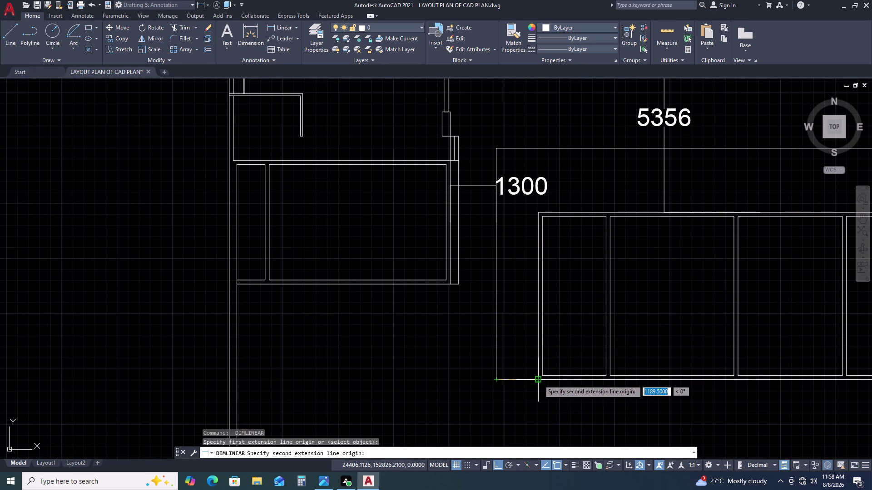
Cancel the unfinished dimension and delete the stray vertical line beside the counter.
double_click(540, 380)
scroll(up, 3)
key(Escape)
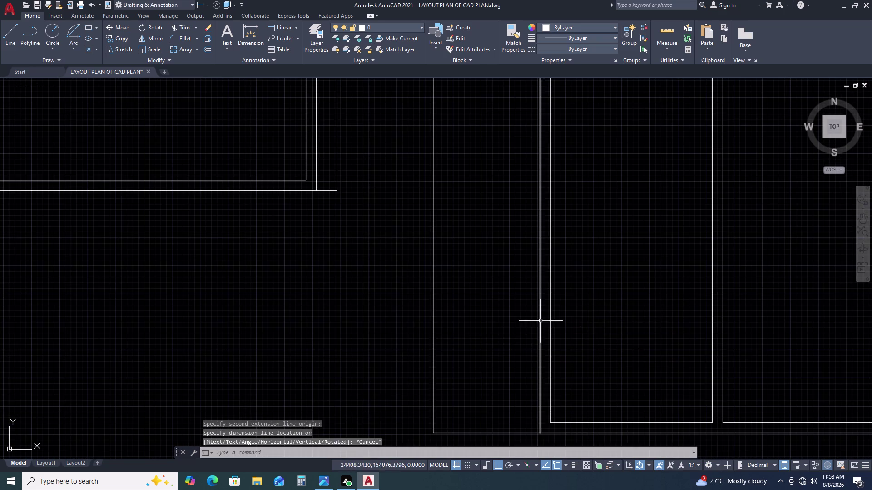
scroll(down, 3)
middle_drag(743, 293, 657, 293)
scroll(up, 3)
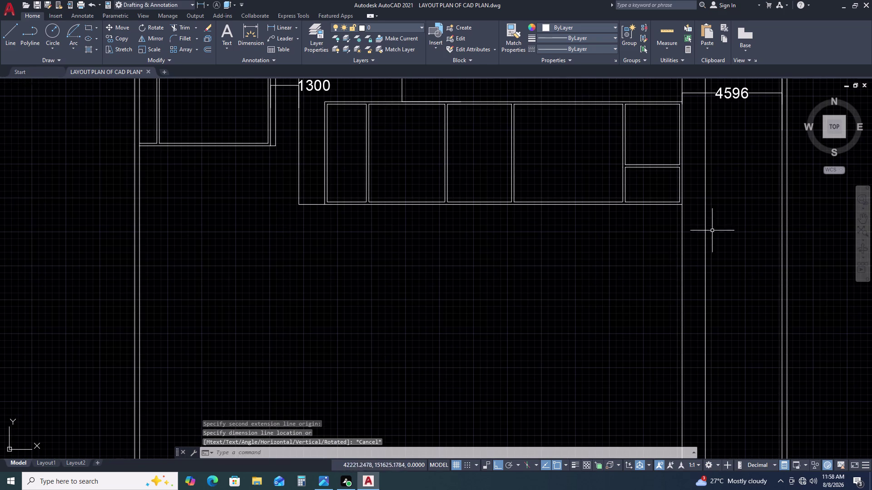
double_click(718, 231)
double_click(693, 252)
key(Delete)
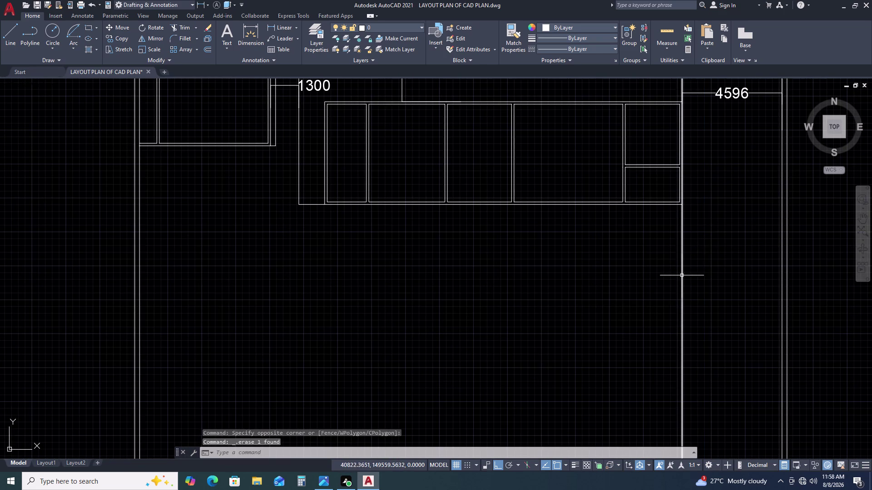
click(681, 276)
Offset the wall line by 1190.
text(O)
key(space)
key(1)
key(1)
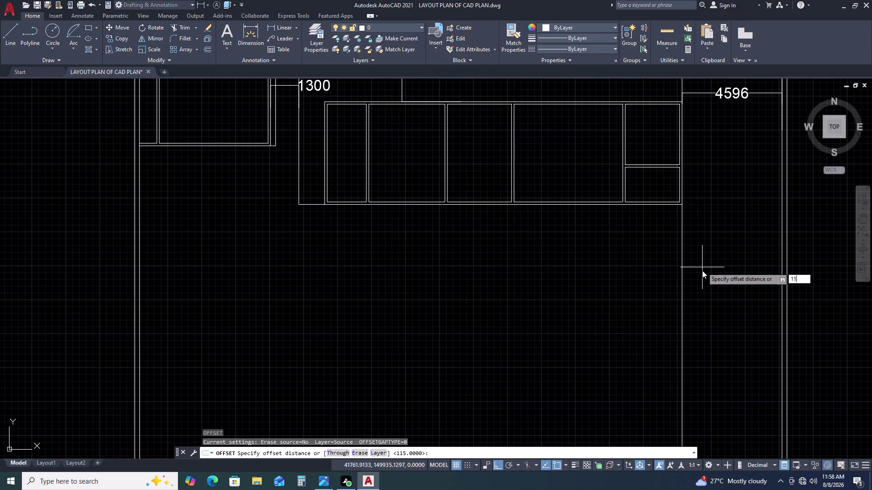
text(90)
key(space)
scroll(down, 3)
click(768, 282)
key(Escape)
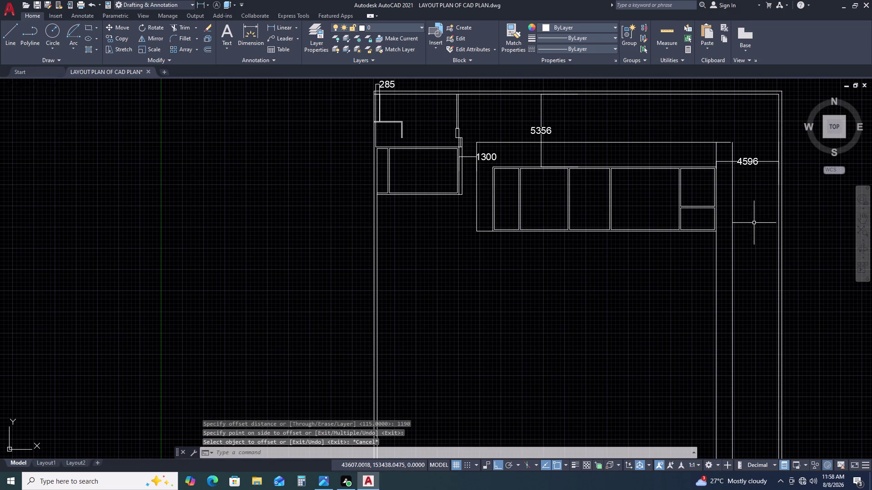
Fillet the new offset line to the counter top line.
key(f)
key(space)
click(724, 142)
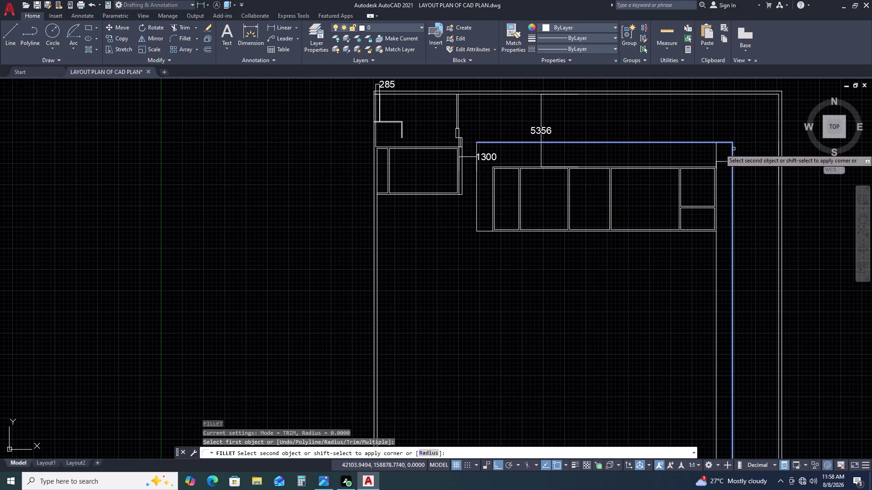
double_click(734, 149)
key(Escape)
double_click(717, 154)
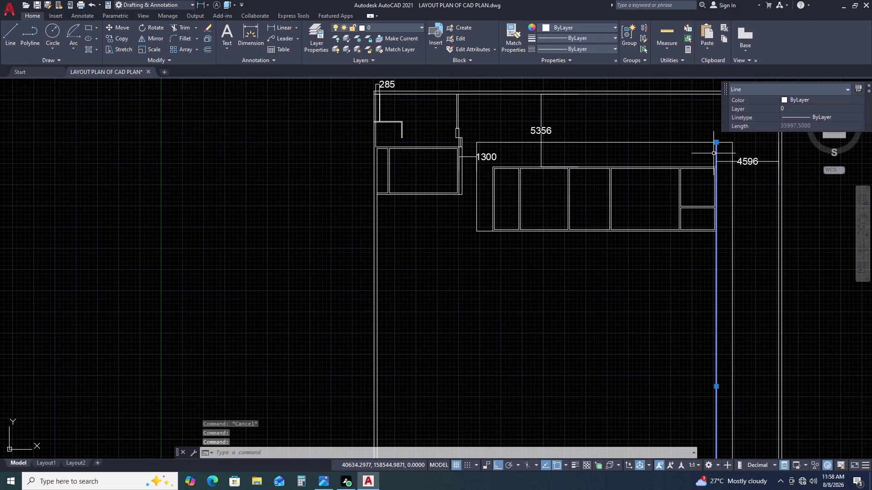
key(Delete)
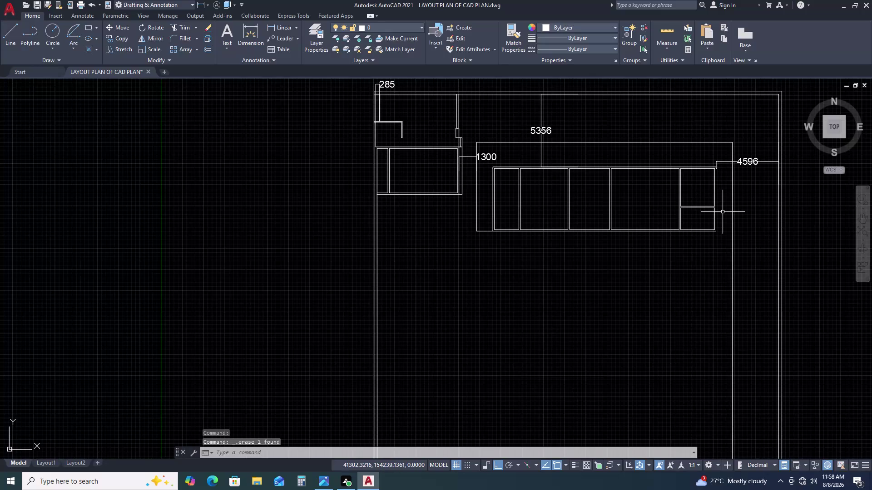
key(ctrl+z)
Trim the excess wall line ends at the counter with a fence.
text(T)
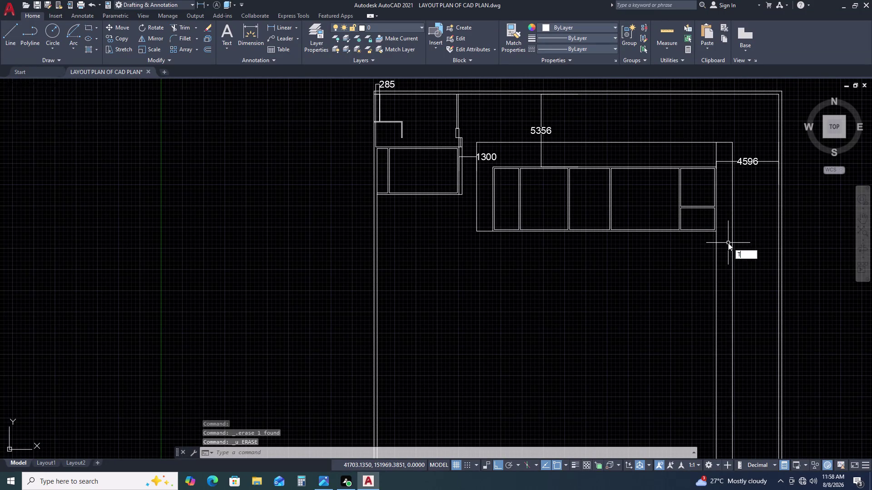
text(R)
key(space)
click(716, 254)
double_click(720, 146)
click(701, 153)
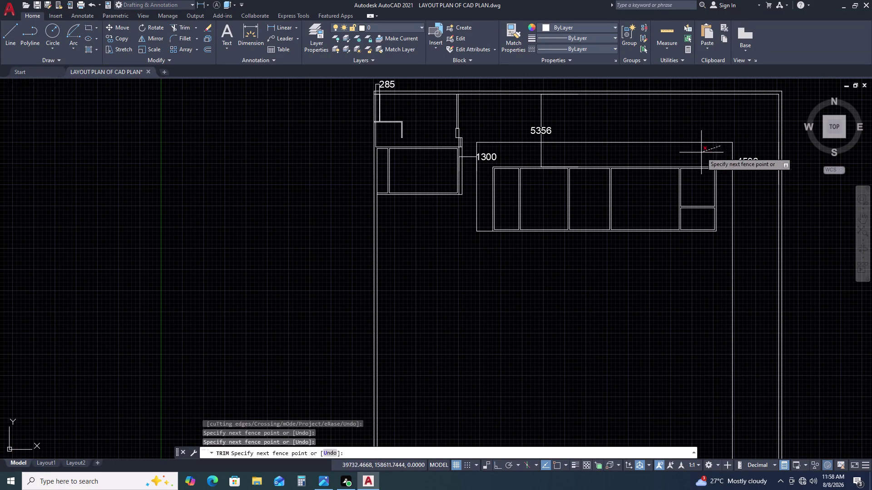
key(Escape)
scroll(up, 3)
scroll(down, 3)
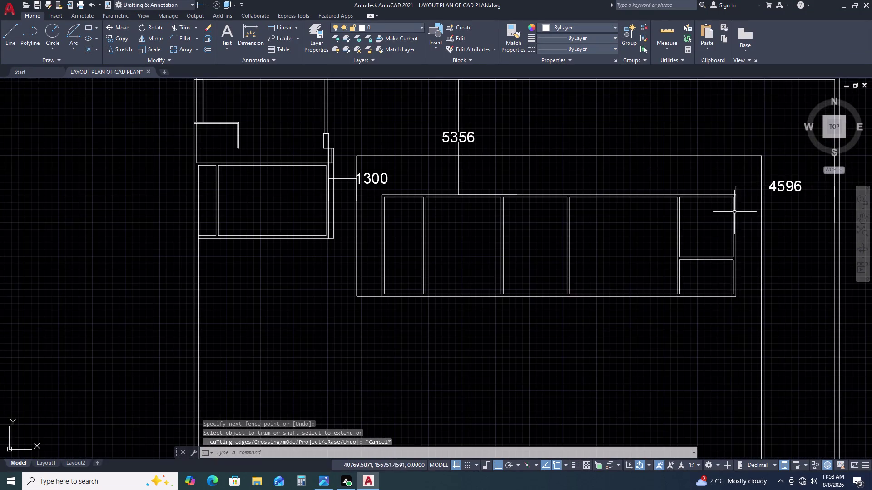
middle_drag(739, 288, 692, 227)
scroll(down, 3)
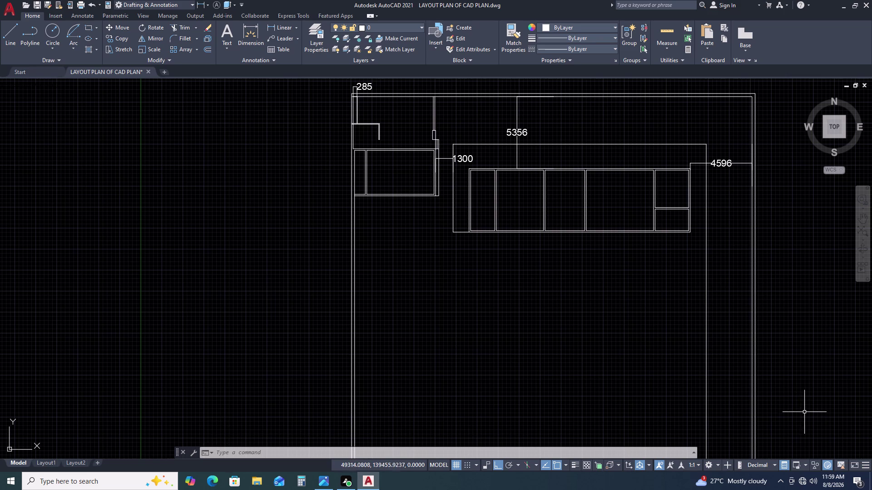
text(R)
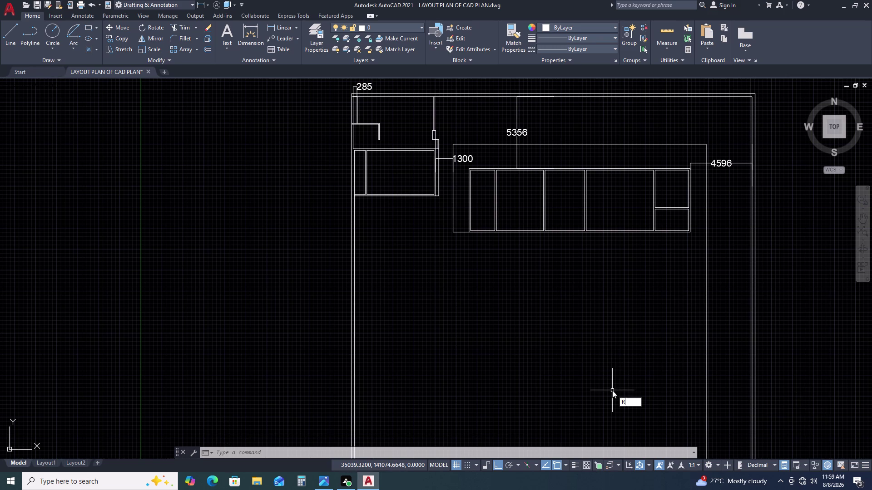
Start a rectangle with its first corner in the open floor below the counter.
text(E)
key(space)
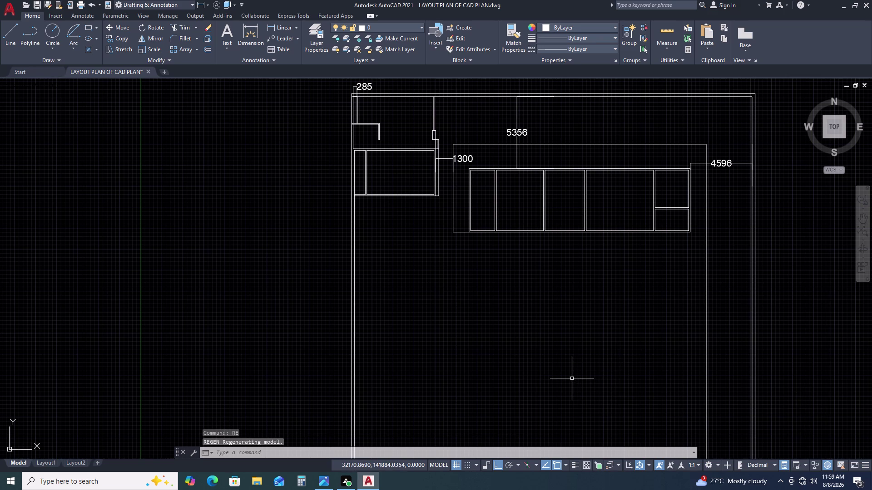
key(Escape)
key(r)
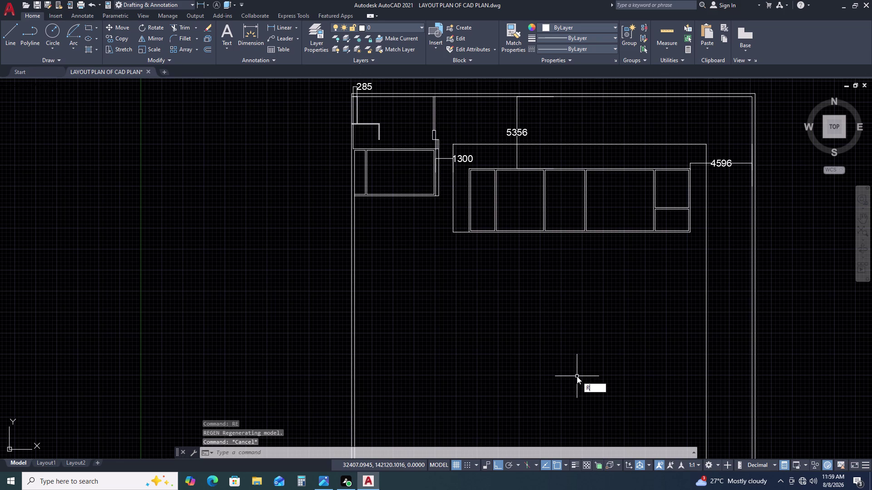
key(c)
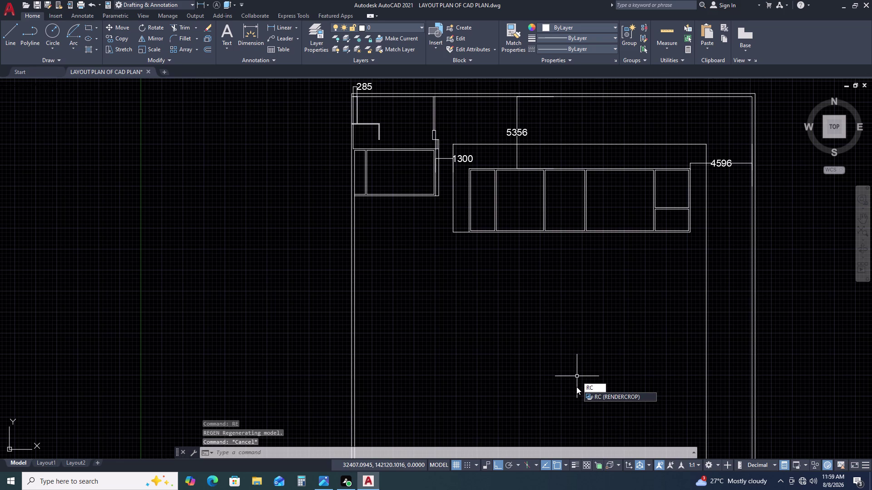
key(BackSpace)
text(E)
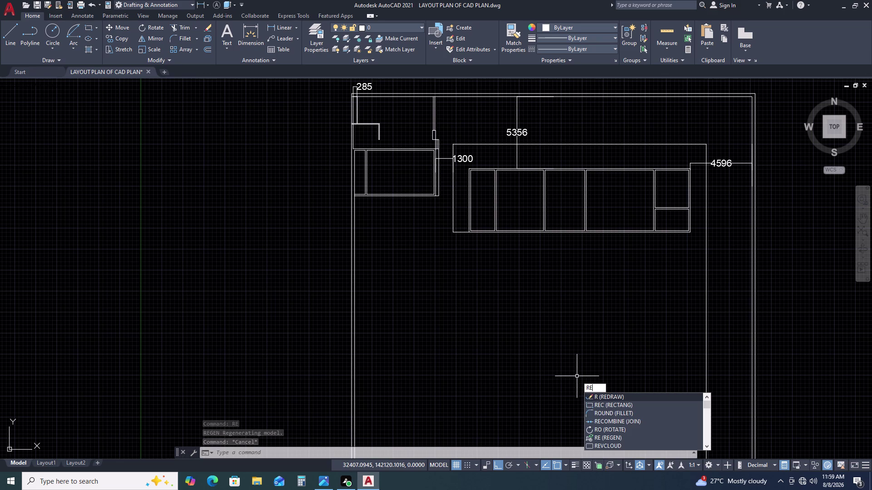
text(C)
key(space)
click(530, 299)
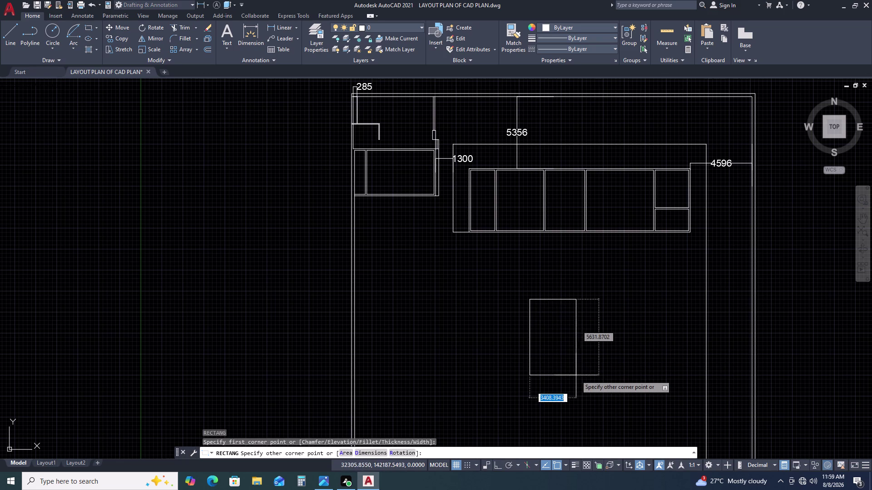
Size the island rectangle 7360 long by 4500 wide and place it.
text(D)
key(space)
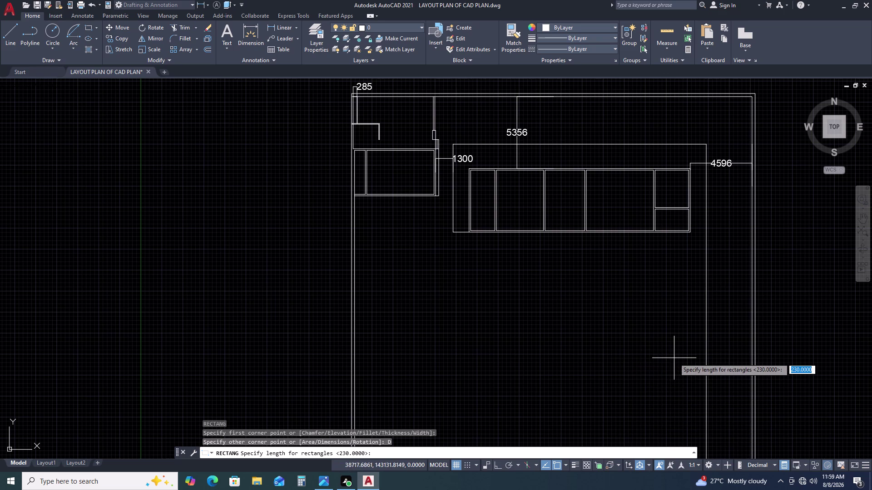
key(7)
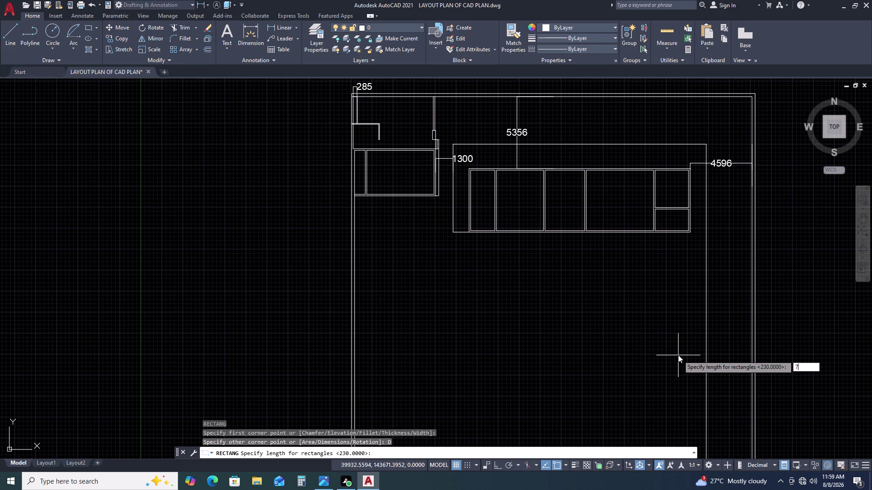
key(3)
key(6)
key(0)
key(space)
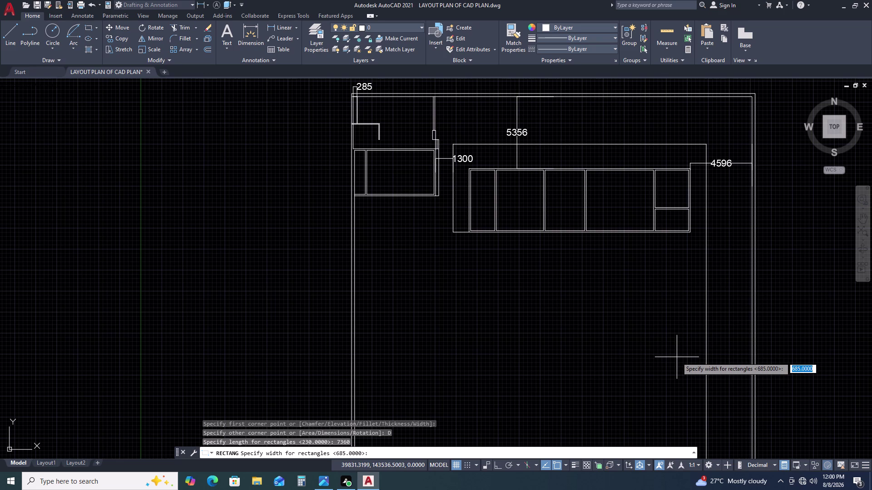
text(45)
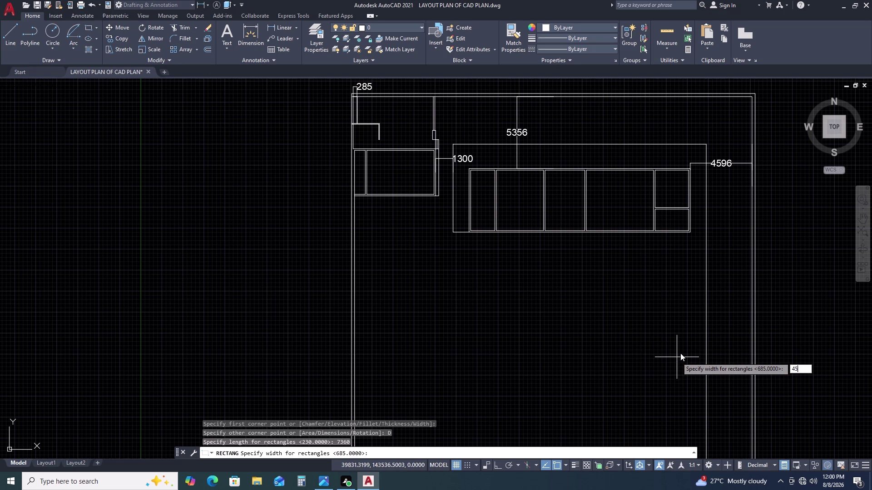
text(00)
key(space)
click(670, 351)
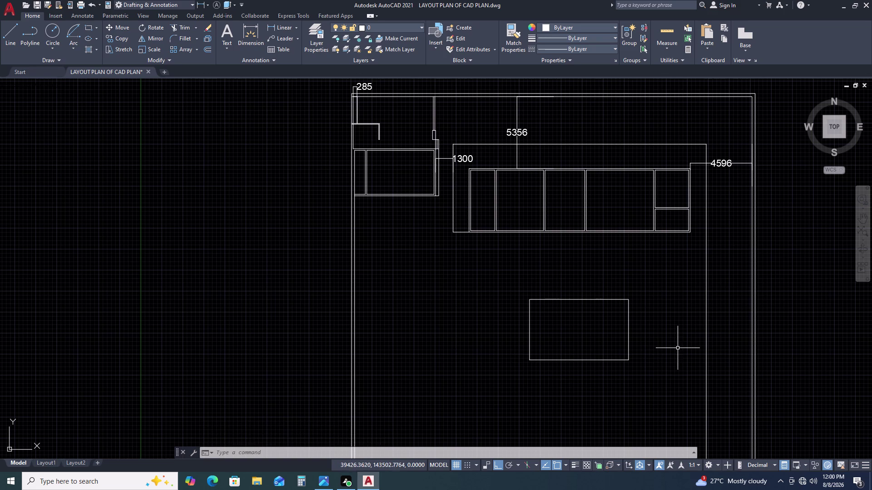
Offset the island rectangle 115 outward to form a double border.
double_click(659, 360)
click(622, 321)
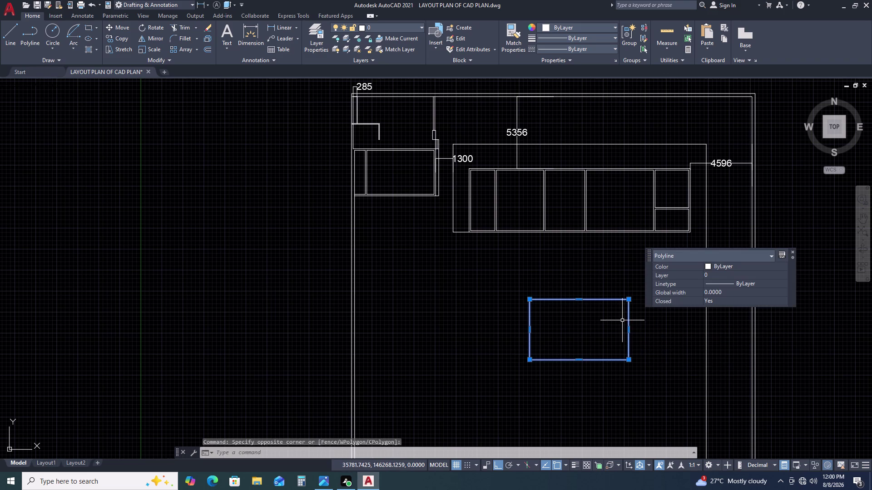
key(o)
key(space)
key(1)
key(1)
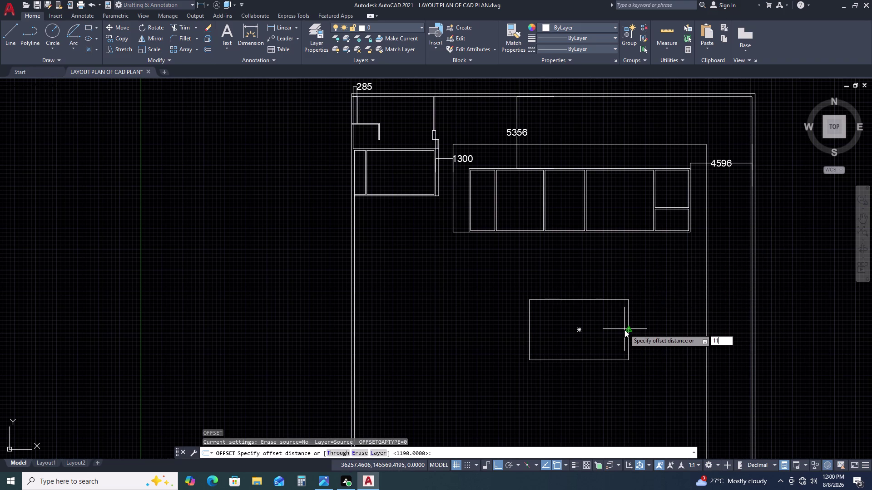
text(5)
key(space)
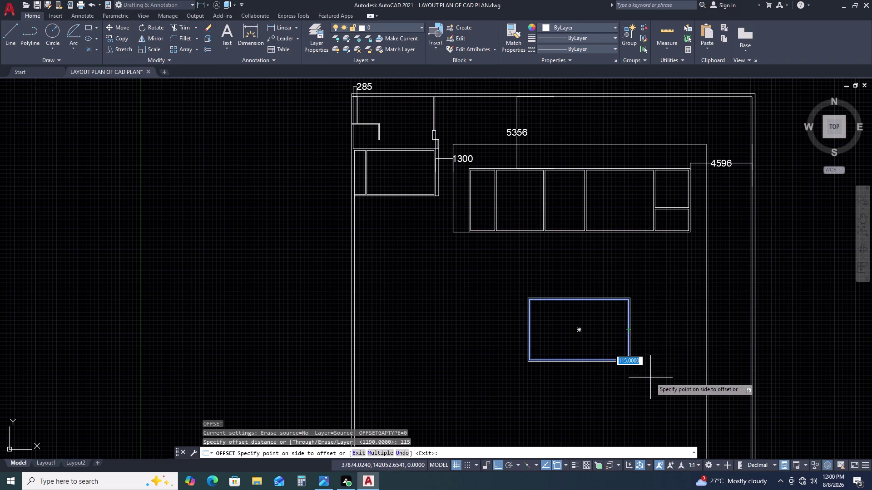
double_click(650, 383)
key(Escape)
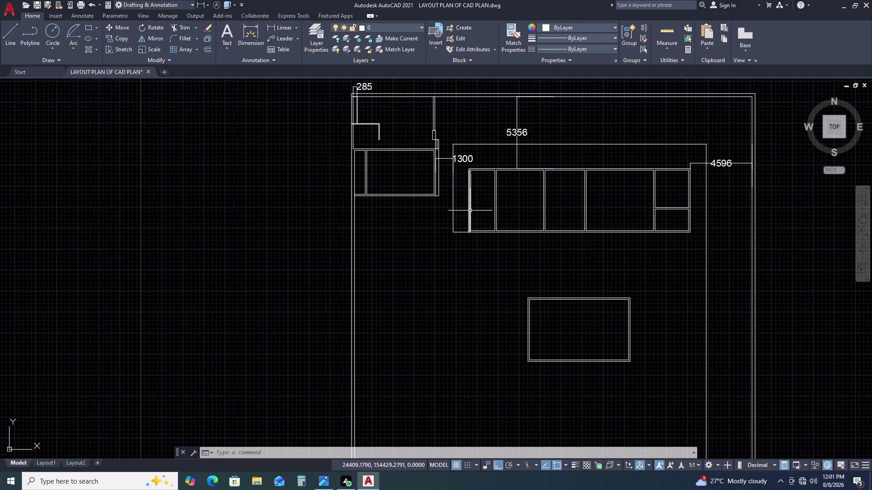
Pan back to the counter area and click near its top edge, adding no geometry.
scroll(up, 3)
scroll(down, 3)
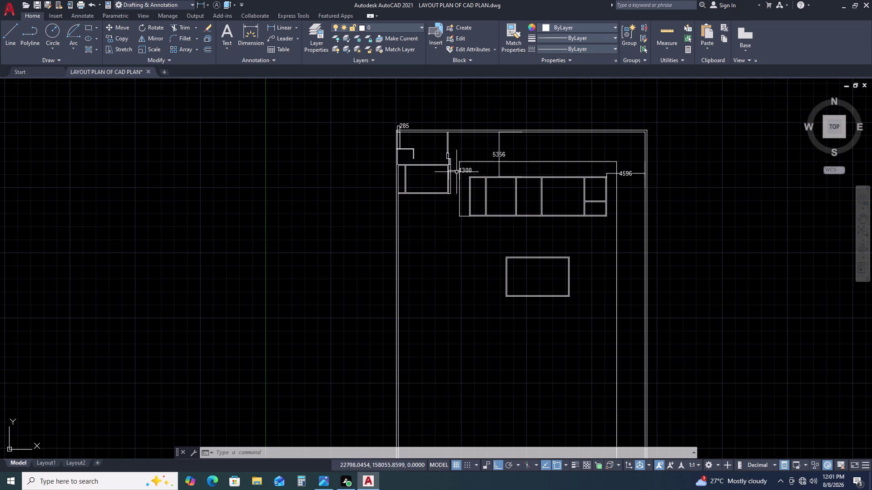
scroll(up, 3)
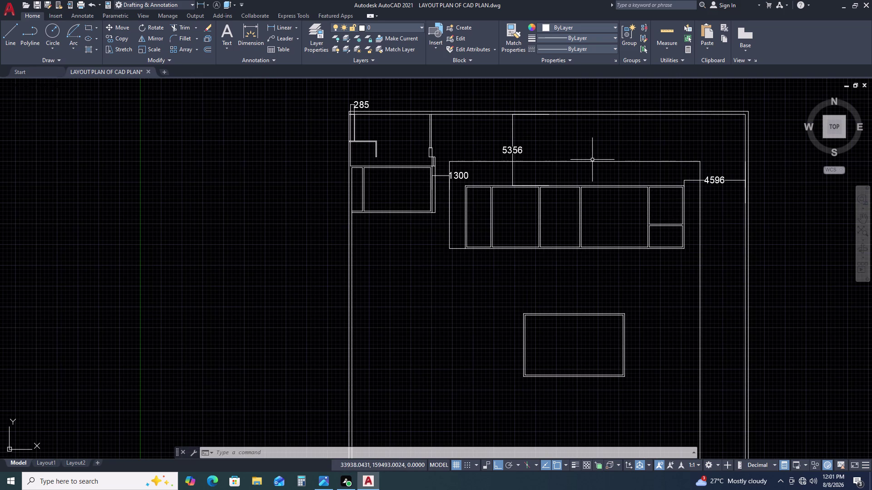
scroll(up, 3)
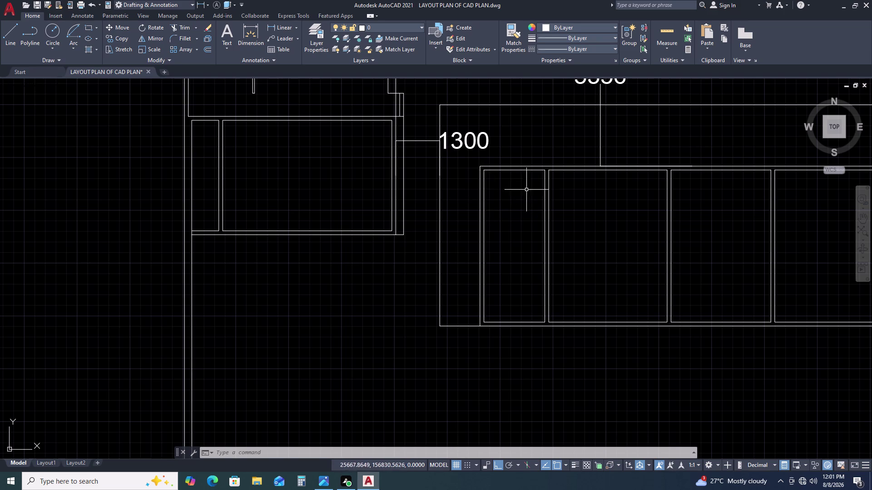
scroll(down, 3)
middle_drag(655, 185, 419, 215)
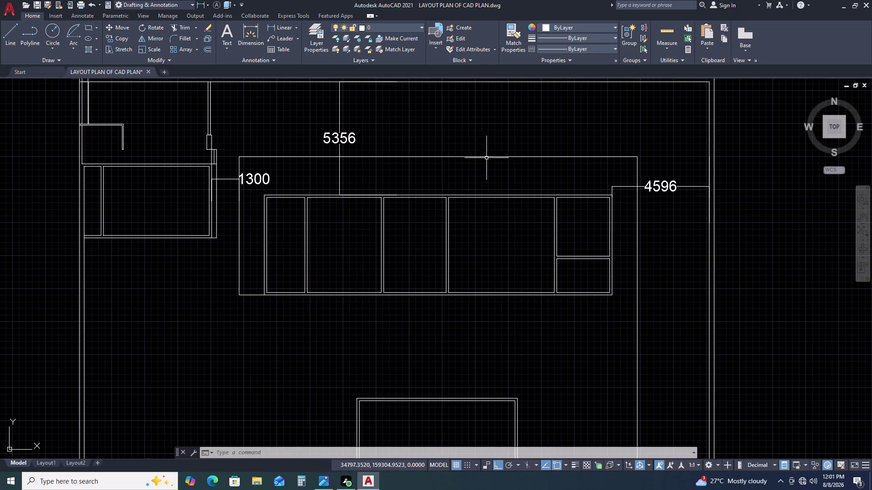
click(527, 152)
click(497, 176)
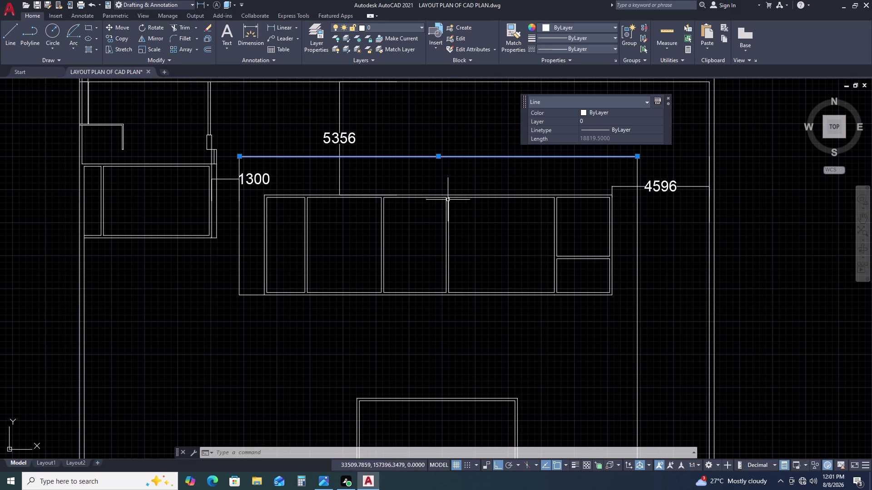
Offset the counter's top edge 1000 upward.
key(Escape)
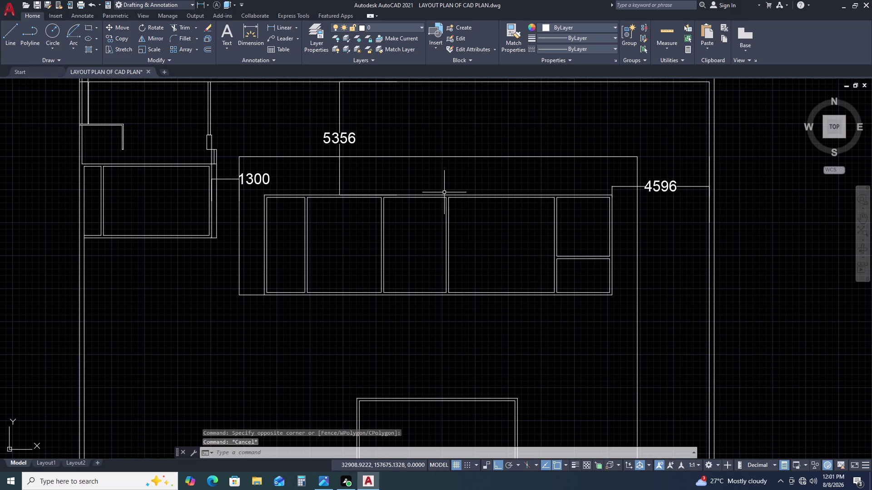
click(442, 195)
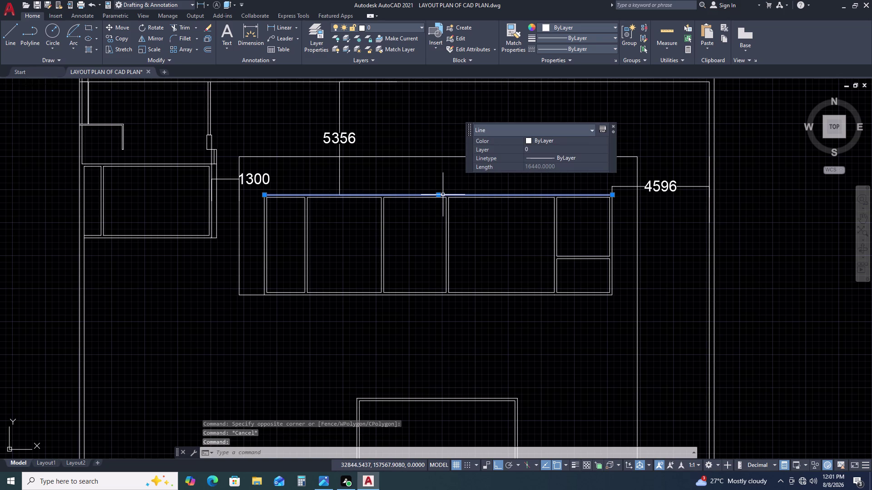
text(O)
key(space)
text(1)
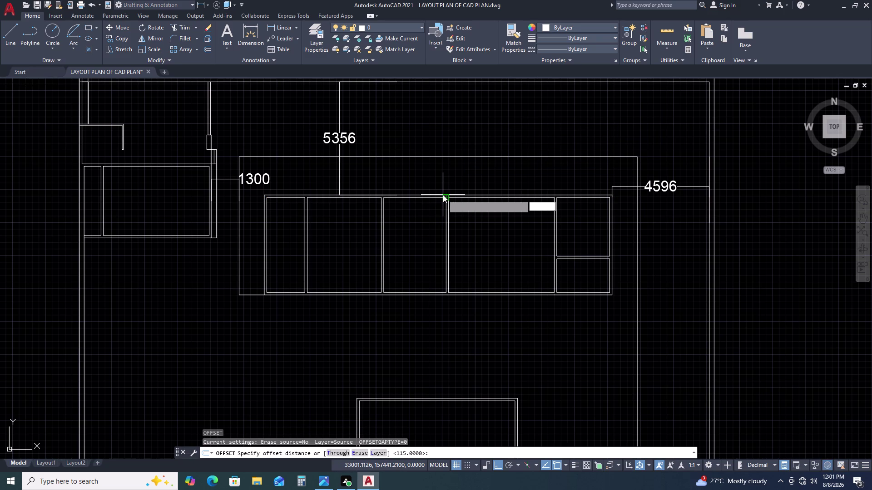
text(000)
key(space)
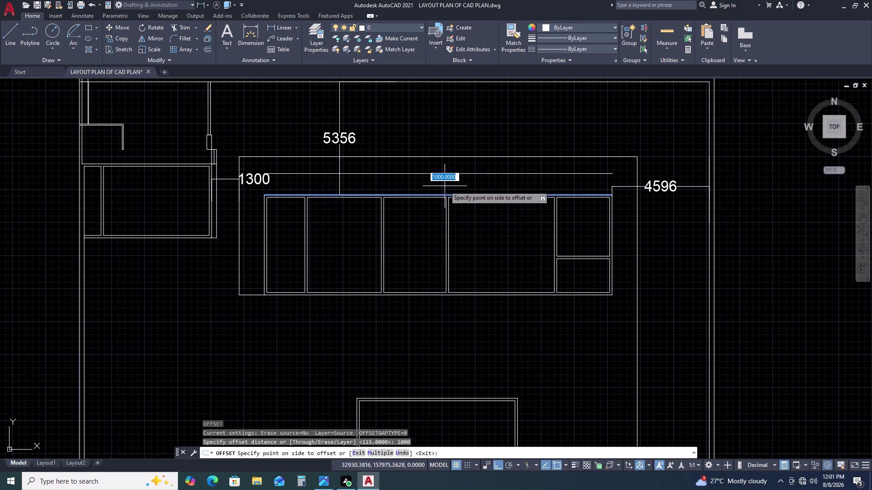
double_click(444, 186)
key(Escape)
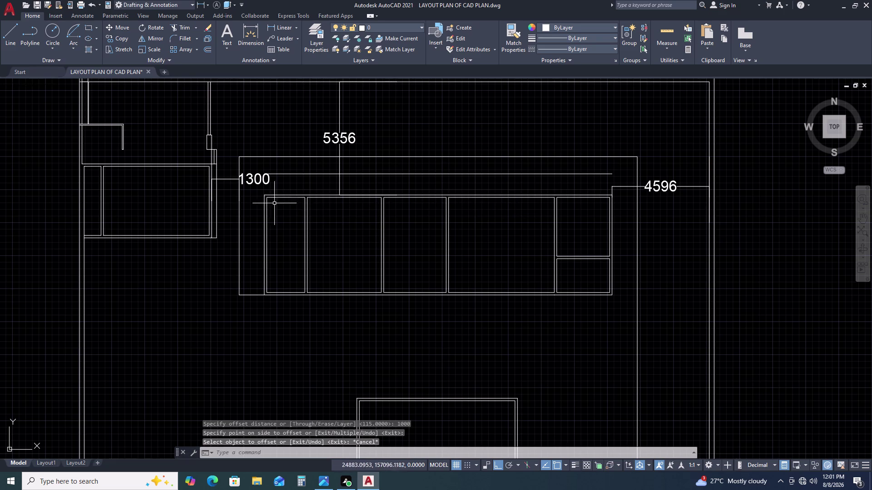
Draw a short closing line from the strip's right end to the counter's top corner.
key(l)
key(space)
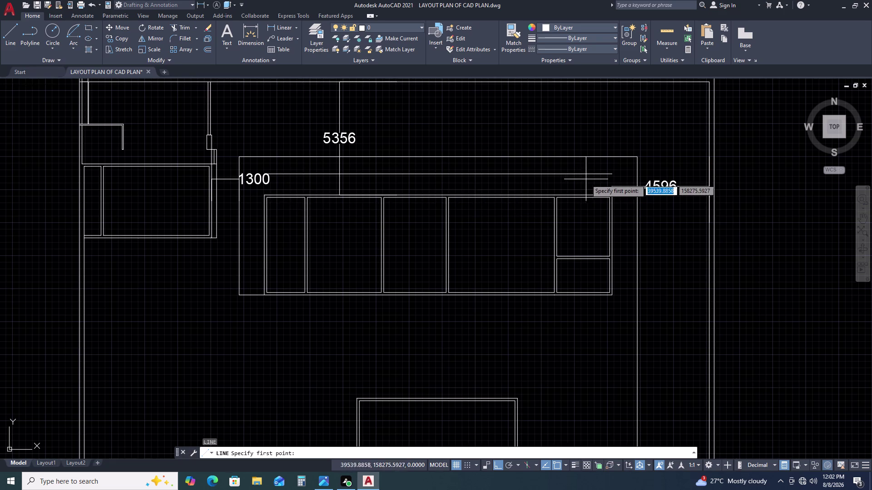
double_click(610, 175)
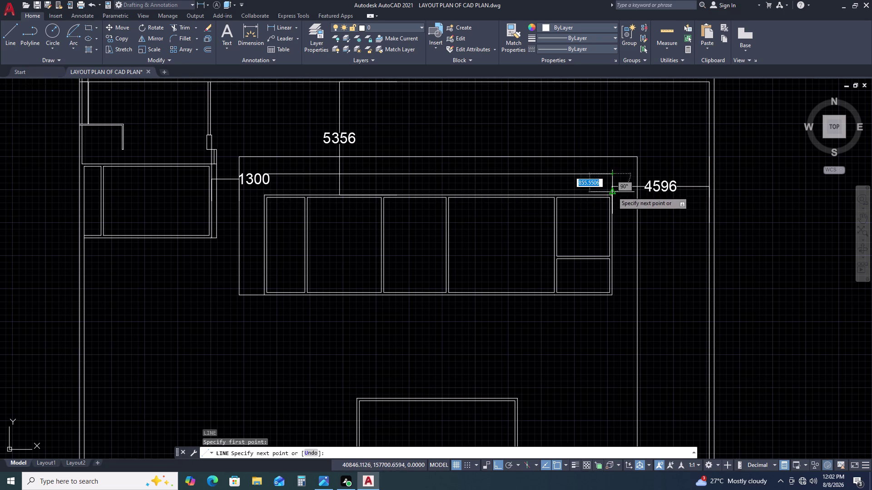
click(612, 196)
key(Escape)
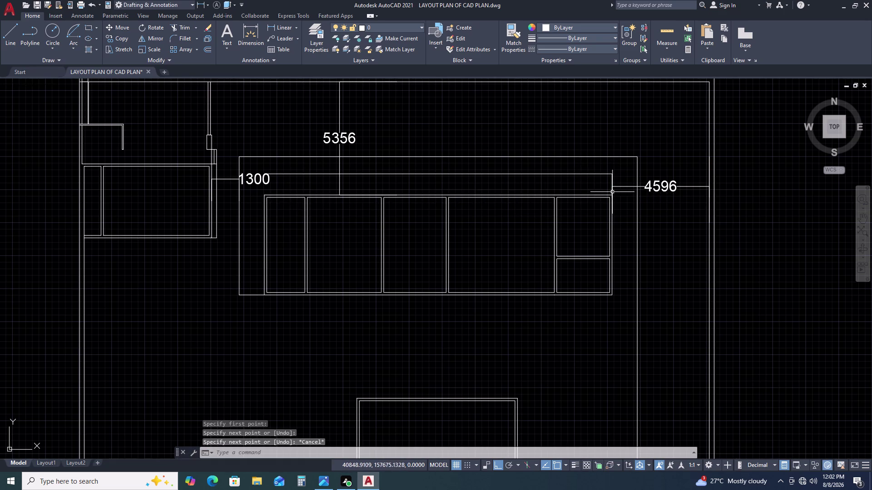
key(space)
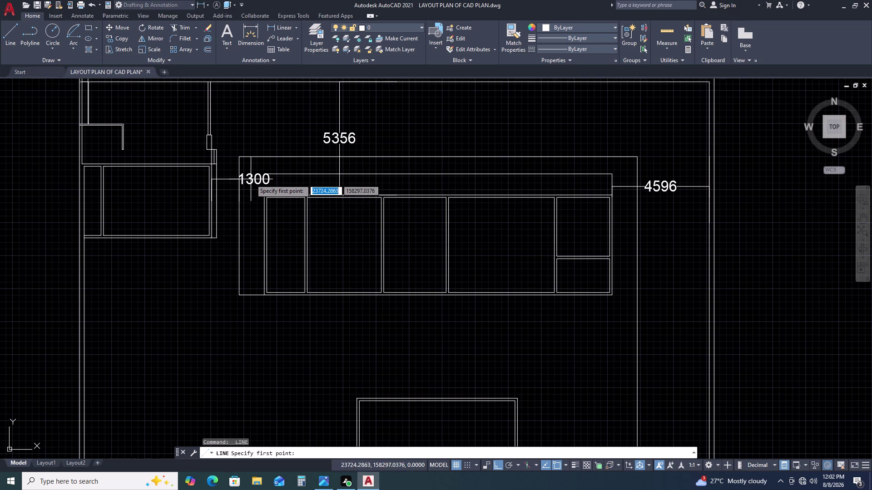
scroll(up, 3)
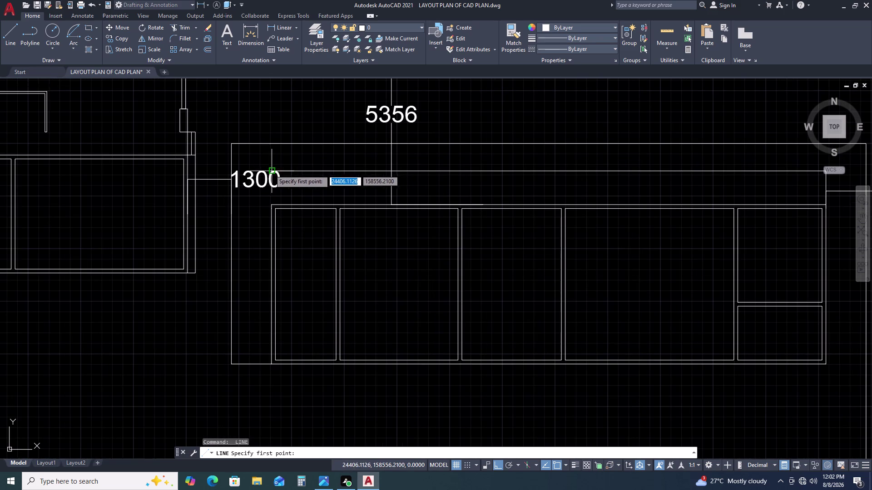
key(Escape)
Extend the new strip line left to the boundary.
text(EX)
key(space)
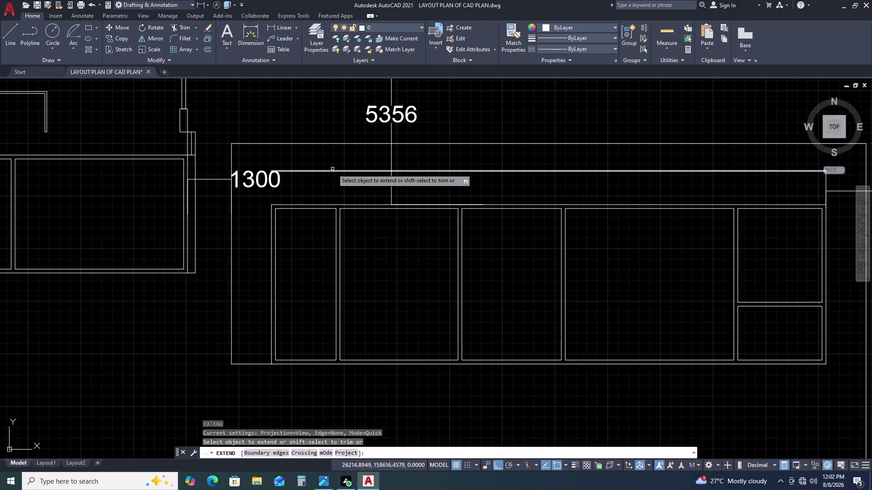
click(321, 170)
scroll(down, 3)
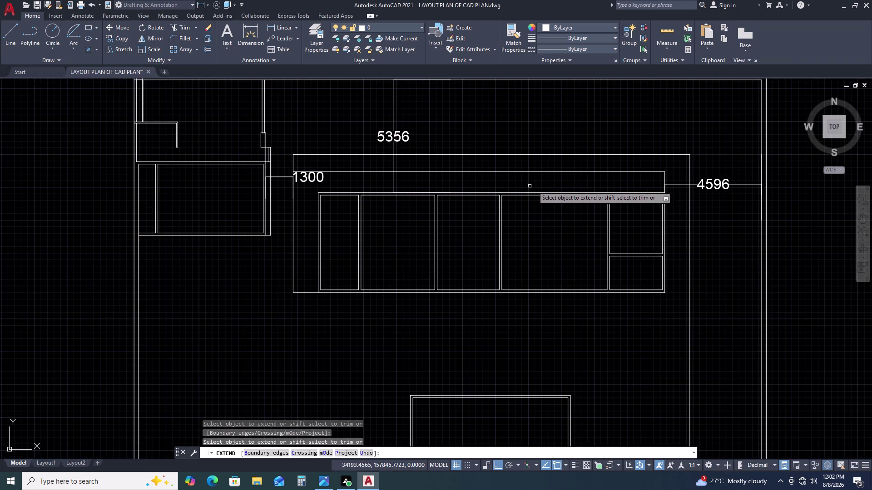
key(Escape)
Select the outer top outline line and adjust its left end.
middle_drag(616, 187, 485, 193)
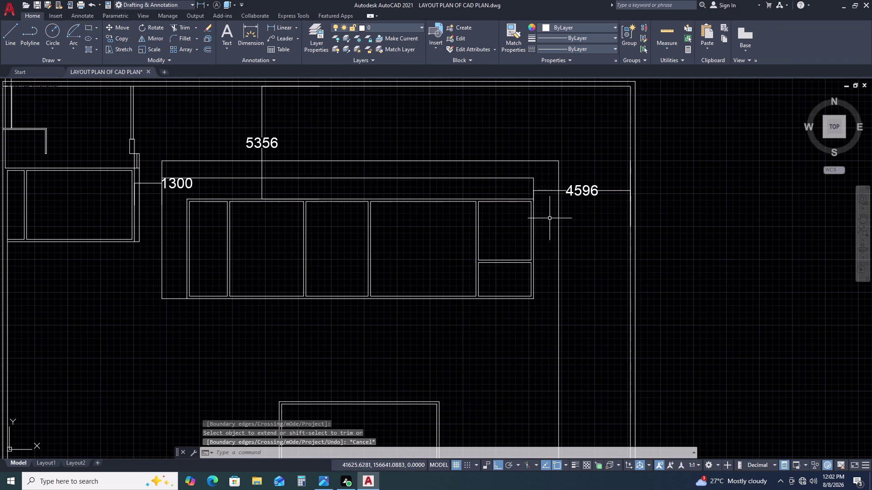
scroll(up, 3)
click(184, 152)
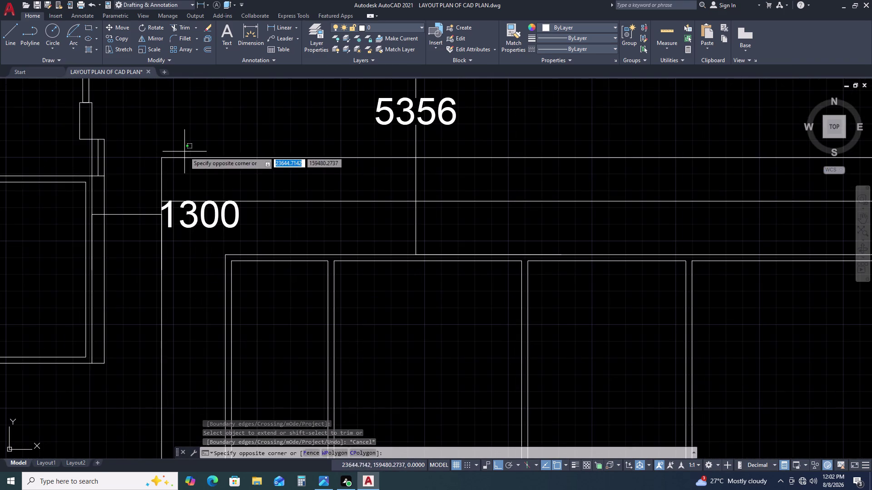
click(178, 175)
click(160, 157)
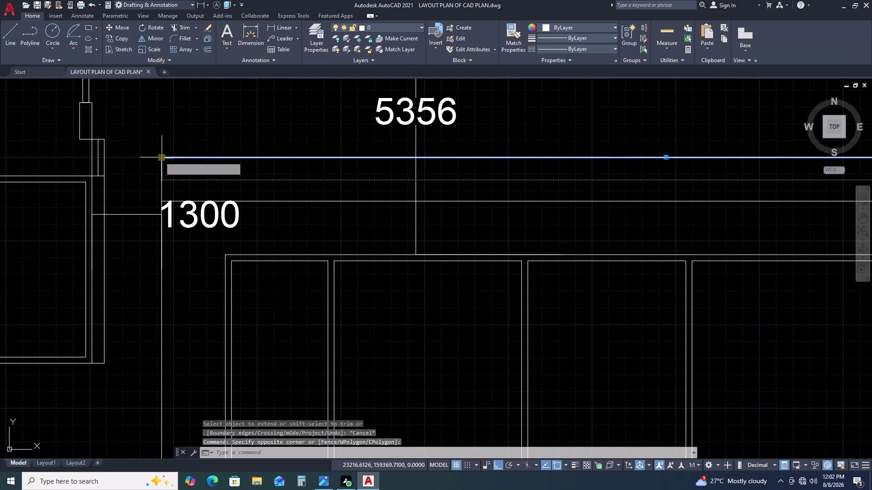
double_click(104, 158)
key(Escape)
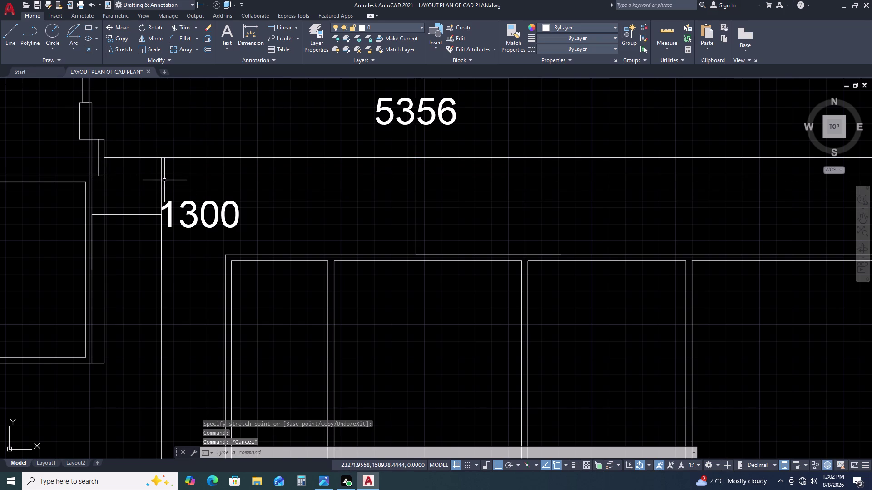
Trim the two overhanging line pieces at the strip's left end.
text(TR)
key(space)
double_click(179, 174)
click(124, 176)
key(Escape)
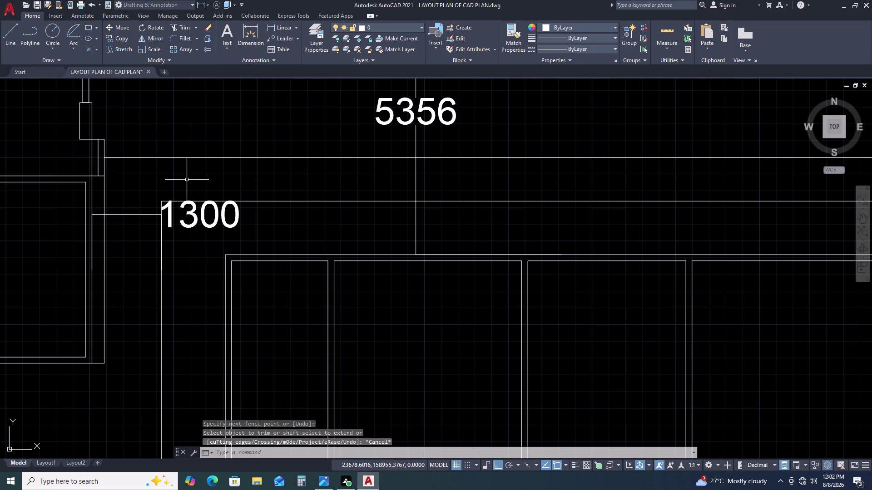
Draw the left angled line from the wall corner to the strip's left corner.
text(L)
key(space)
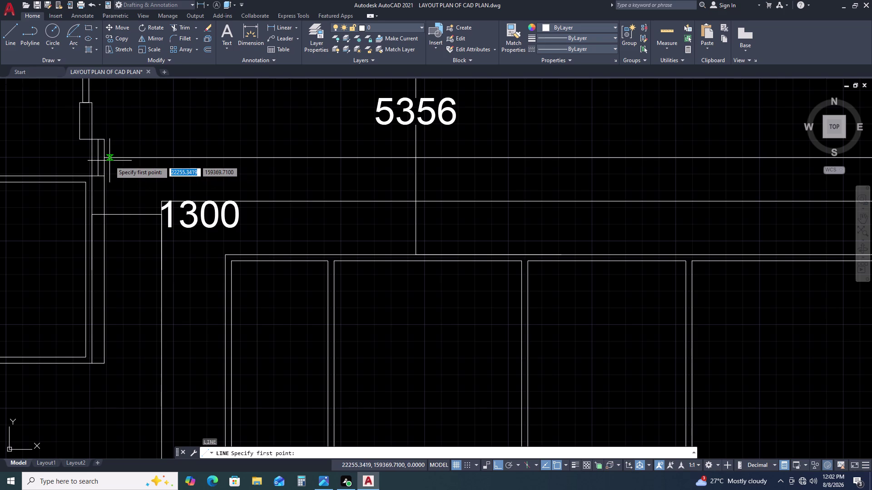
click(106, 160)
click(163, 201)
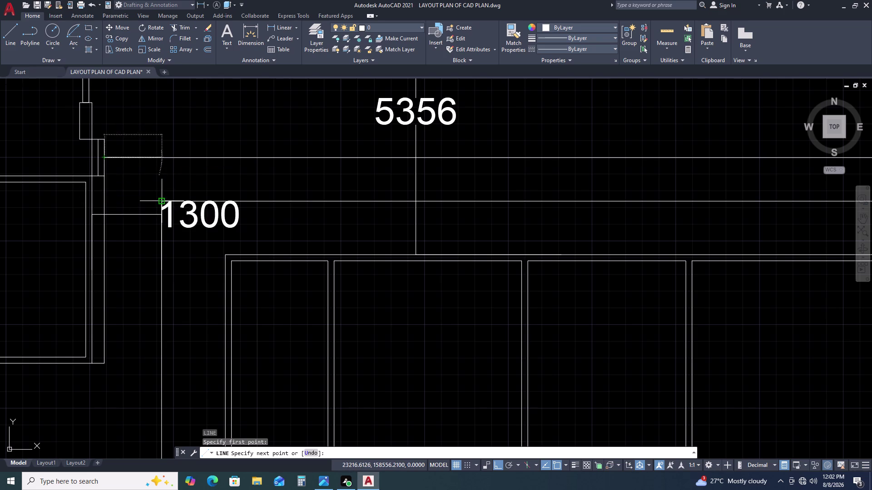
key(Escape)
scroll(down, 3)
middle_drag(498, 206, 495, 209)
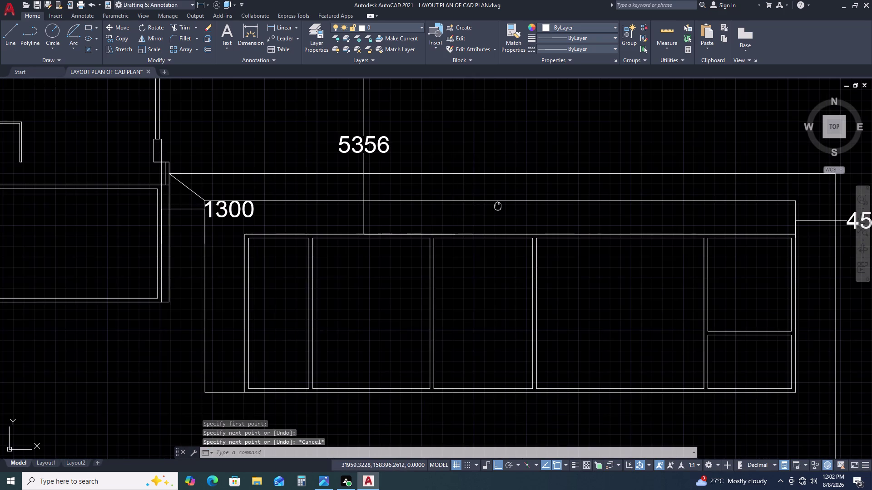
middle_drag(495, 209, 343, 207)
scroll(down, 3)
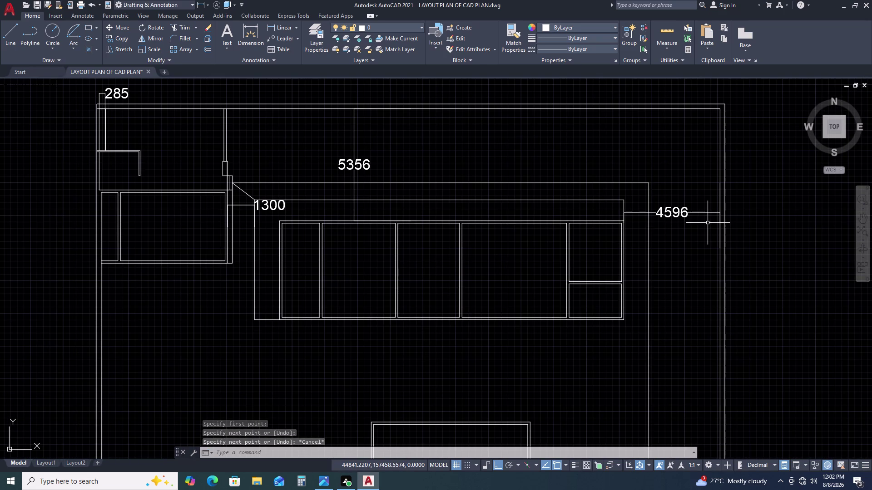
Draw the right angled line from the strip's right end to the outer right corner.
key(space)
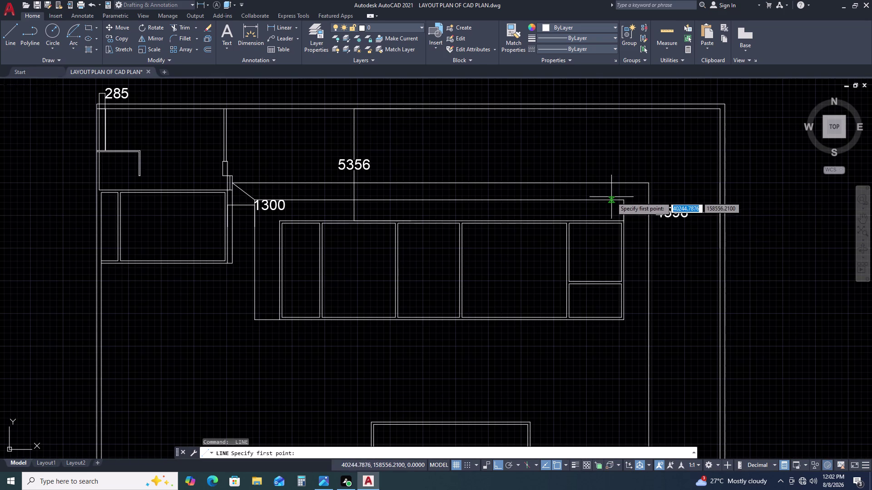
double_click(627, 200)
click(651, 185)
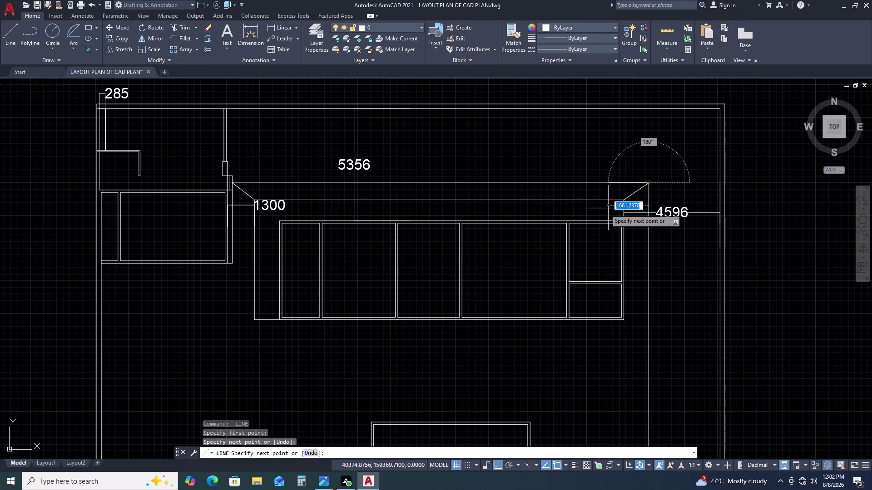
key(Escape)
middle_drag(599, 301, 594, 244)
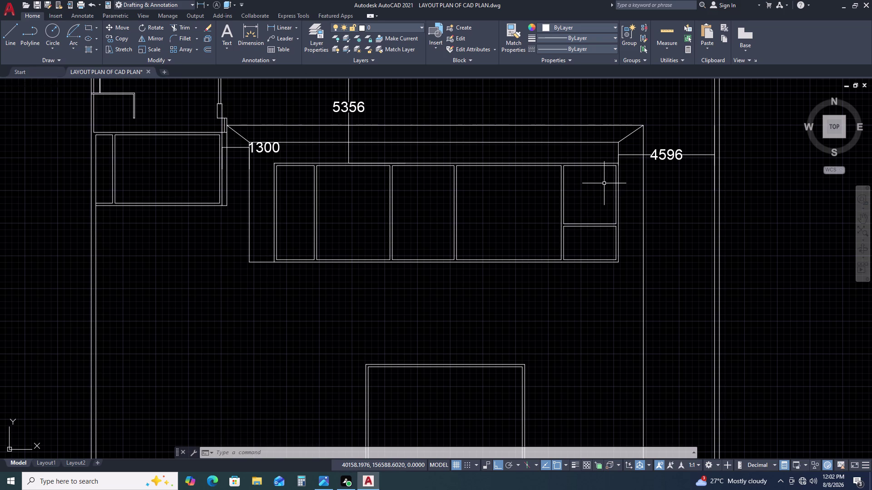
scroll(down, 3)
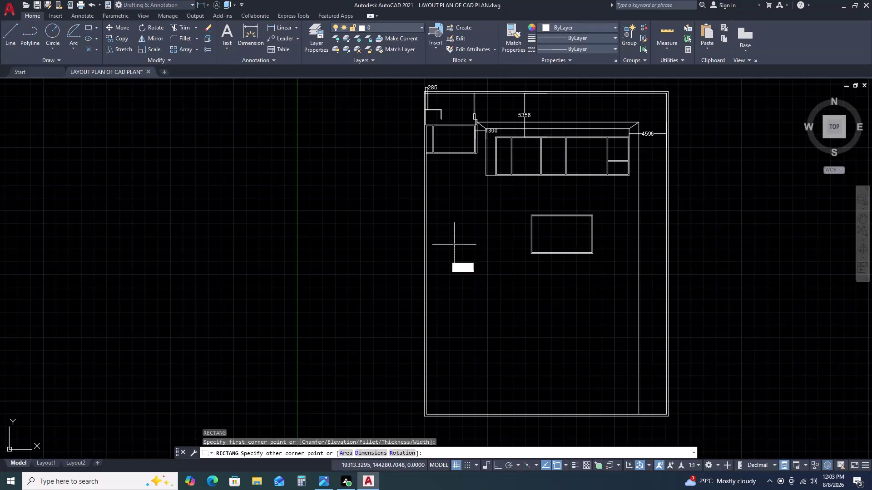
text(D)
key(space)
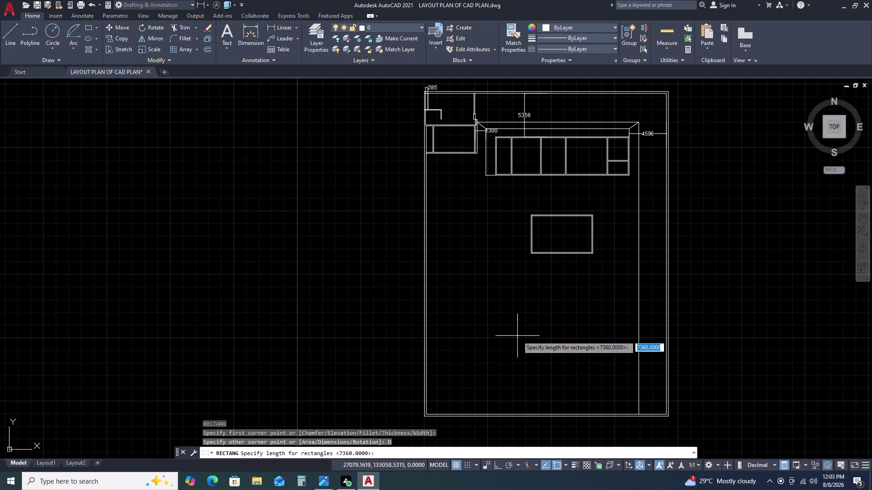
key(Escape)
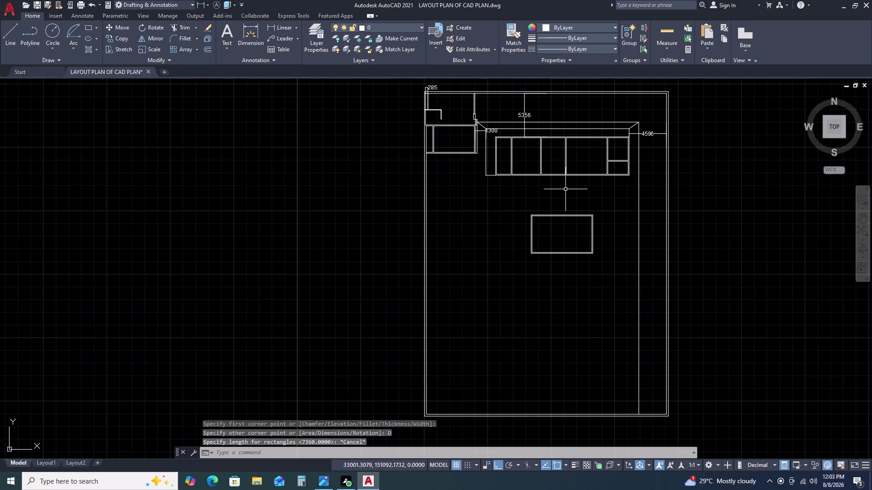
scroll(up, 3)
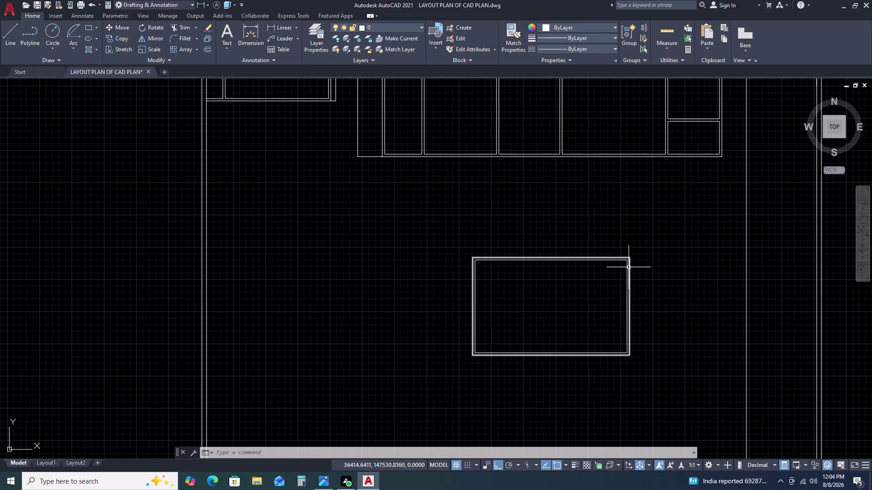
Draw an 1800 by 4500 rectangle to the left of the island.
key(r)
key(e)
key(c)
key(space)
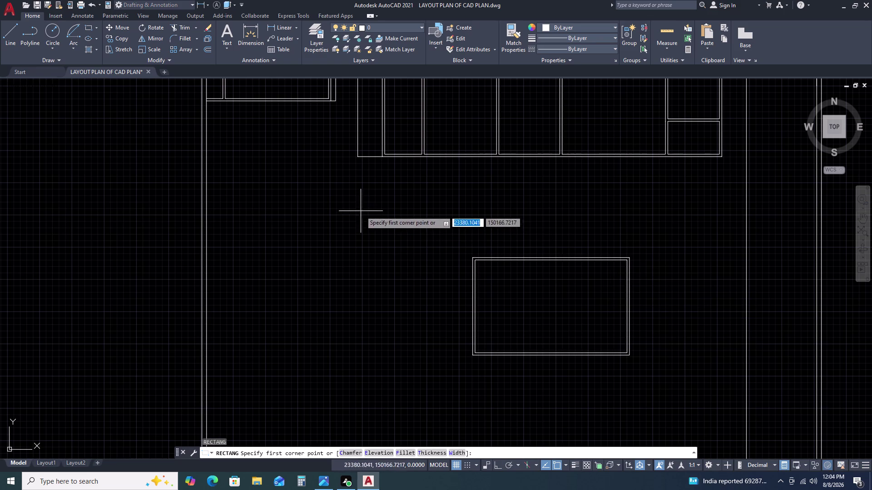
click(360, 206)
text(D)
key(space)
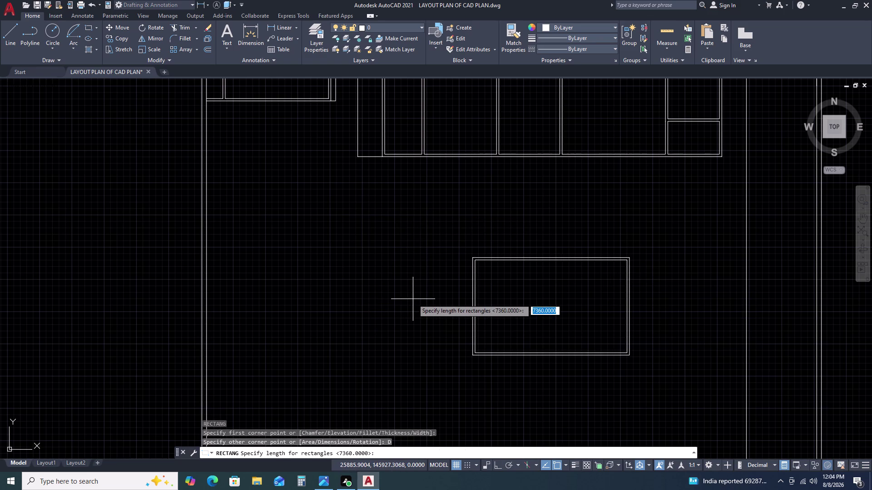
key(1)
key(8)
key(0)
key(0)
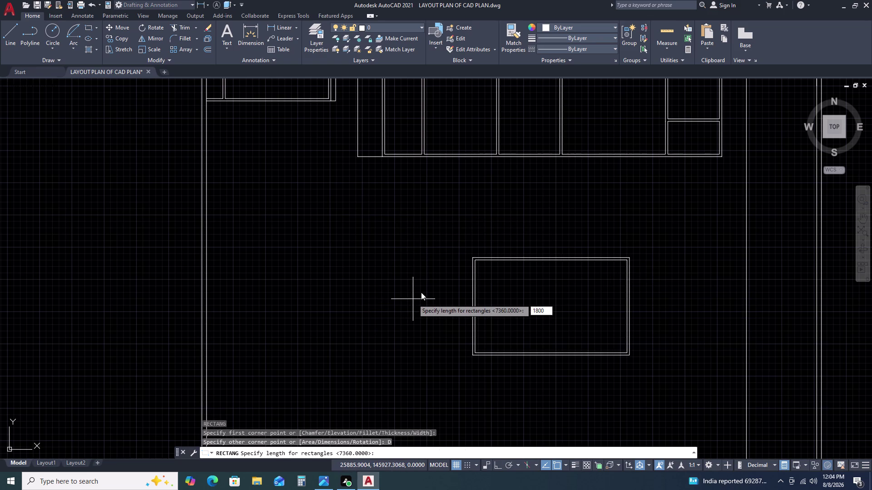
key(space)
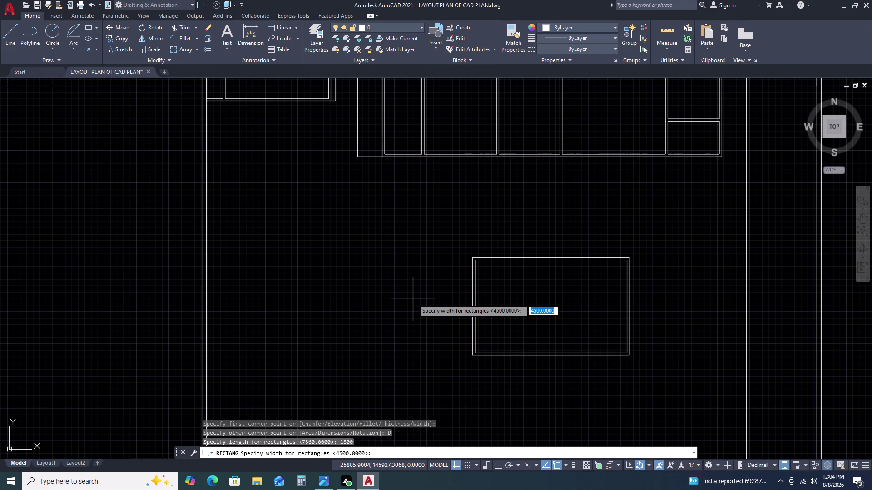
text(4500)
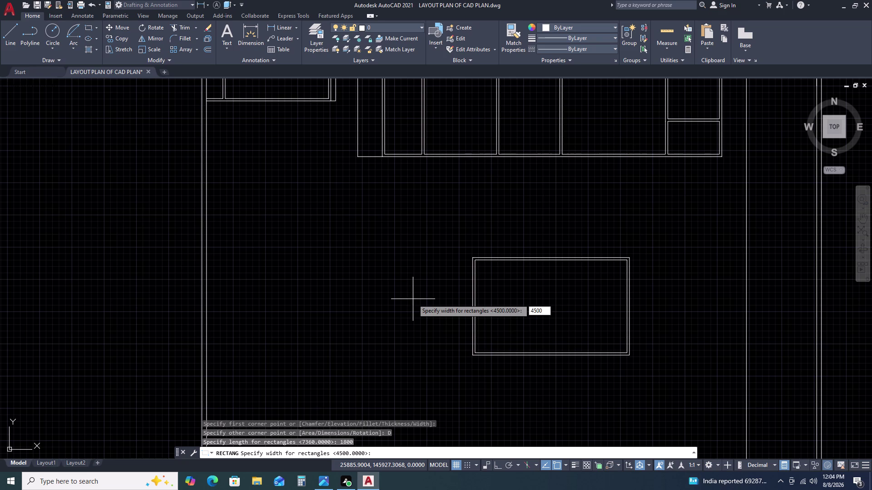
key(space)
click(413, 300)
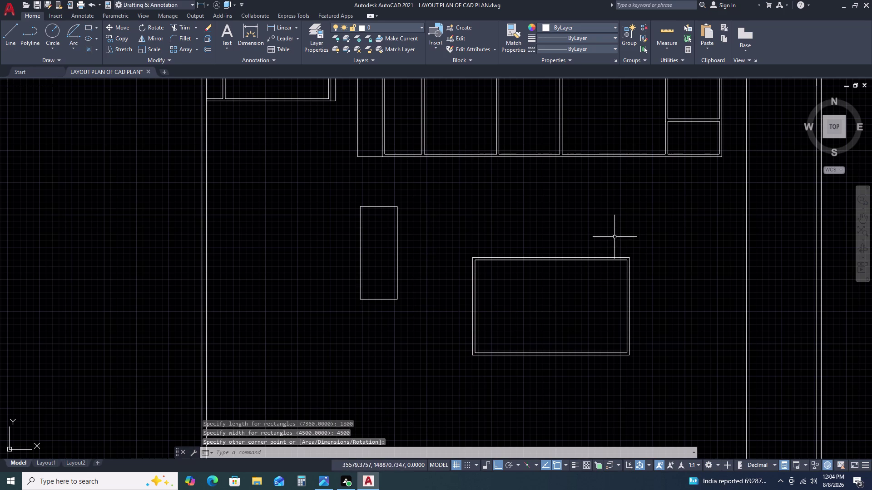
Move the island's outer and inner outlines up against the counter's bottom edge.
click(632, 232)
click(571, 291)
text(M)
key(space)
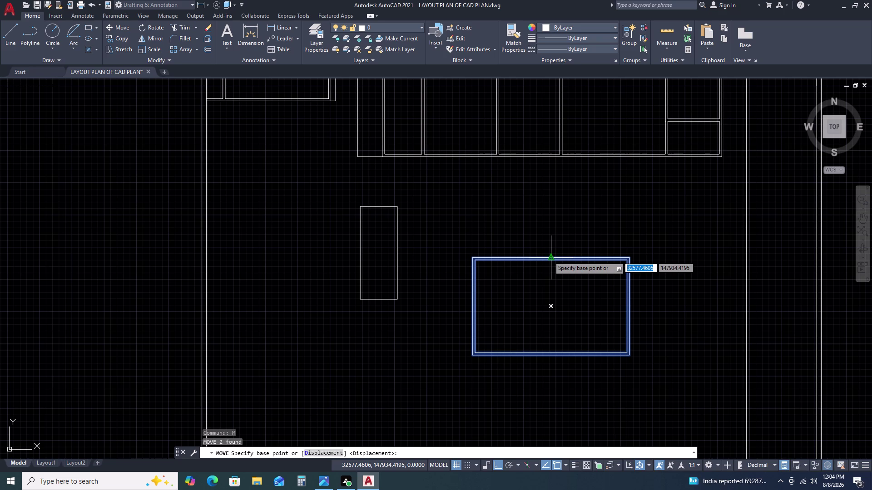
drag(550, 257, 552, 249)
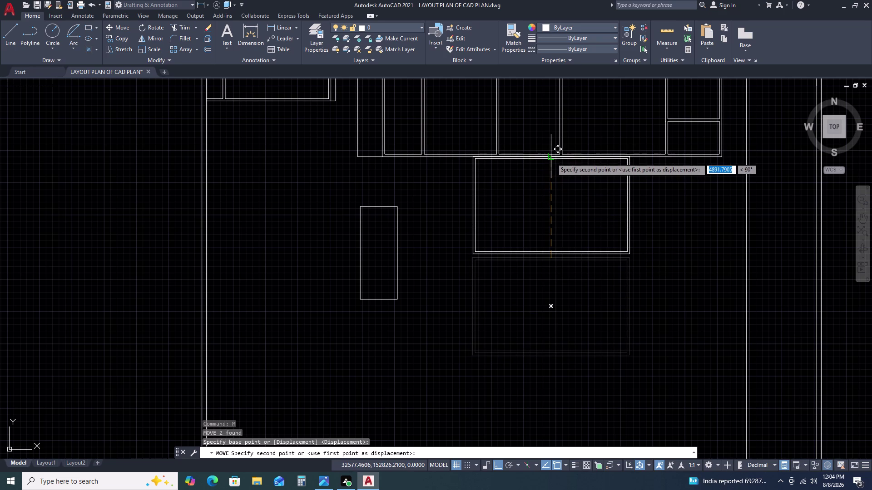
click(552, 158)
key(Escape)
scroll(down, 3)
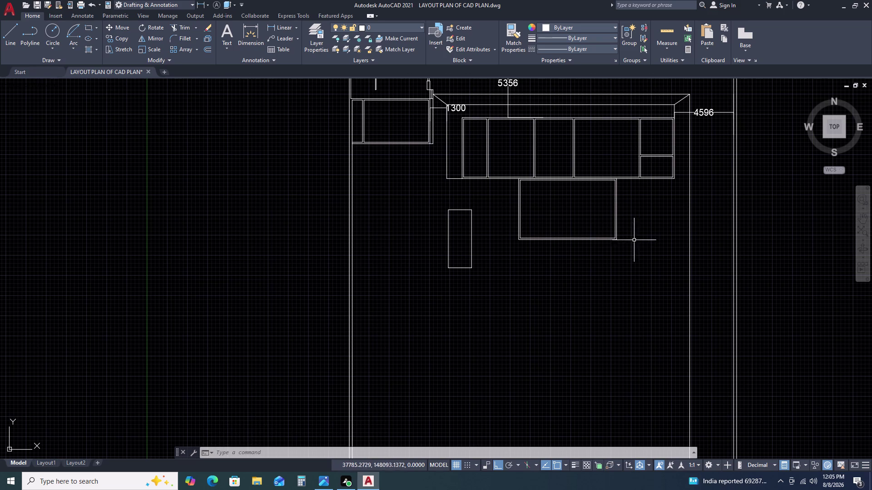
scroll(up, 3)
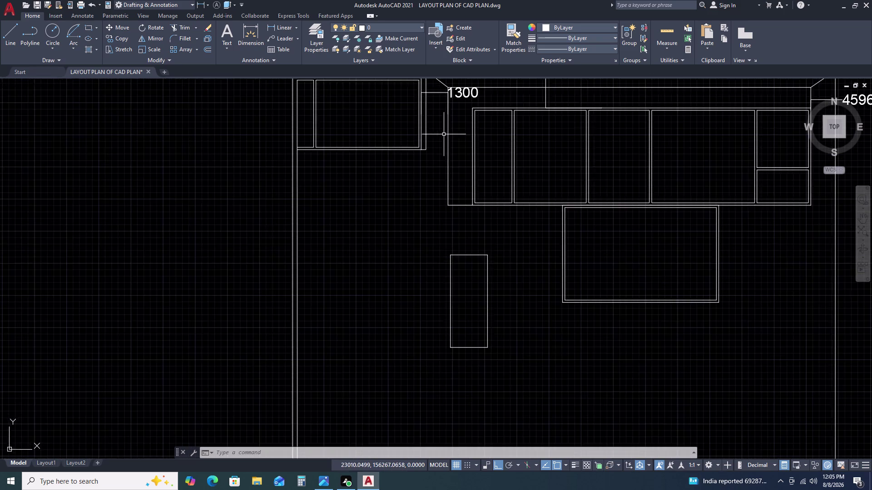
scroll(up, 3)
middle_drag(458, 135, 453, 153)
middle_drag(443, 173, 439, 182)
scroll(down, 3)
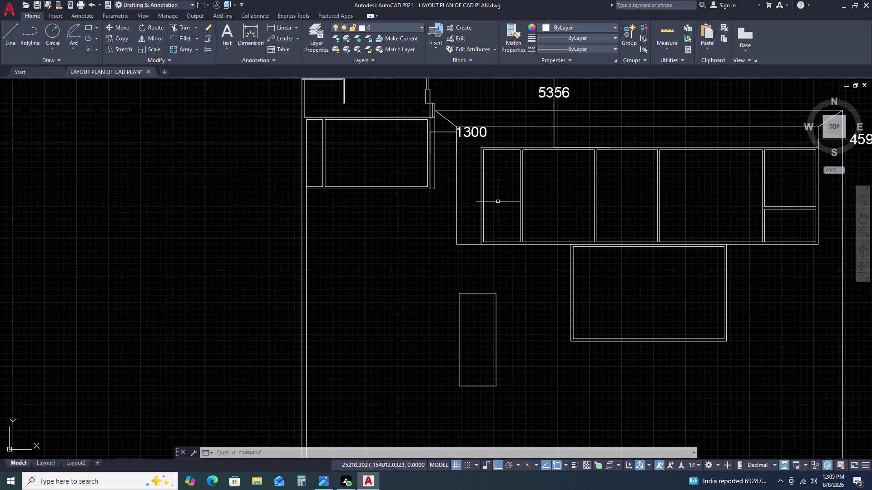
key(d)
key(l)
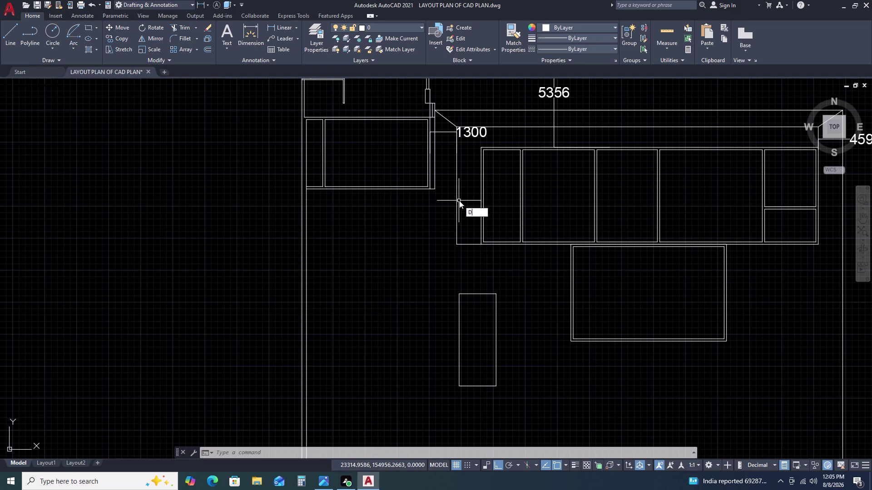
text(I)
key(space)
click(436, 189)
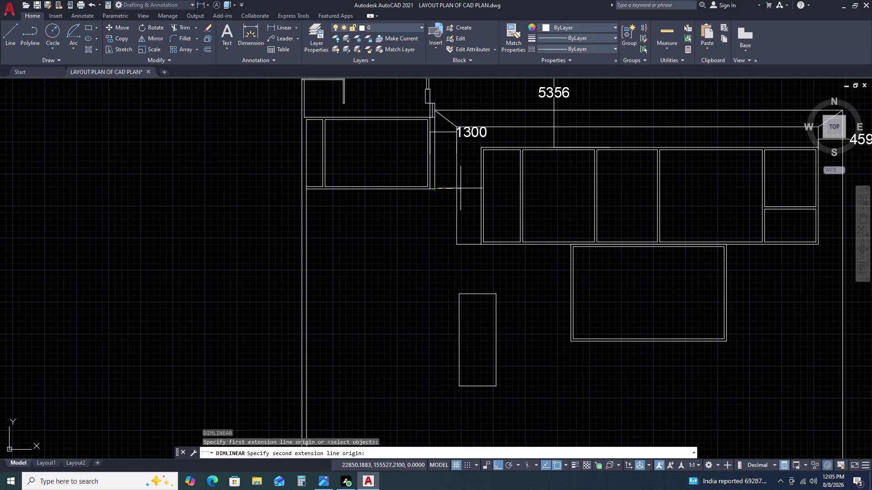
scroll(up, 3)
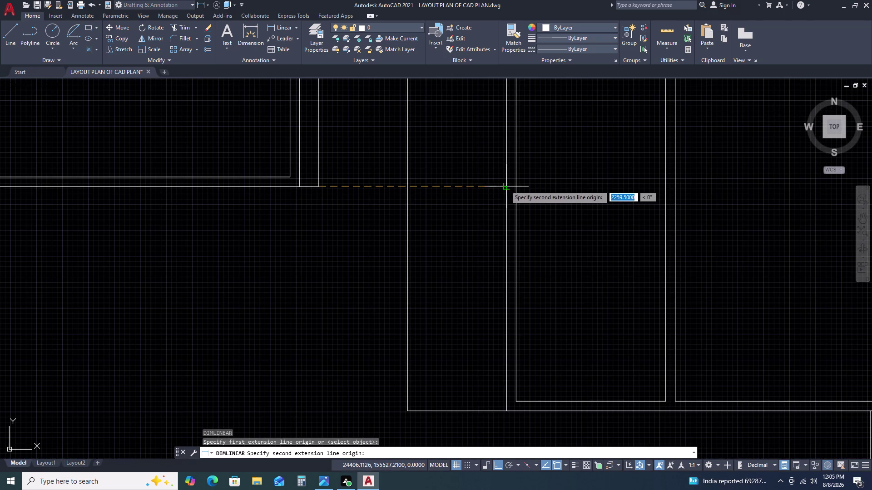
click(506, 187)
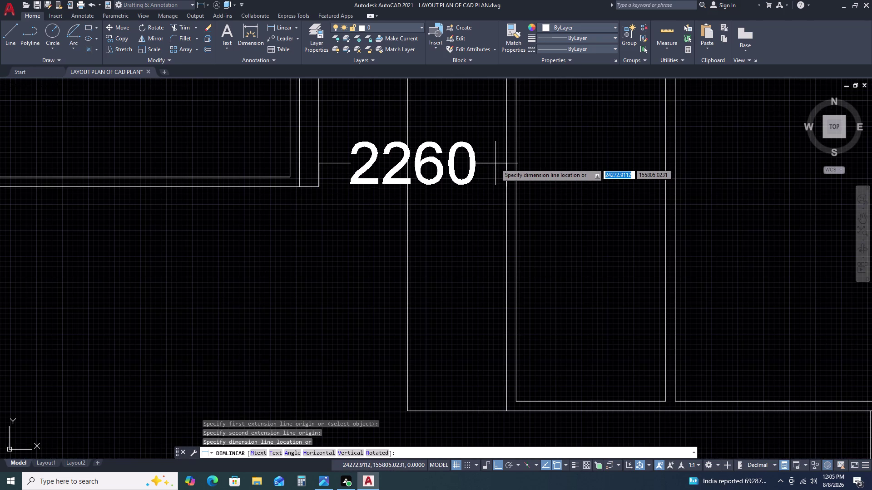
key(Escape)
scroll(down, 3)
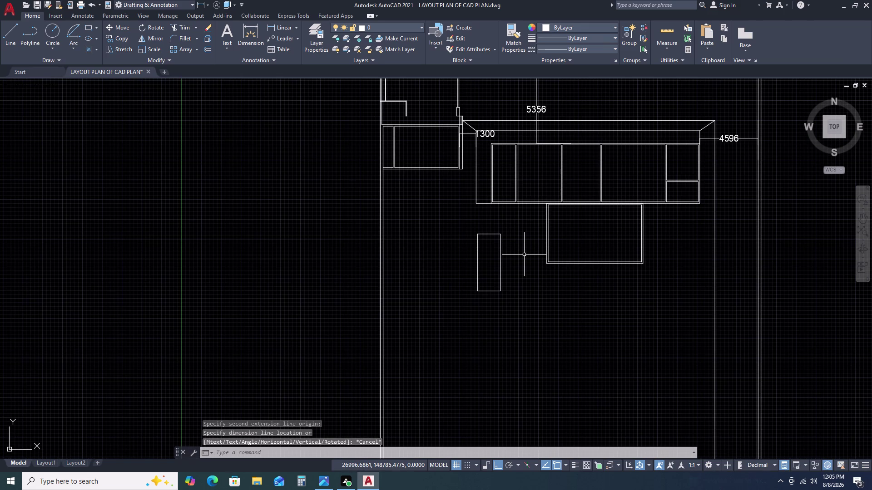
key(d)
key(l)
text(I)
key(space)
scroll(up, 3)
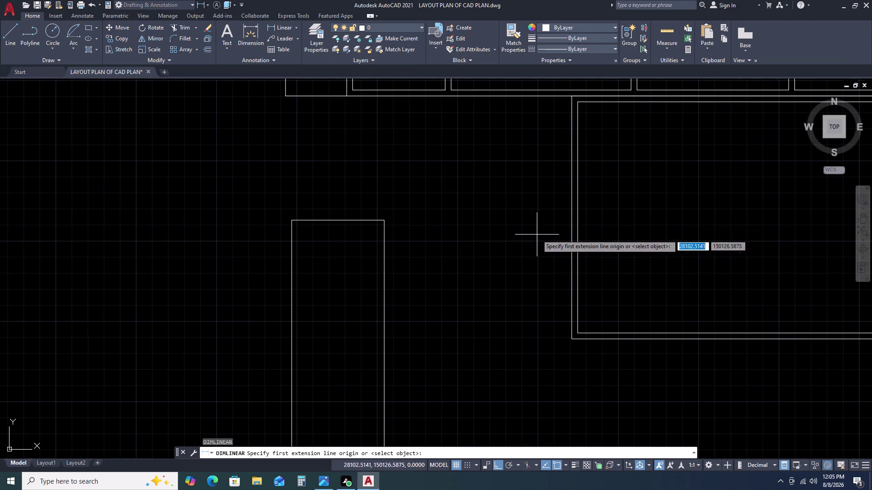
click(571, 245)
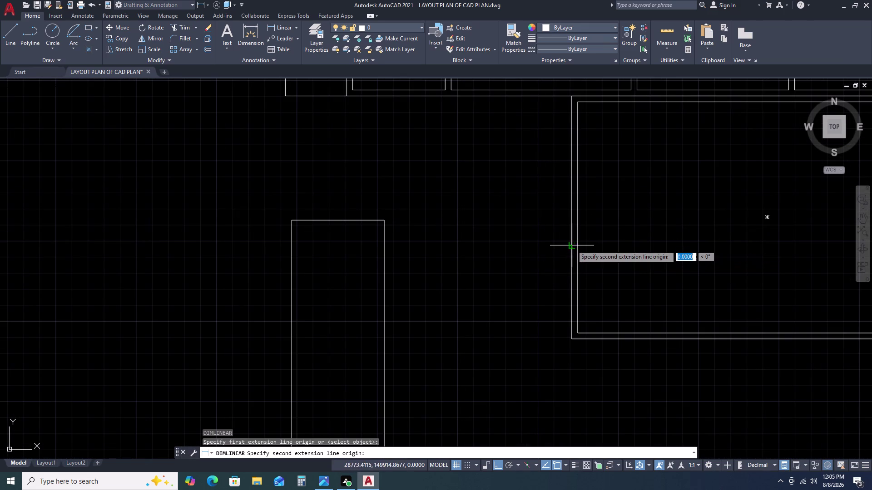
scroll(down, 3)
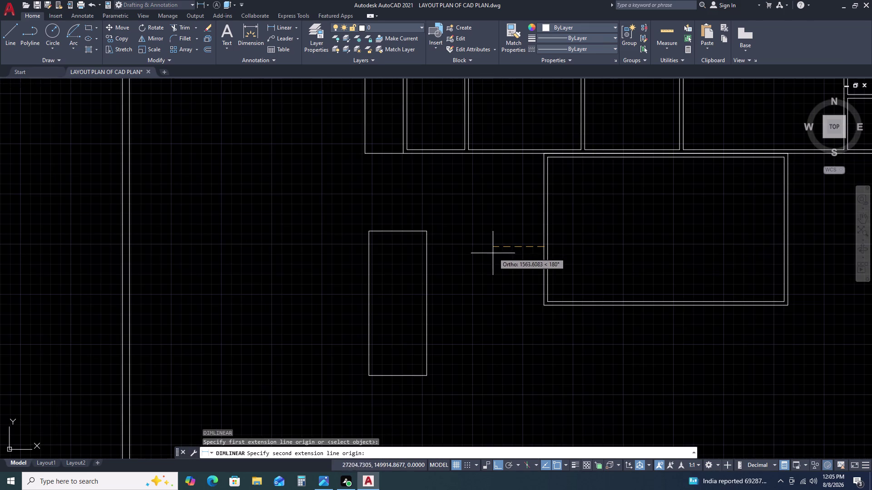
key(Escape)
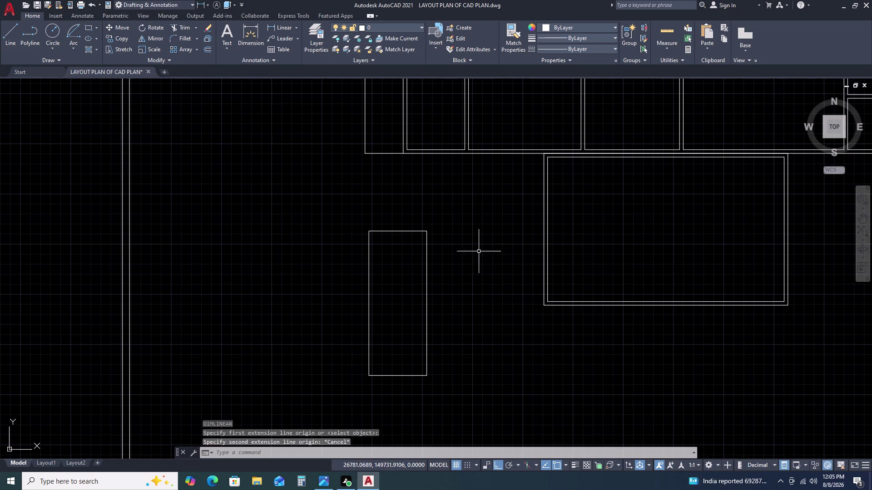
double_click(474, 235)
double_click(404, 208)
text(O)
key(space)
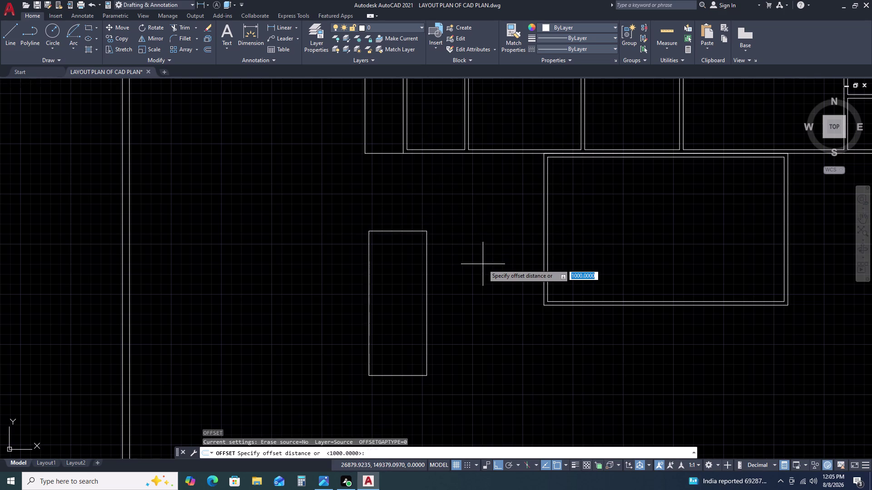
Offset the side strip outward by 115 to give it a double outline.
key(1)
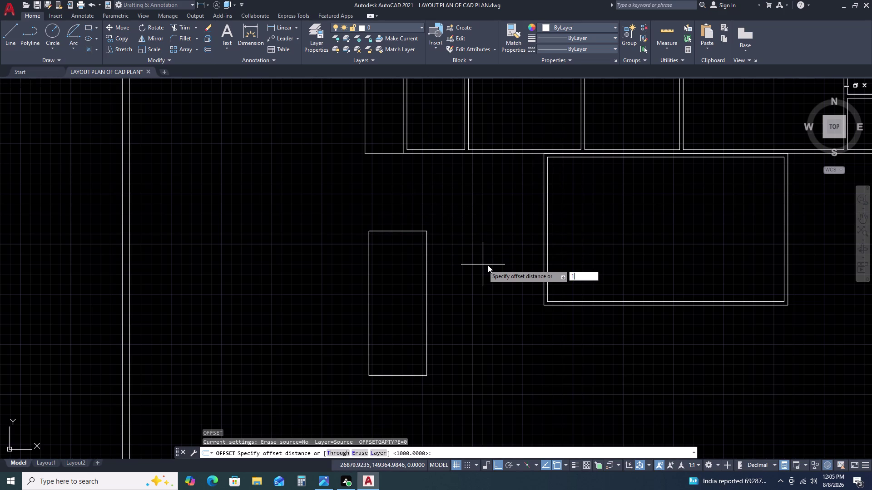
text(15)
key(space)
double_click(484, 265)
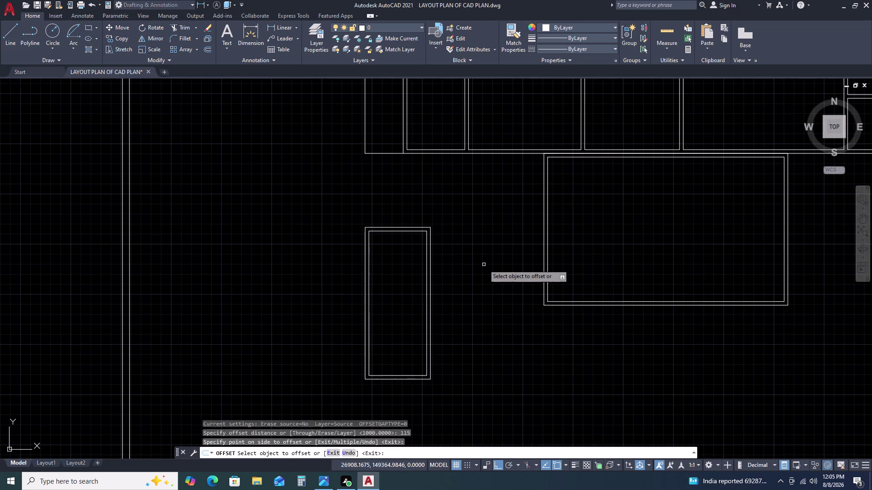
key(Escape)
Move both strip outlines, Ortho off, to the island's bottom-left corner.
double_click(448, 274)
click(422, 225)
click(420, 220)
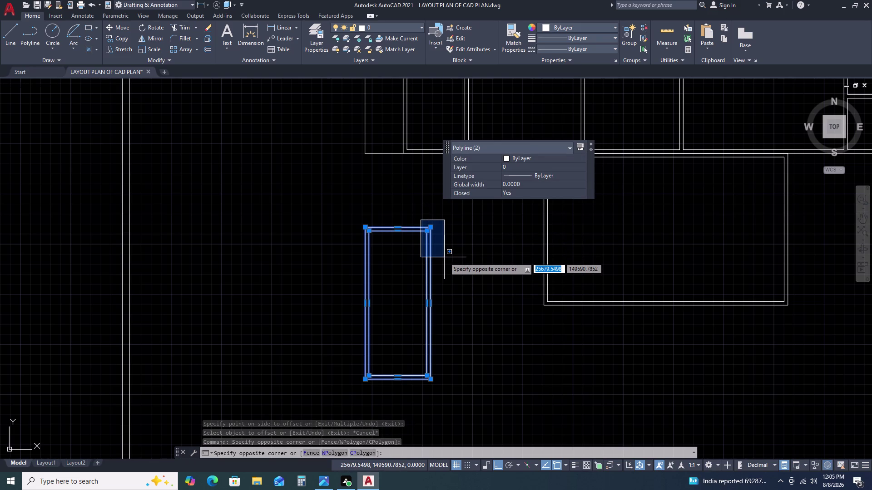
text(M)
key(space)
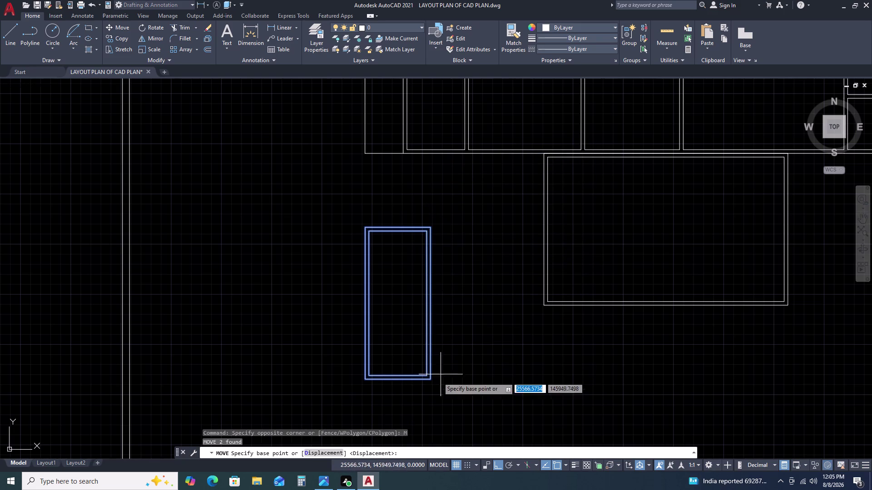
click(425, 377)
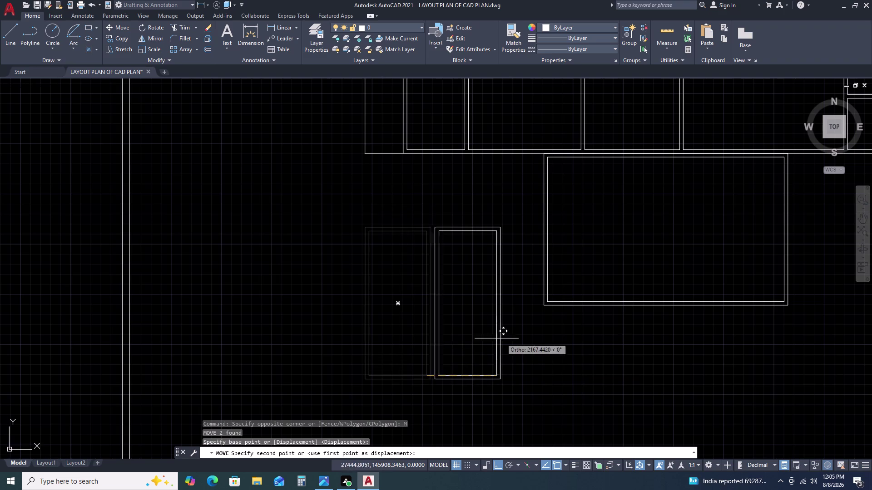
key(F8)
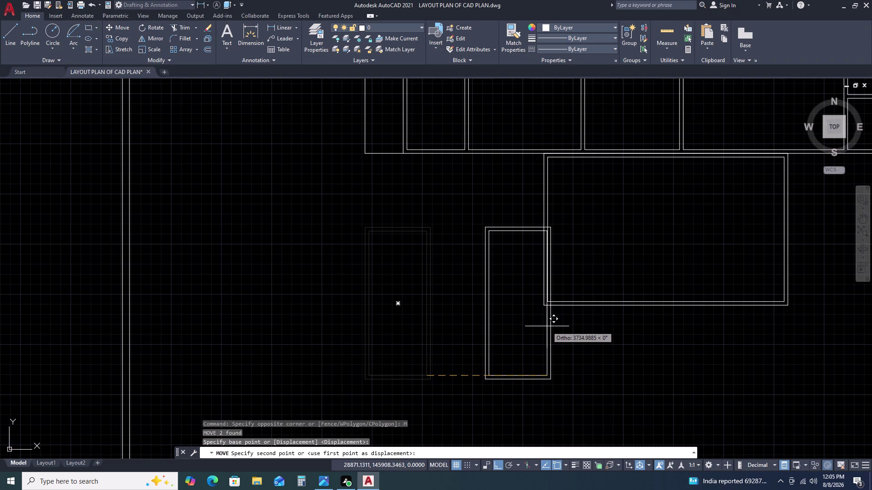
scroll(up, 3)
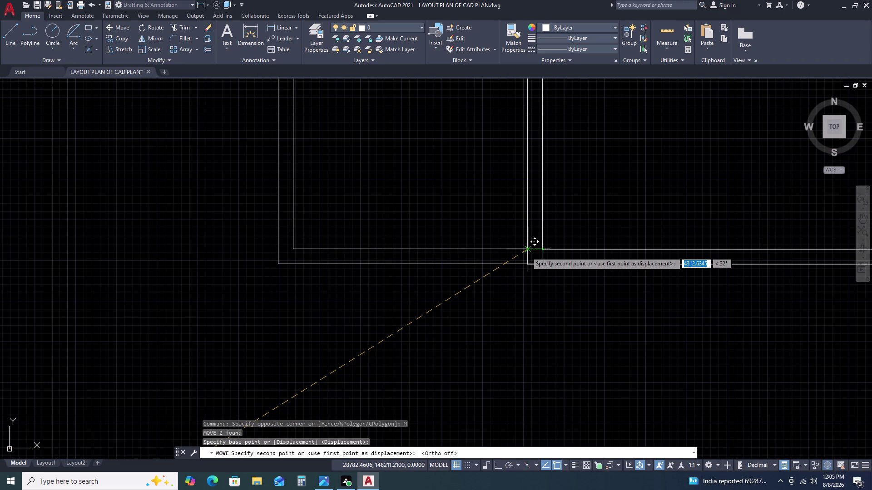
click(527, 252)
Select the outline overlapping the strip and the island.
scroll(down, 3)
scroll(down, 3)
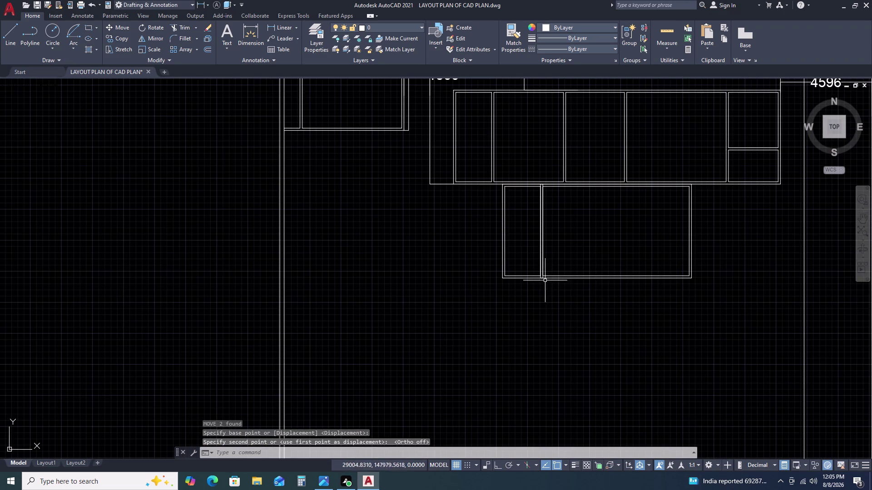
scroll(up, 3)
double_click(527, 237)
click(360, 225)
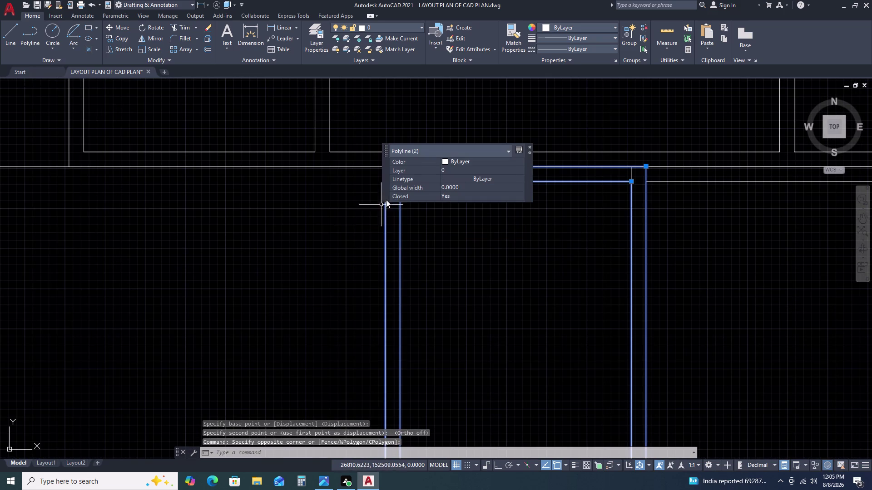
scroll(down, 3)
Add a 2260 linear dimension with Ortho on, placed left of the side strip.
key(Escape)
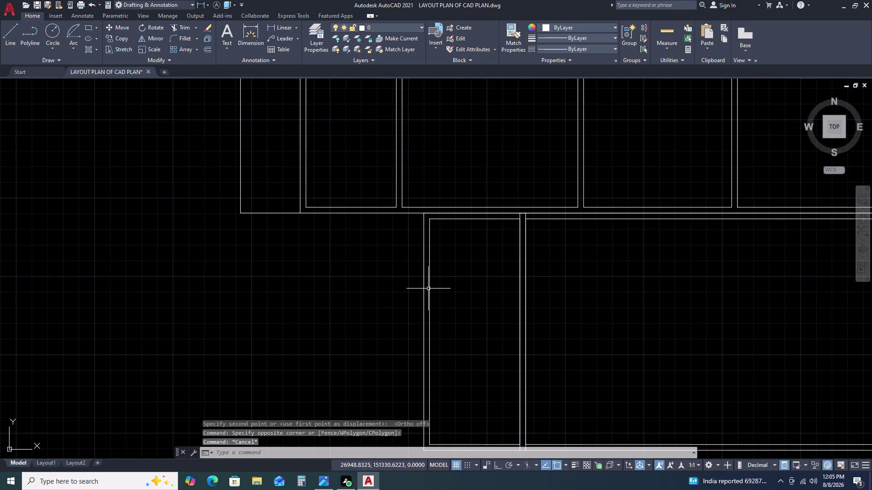
middle_drag(430, 289, 447, 210)
scroll(down, 3)
scroll(down, 3)
key(d)
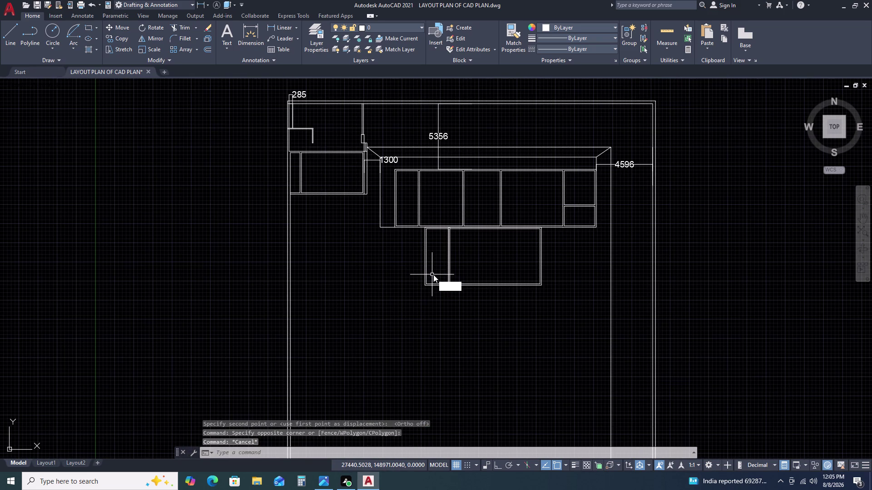
text(LI)
key(space)
scroll(up, 3)
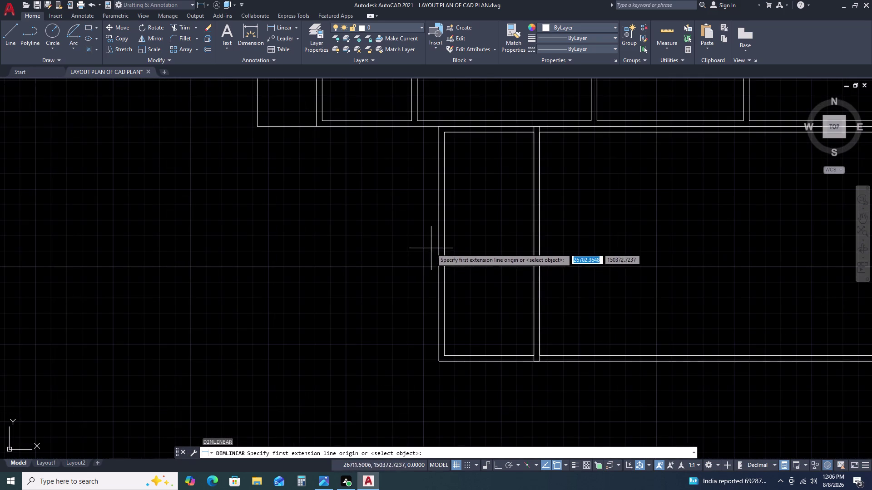
click(438, 244)
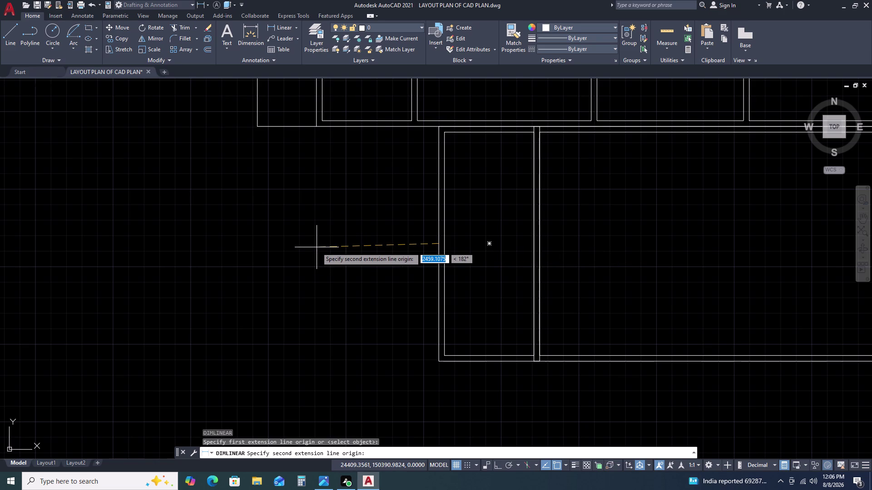
key(F8)
key(2)
key(2)
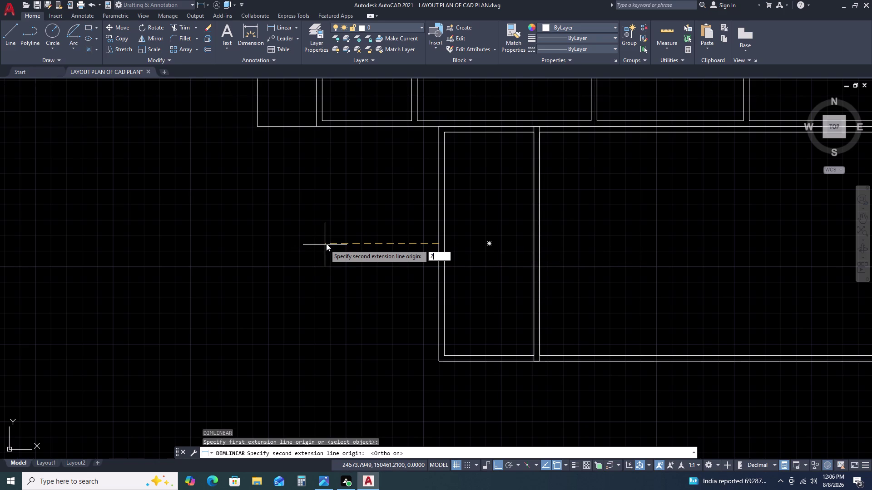
text(60)
key(space)
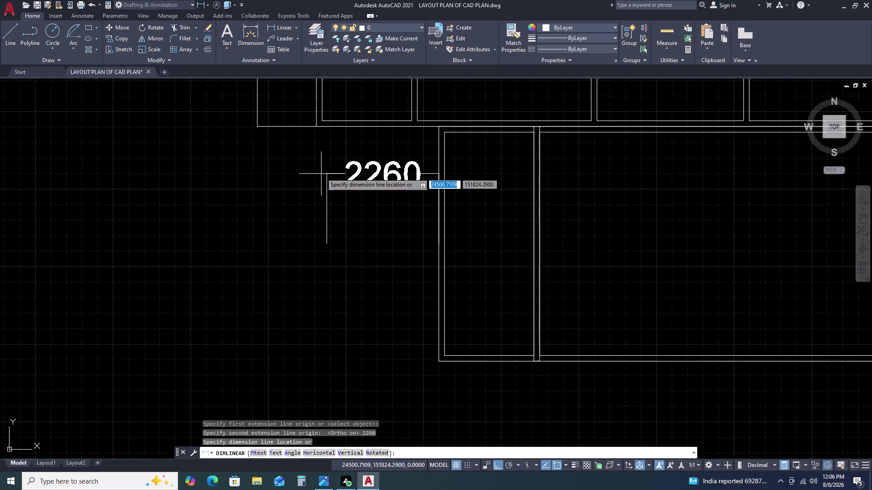
click(323, 155)
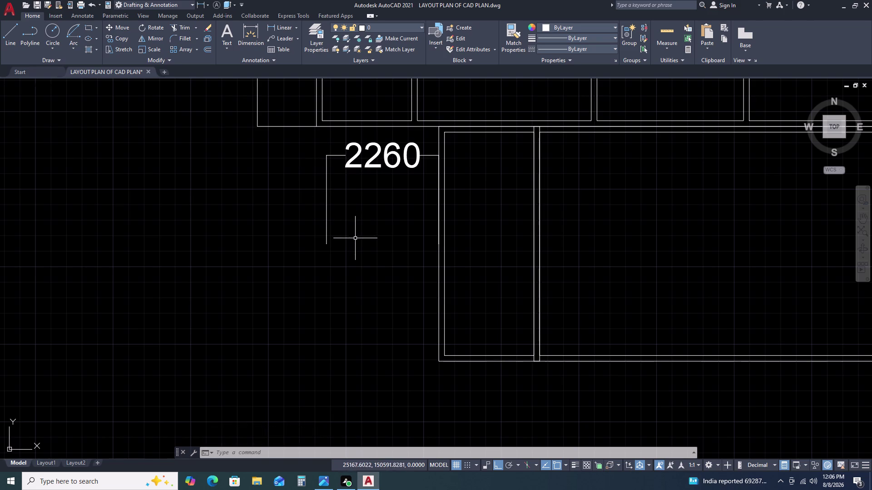
scroll(down, 3)
middle_drag(461, 258, 319, 239)
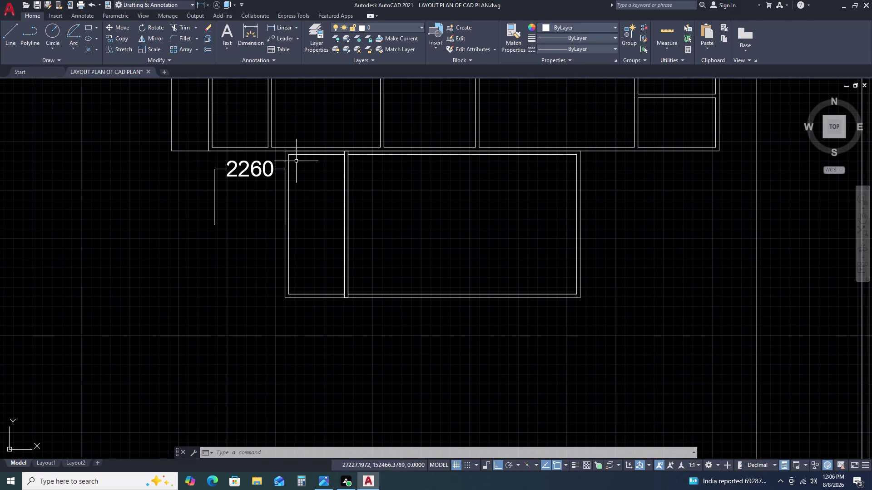
Window-select the four island outlines and attempt a 115 upward move, which ends cancelled.
scroll(up, 3)
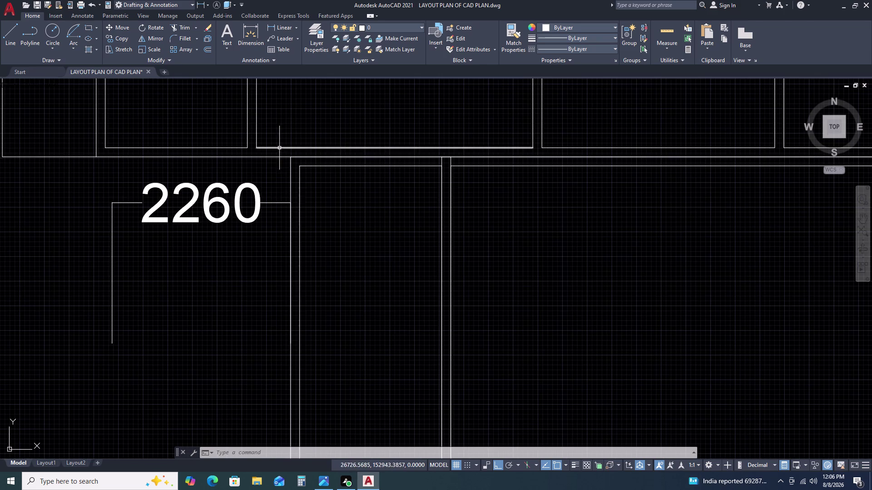
double_click(274, 152)
scroll(down, 3)
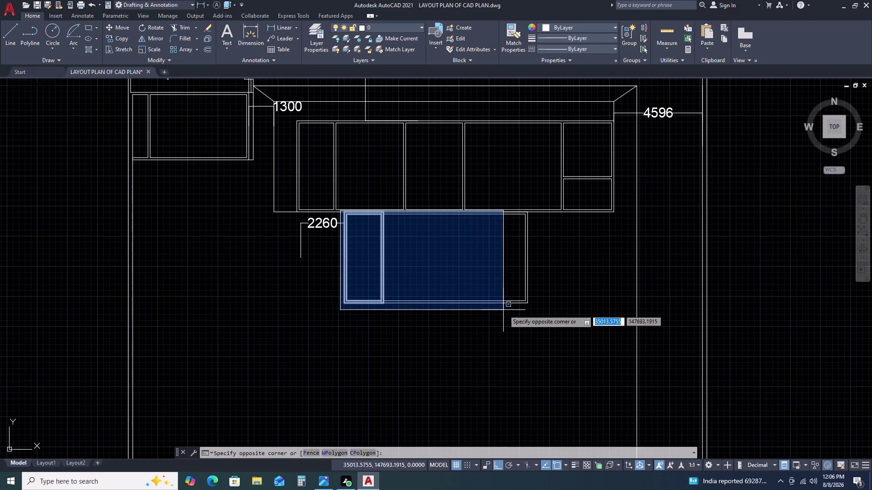
click(545, 316)
scroll(up, 3)
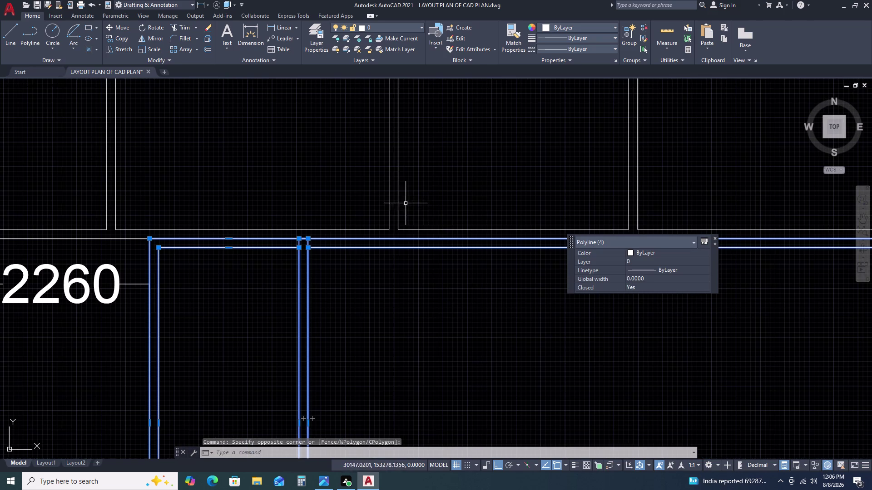
text(M)
key(space)
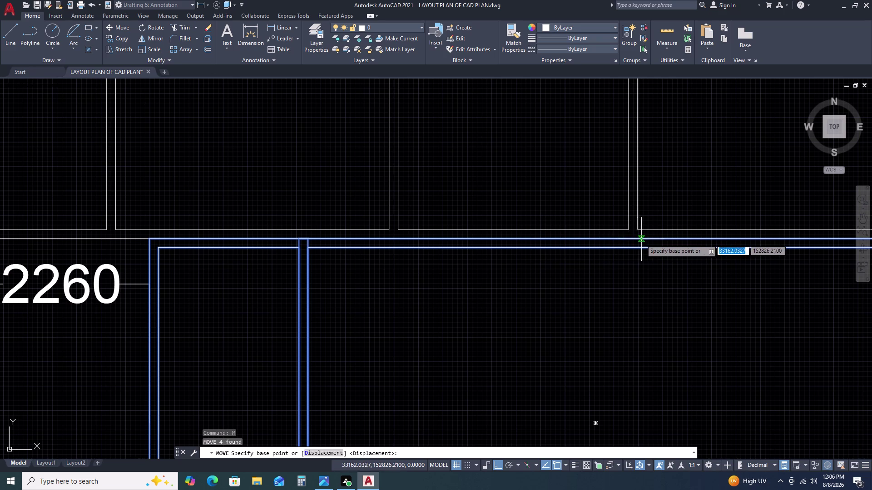
middle_drag(552, 241, 361, 242)
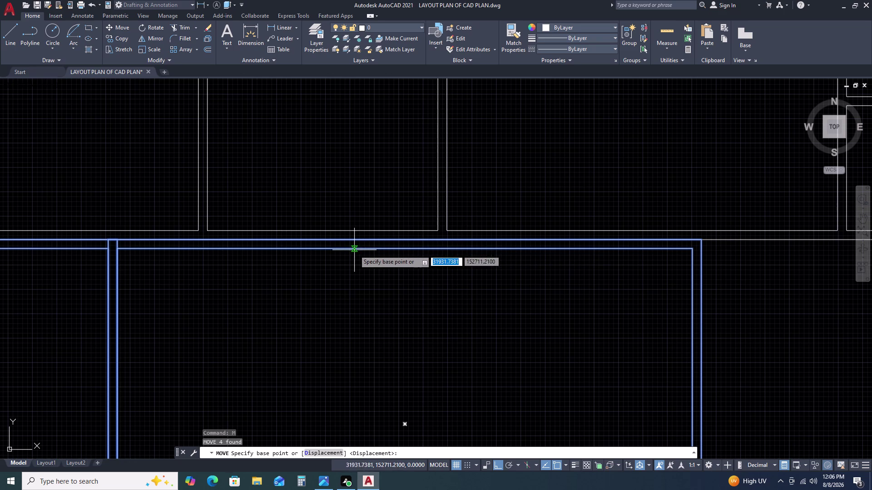
double_click(405, 249)
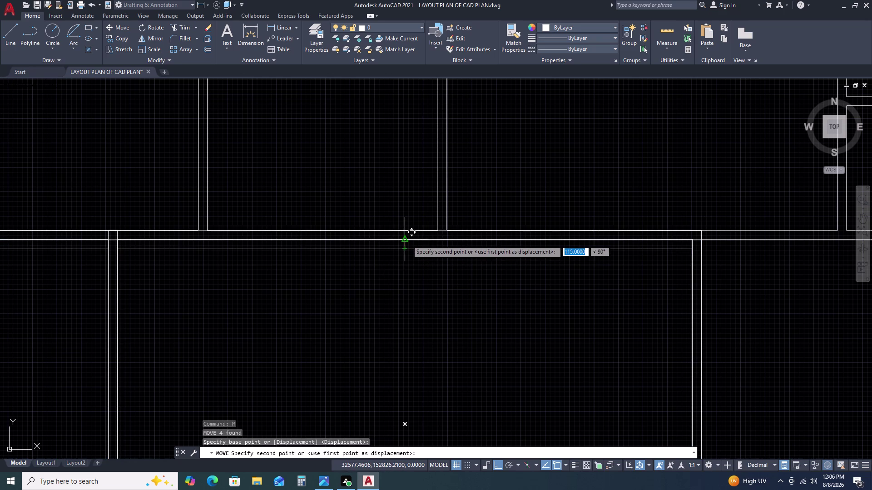
double_click(407, 239)
scroll(down, 3)
key(Escape)
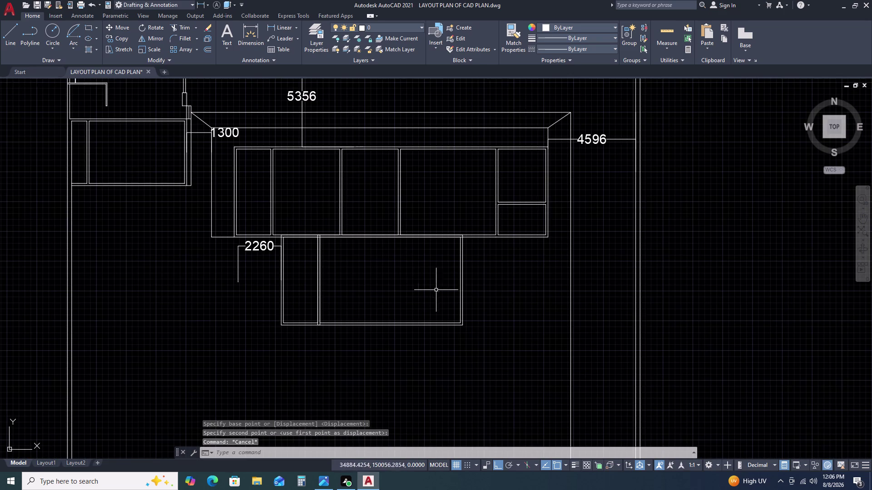
Mirror the left strip across a vertical axis through mid-island, keeping the original.
click(297, 287)
click(240, 334)
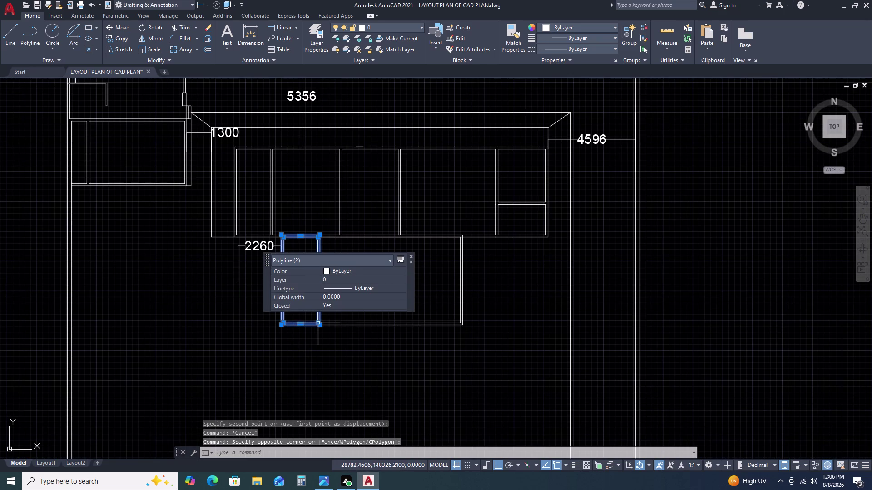
text(MI)
key(space)
key(Escape)
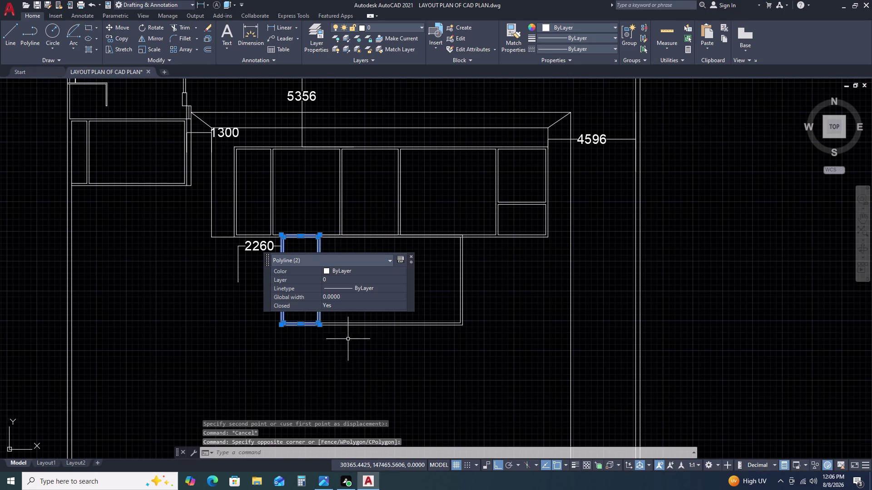
text(MI)
key(space)
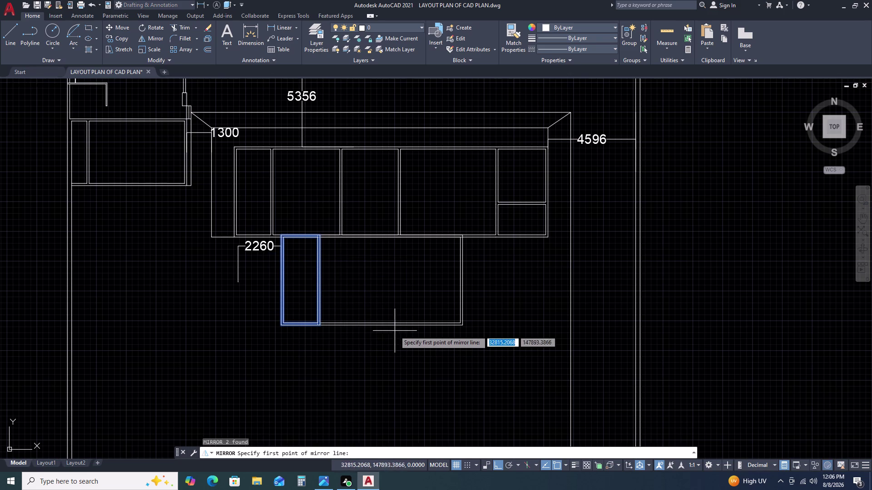
click(389, 328)
drag(389, 328, 389, 322)
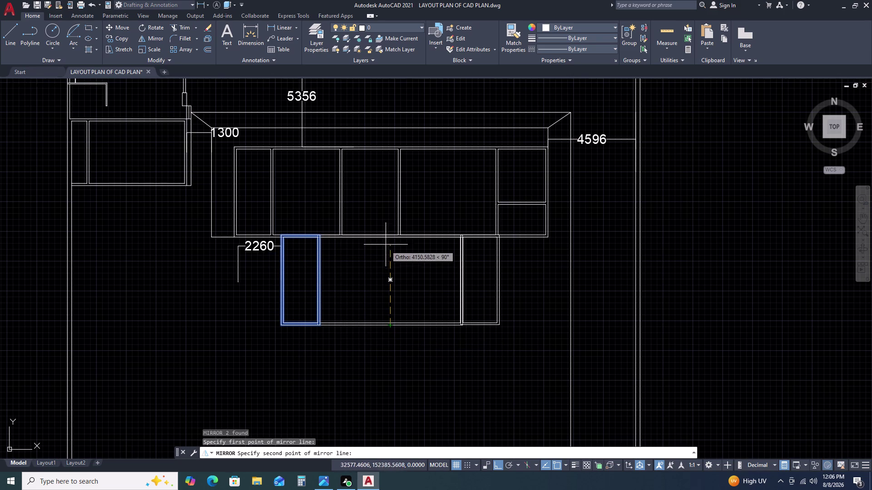
double_click(386, 208)
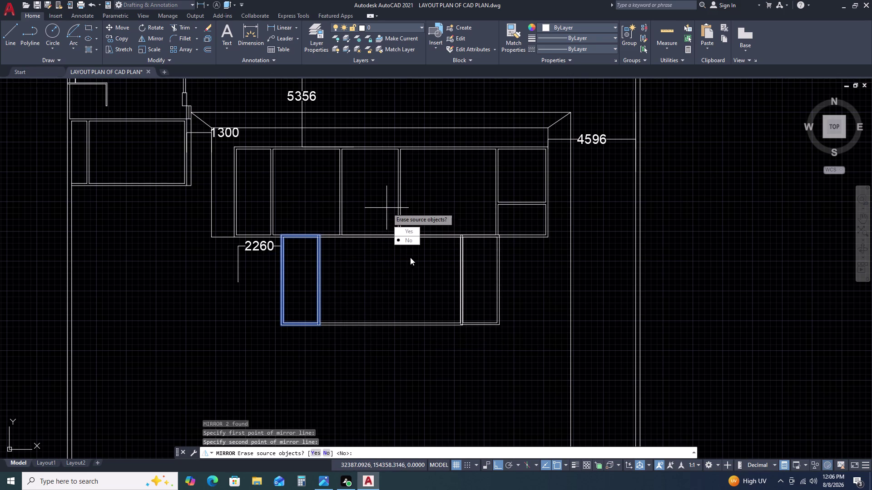
click(409, 243)
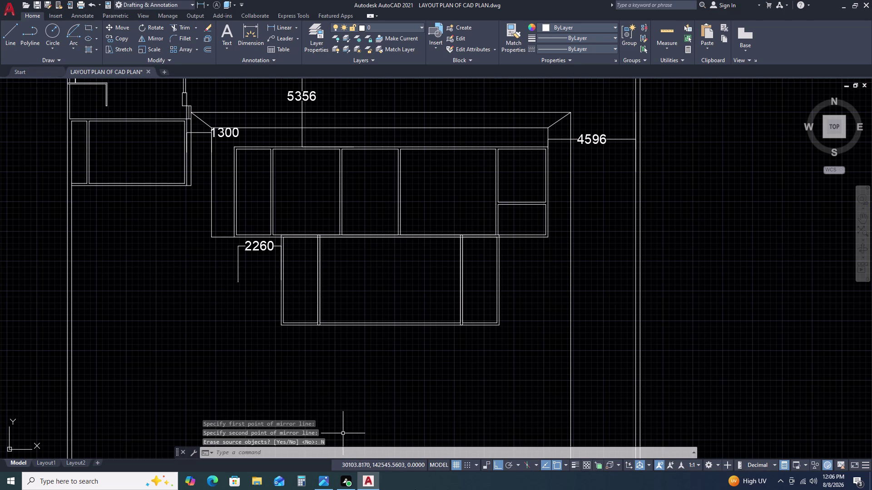
Begin a linear dimension toward the right wall, then cancel the unfinished 2559 measurement.
key(d)
key(l)
key(i)
key(9)
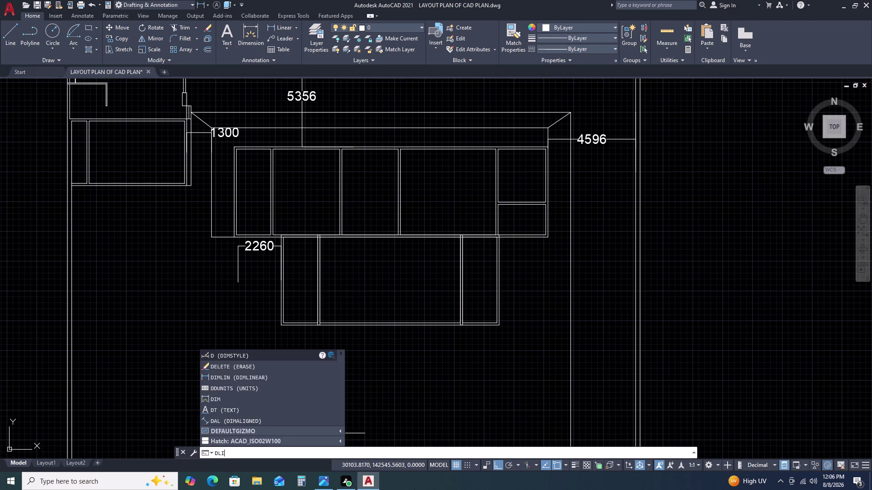
key(space)
middle_drag(391, 395, 193, 395)
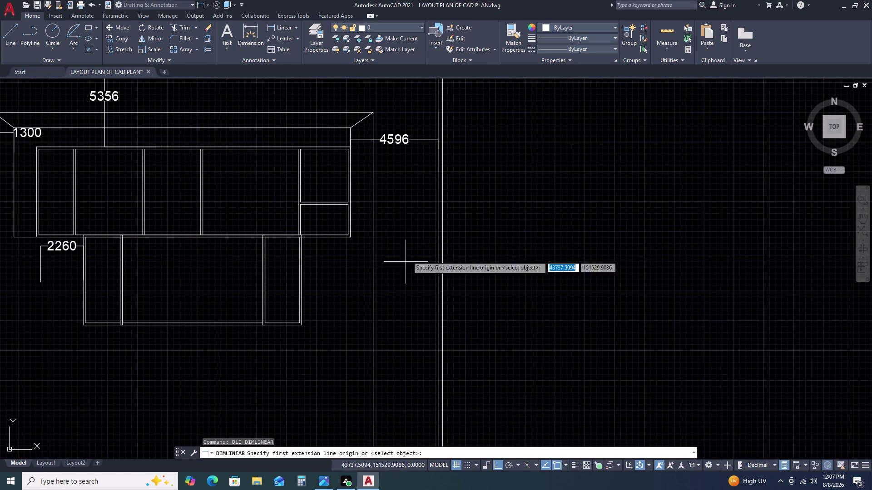
scroll(up, 3)
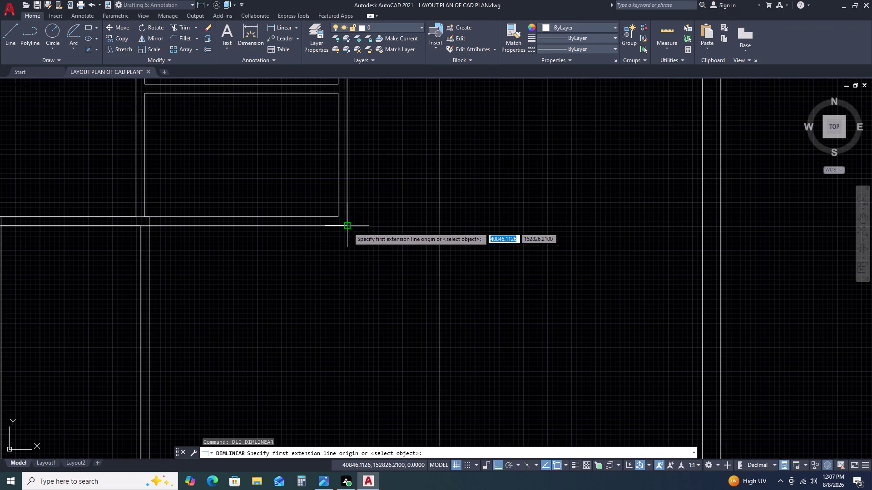
click(348, 227)
click(152, 226)
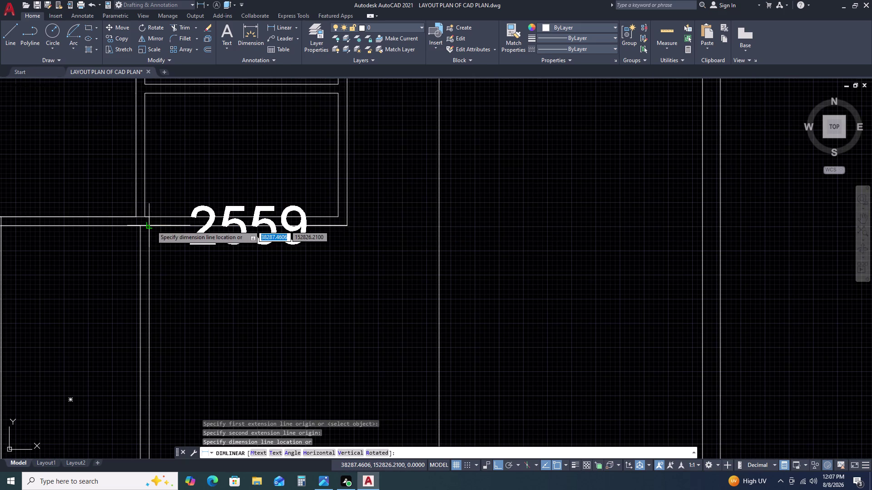
scroll(down, 3)
key(Escape)
scroll(down, 3)
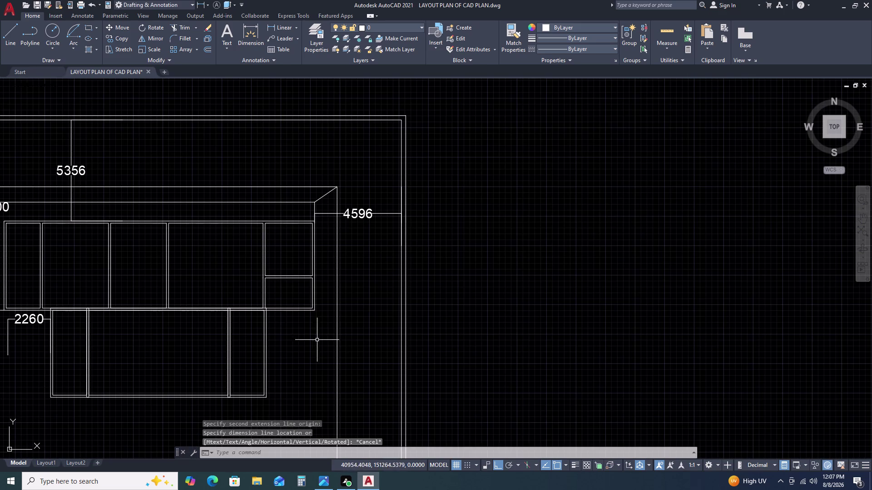
middle_drag(288, 353, 392, 311)
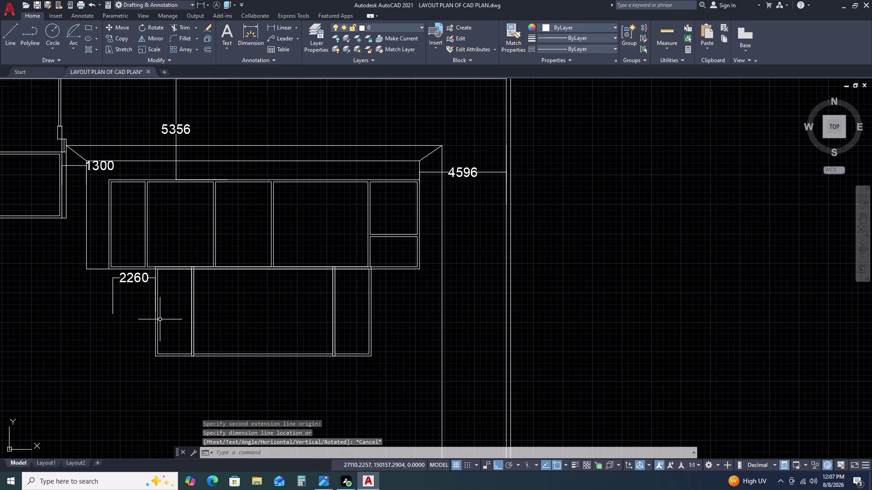
Add a 2490 dimension from the wall corner to the counter edge.
key(d)
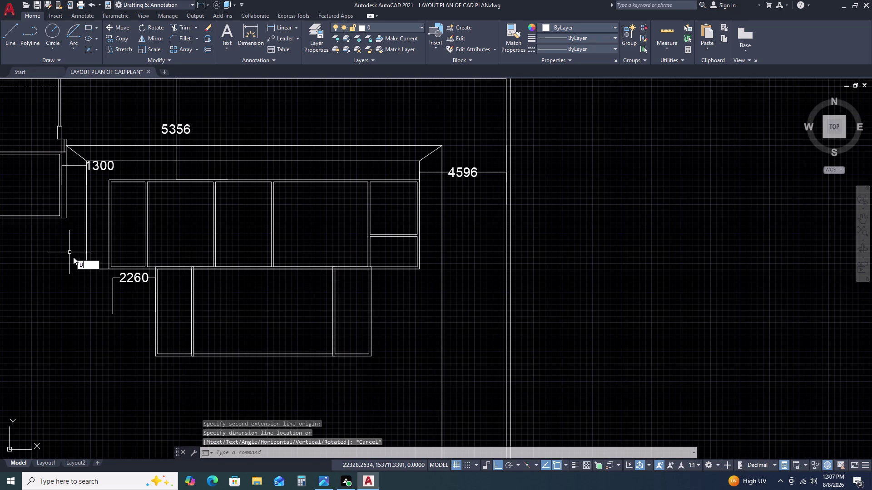
text(LI)
key(space)
scroll(down, 3)
scroll(up, 3)
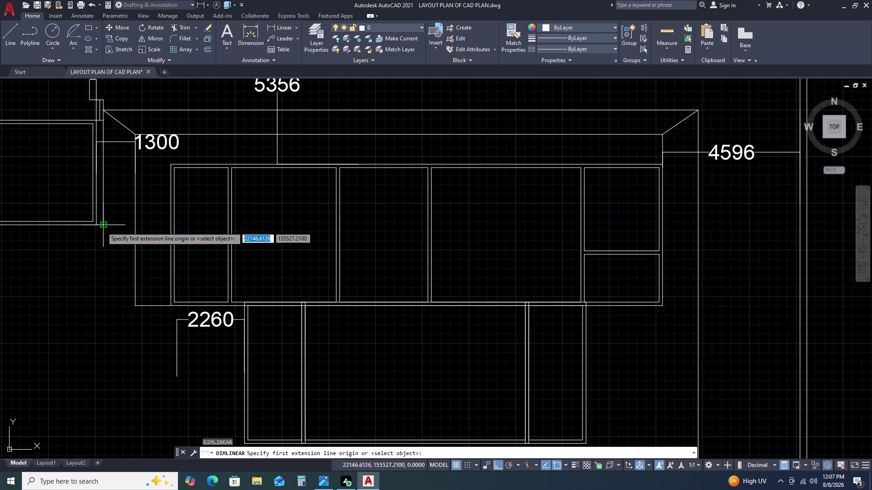
double_click(103, 227)
key(Escape)
key(space)
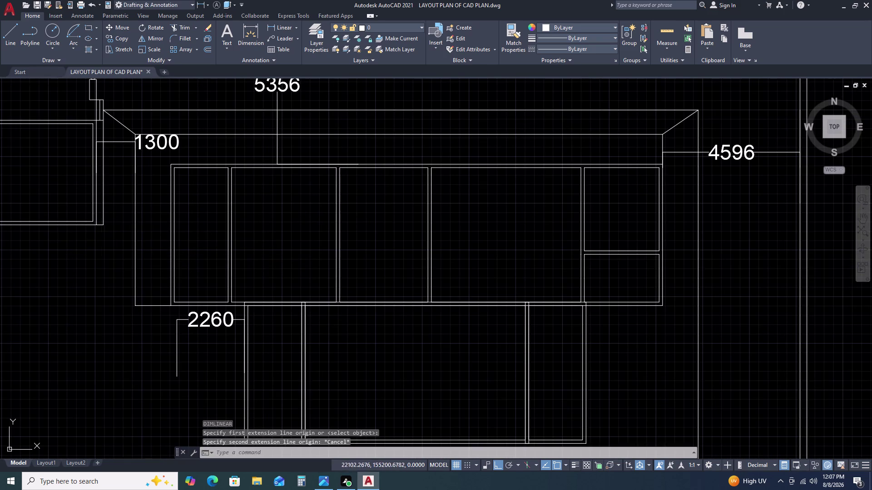
scroll(up, 3)
double_click(91, 234)
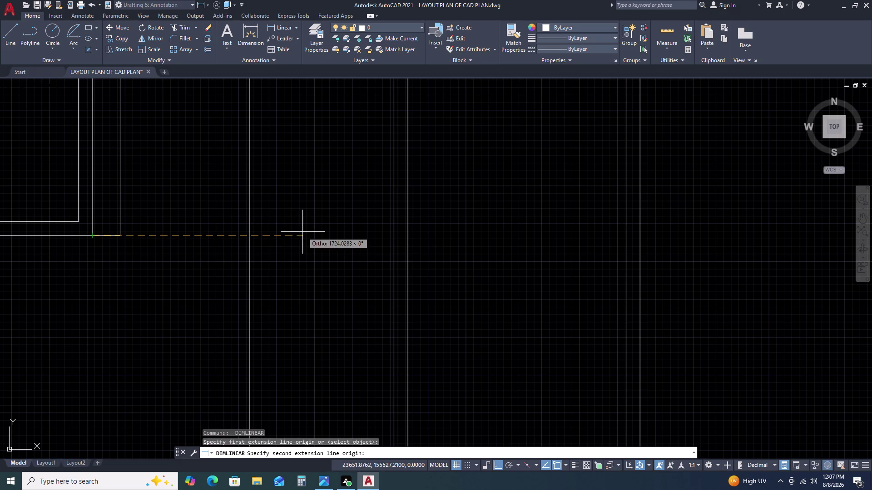
scroll(down, 3)
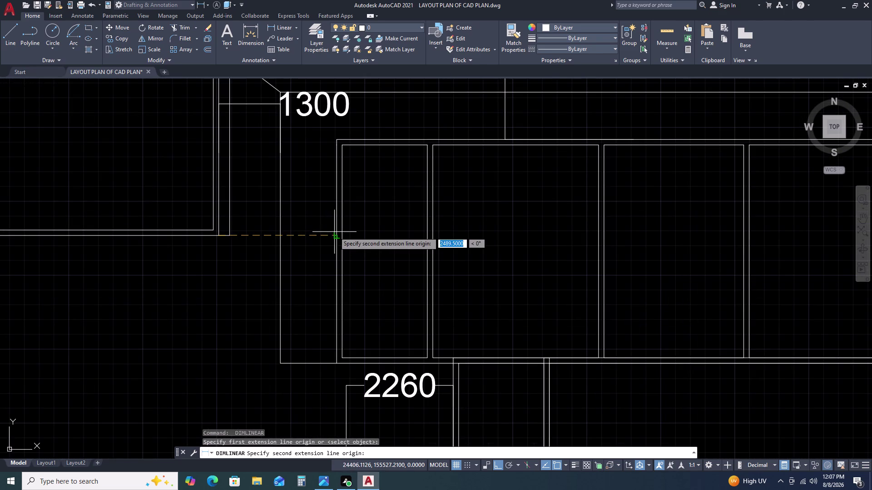
double_click(337, 235)
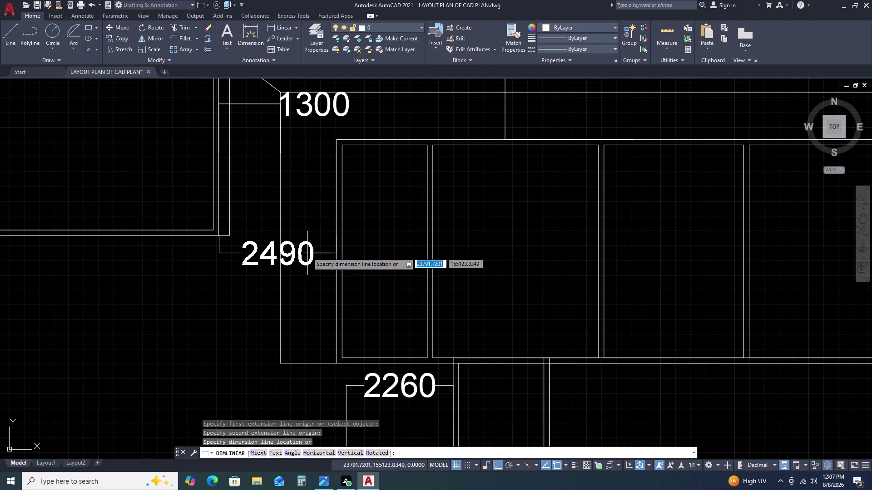
click(307, 252)
middle_drag(326, 290, 260, 247)
scroll(down, 3)
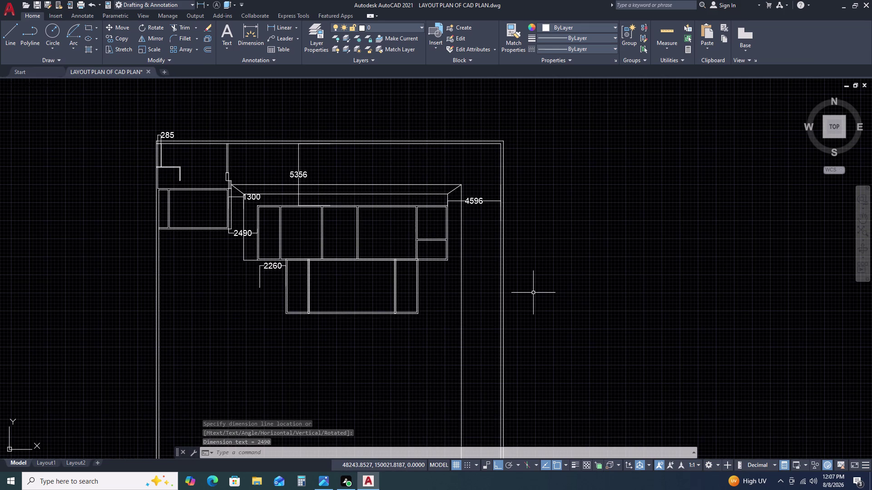
Start the Line command and cancel it.
text(L)
key(space)
key(Escape)
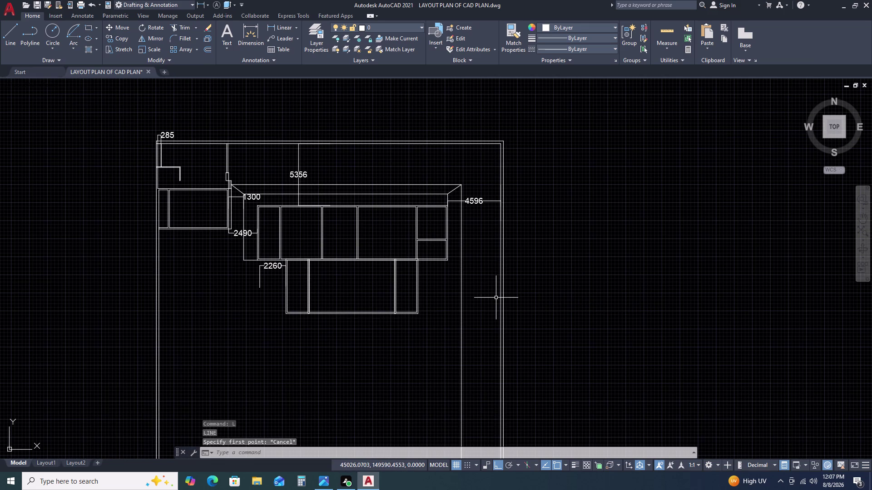
Add a 2450 dimension between the counter's right side and the right wall using DLI.
text(DLI)
key(space)
scroll(up, 3)
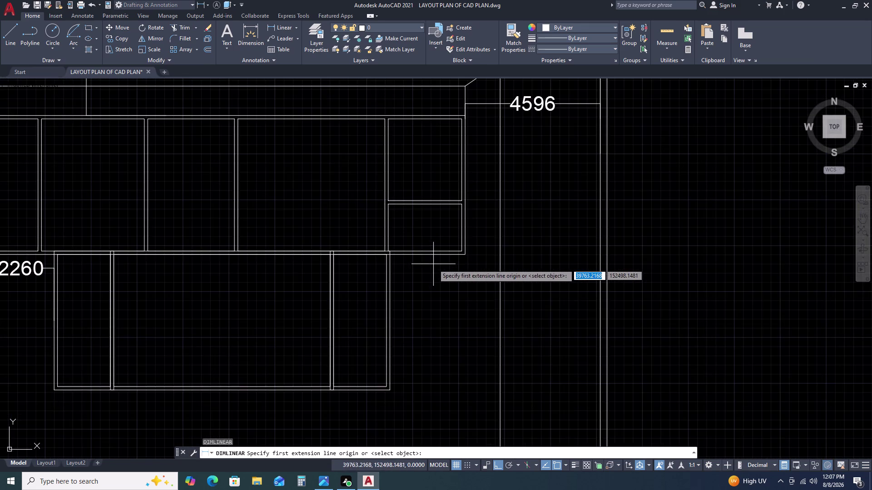
scroll(down, 3)
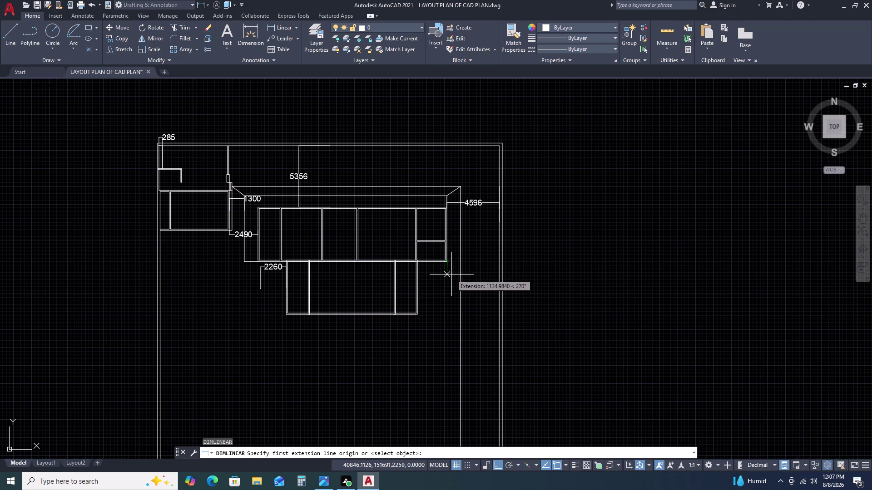
scroll(up, 3)
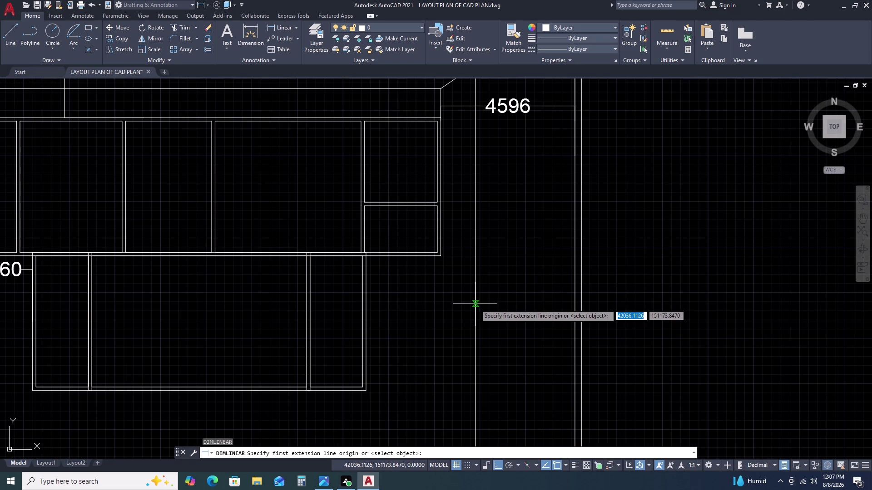
click(475, 304)
key(2)
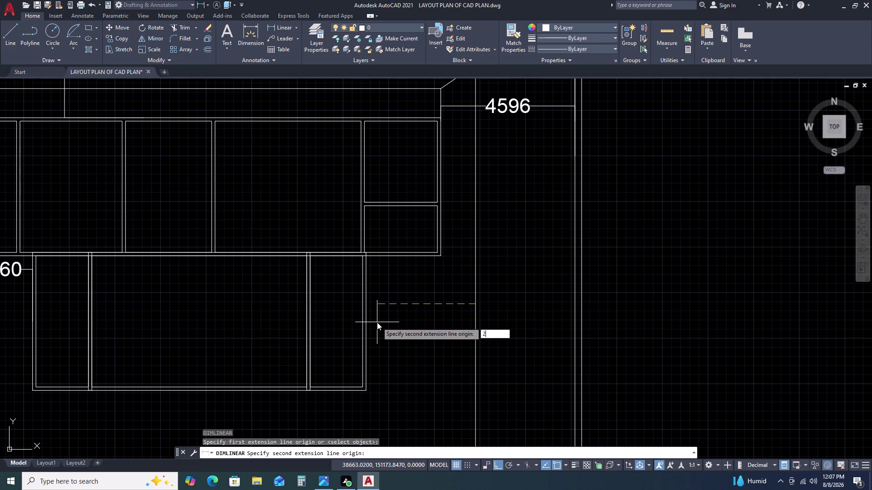
text(450)
key(space)
double_click(380, 338)
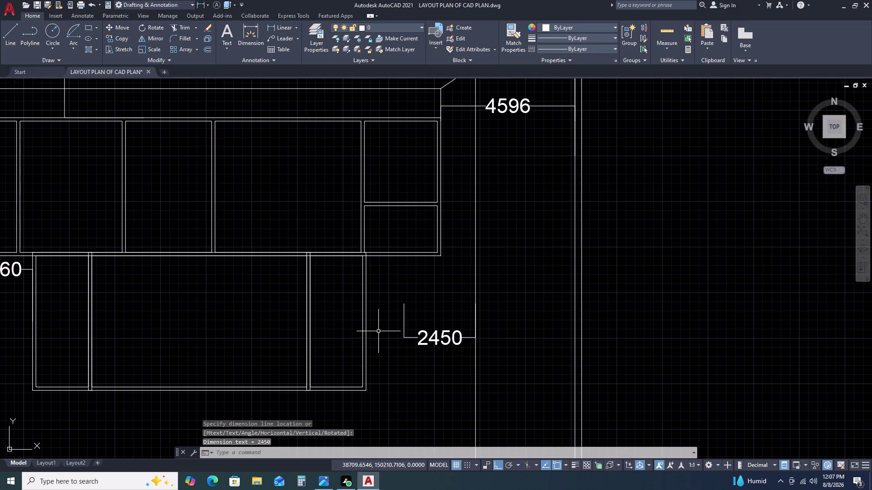
scroll(down, 3)
scroll(up, 3)
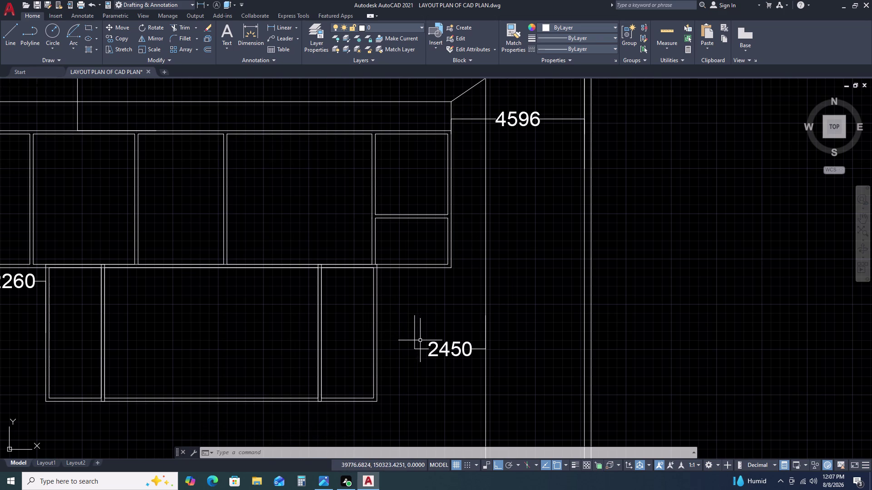
scroll(down, 3)
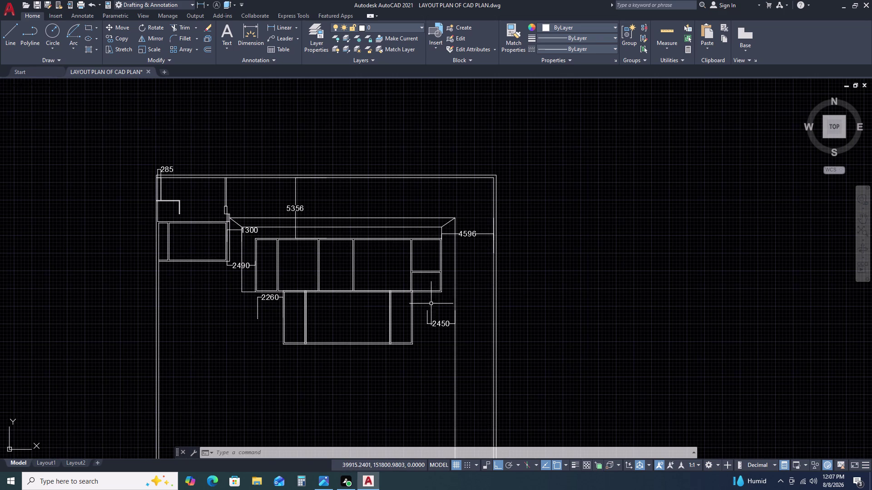
Delete the 2260 and 2450 dimensions beside the island's right side.
click(271, 300)
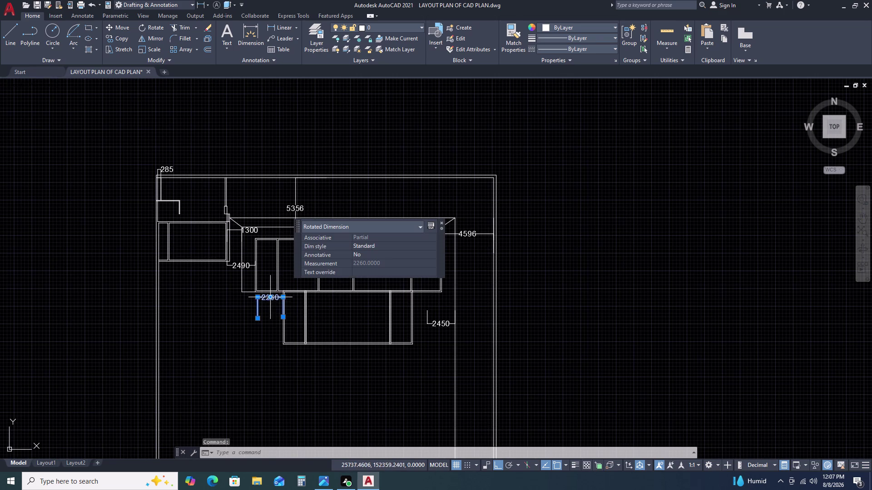
key(Delete)
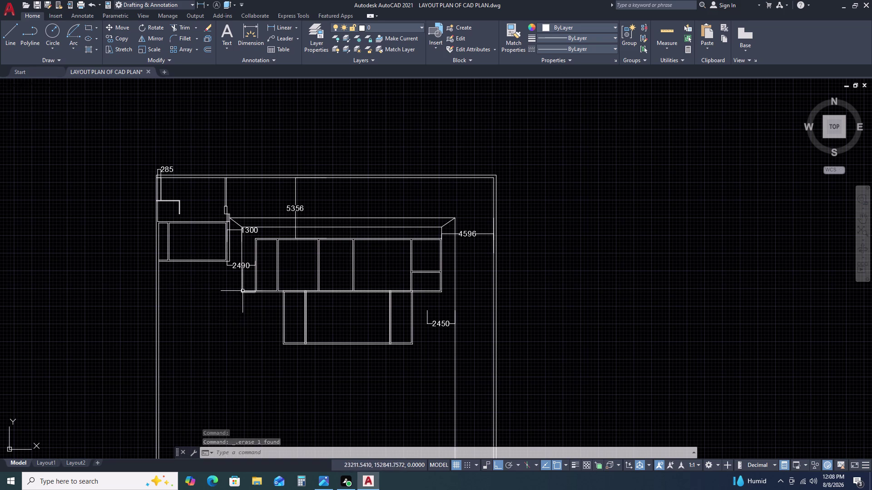
scroll(up, 3)
scroll(down, 3)
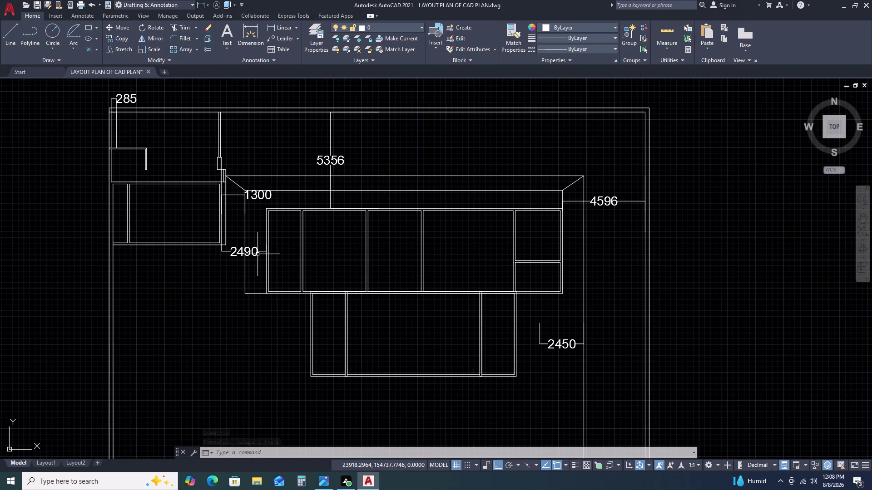
click(570, 330)
double_click(555, 348)
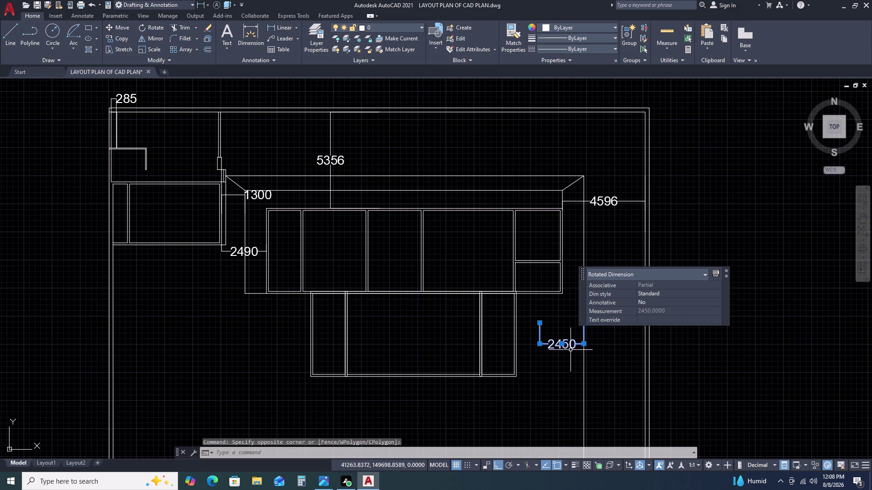
key(Delete)
Add a 2490 linear dimension with DLI beside the island's right side.
text(DLI)
key(space)
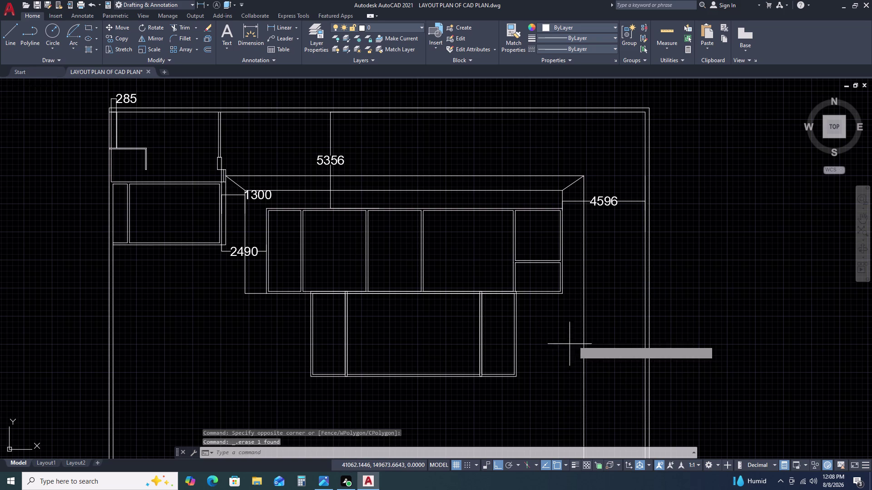
click(582, 333)
key(2)
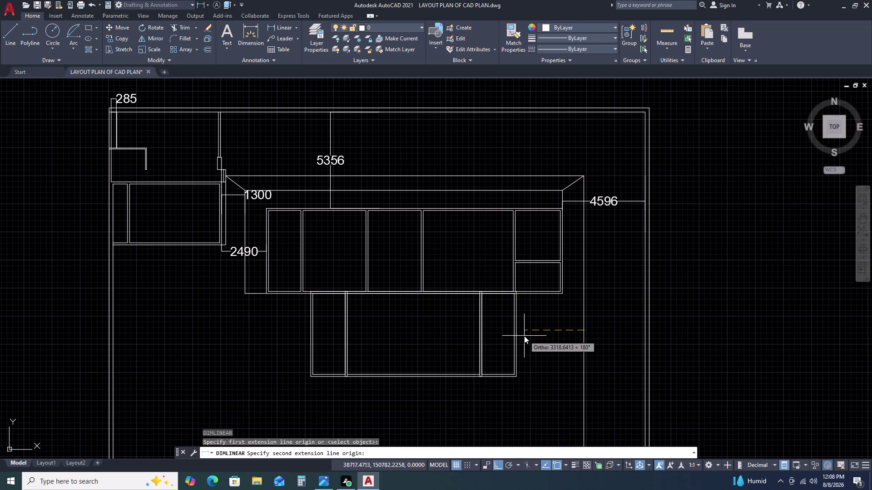
key(4)
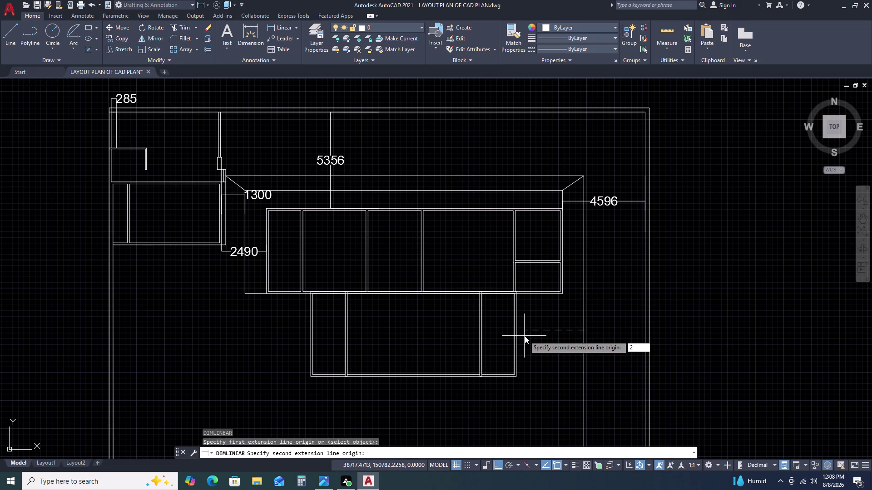
text(90)
key(space)
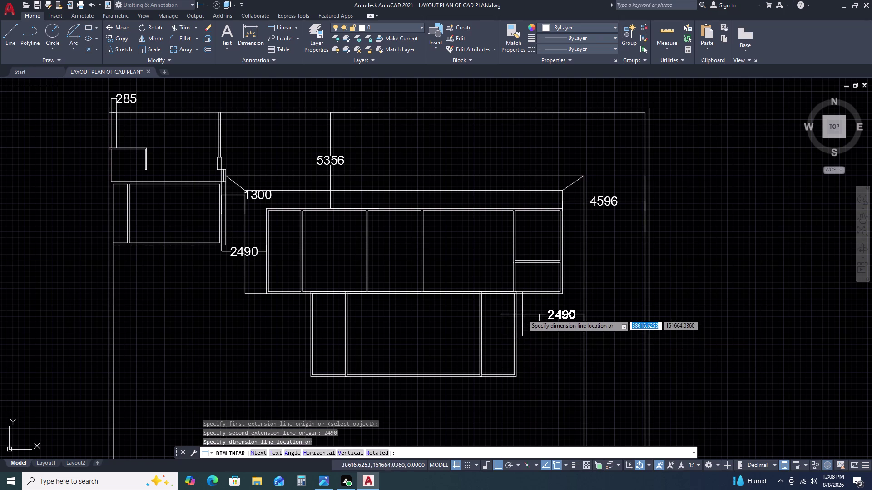
click(528, 368)
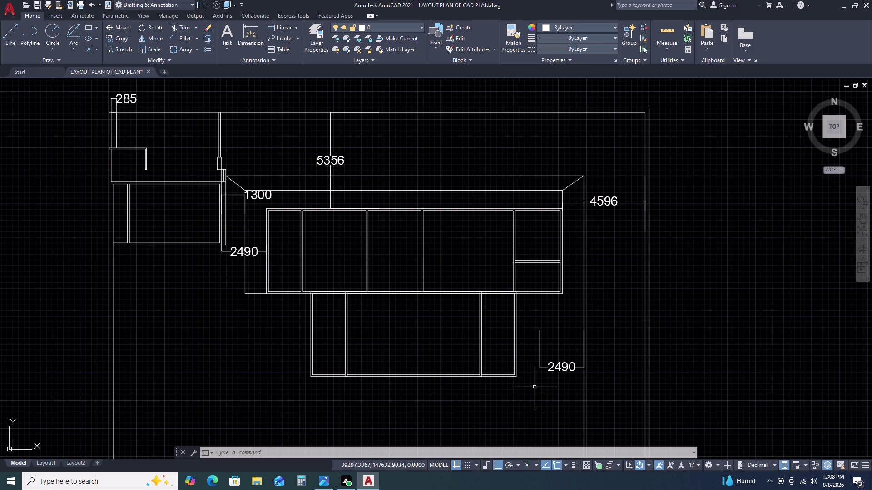
Start an extra linear dimension beside the right strip and cancel the 1374 result.
key(d)
key(l)
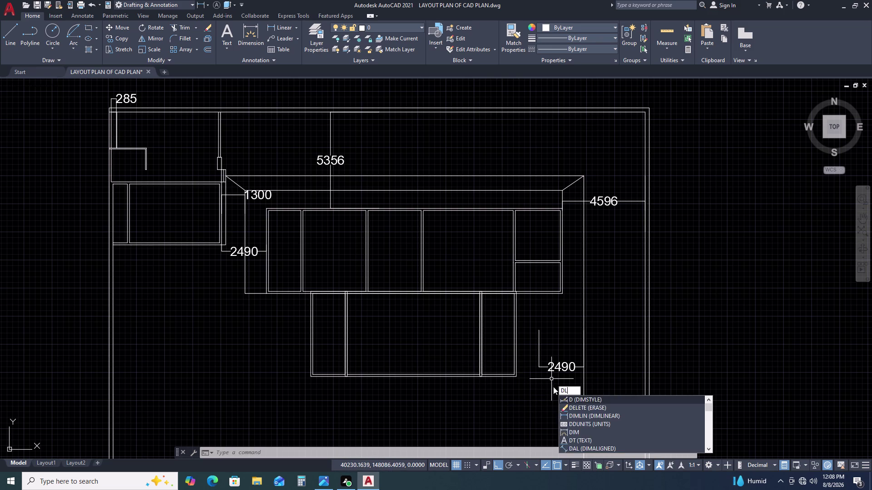
key(i)
key(space)
click(538, 334)
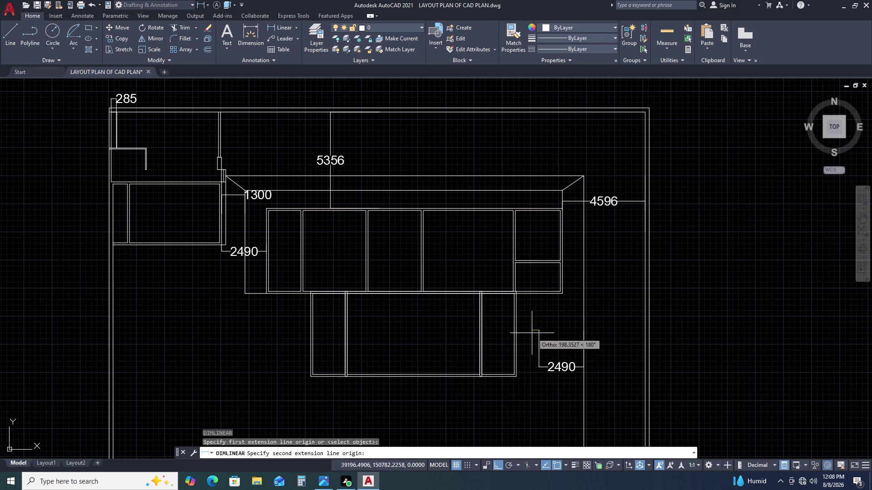
click(514, 332)
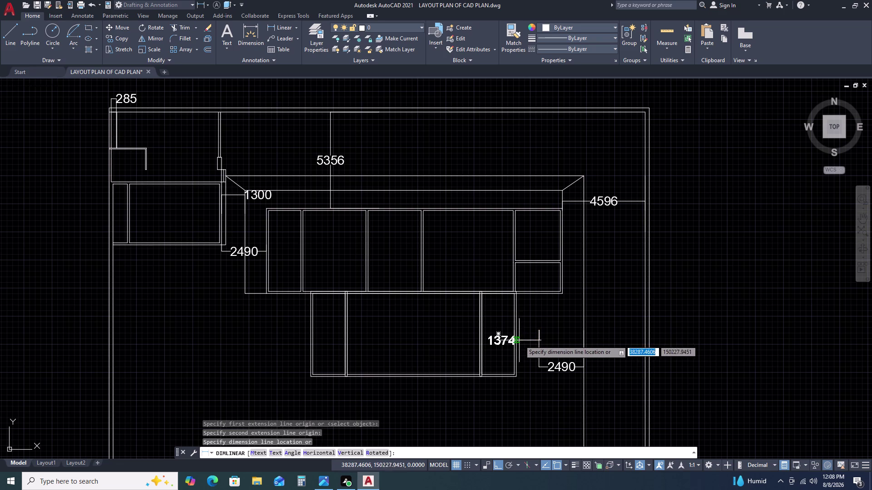
scroll(up, 3)
key(space)
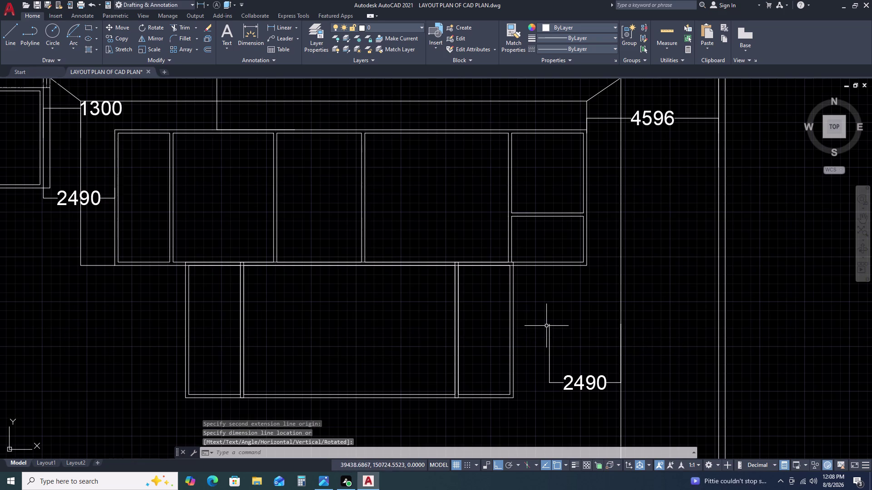
Retry the linear dimension twice, cancelling the zero-length and 1259 results.
key(space)
click(548, 325)
click(514, 327)
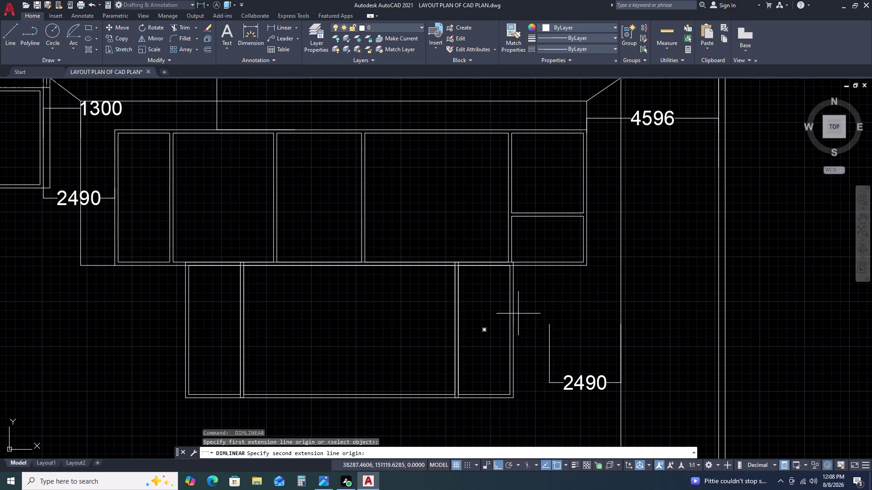
double_click(512, 325)
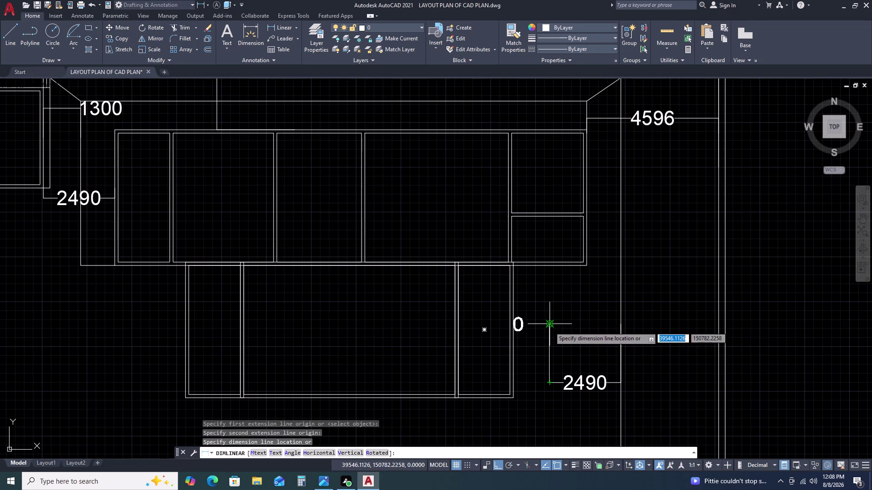
key(Escape)
key(space)
double_click(549, 326)
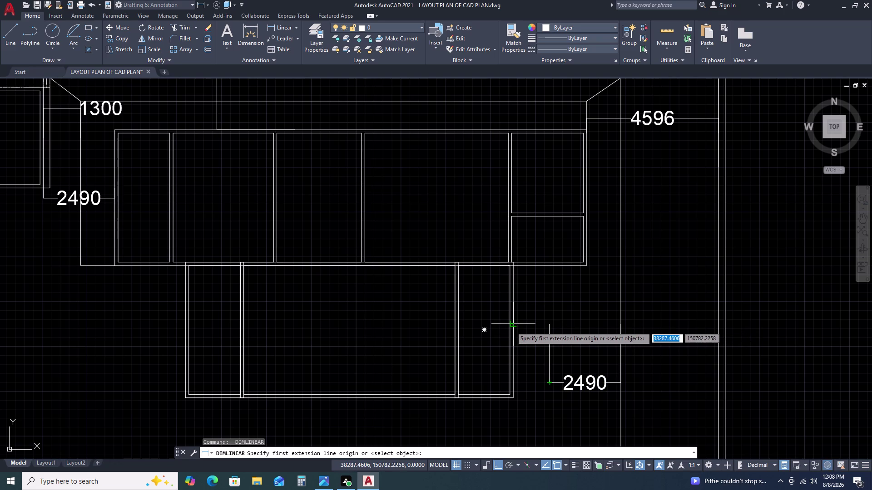
click(511, 327)
click(548, 326)
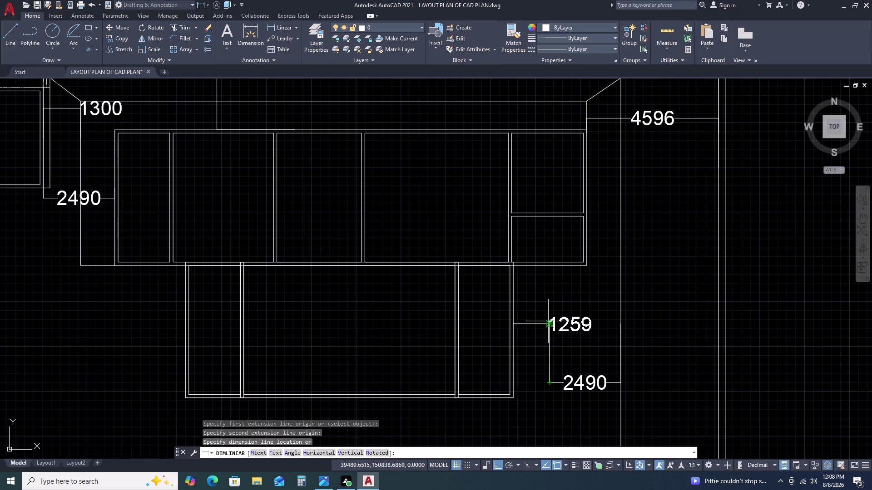
key(Escape)
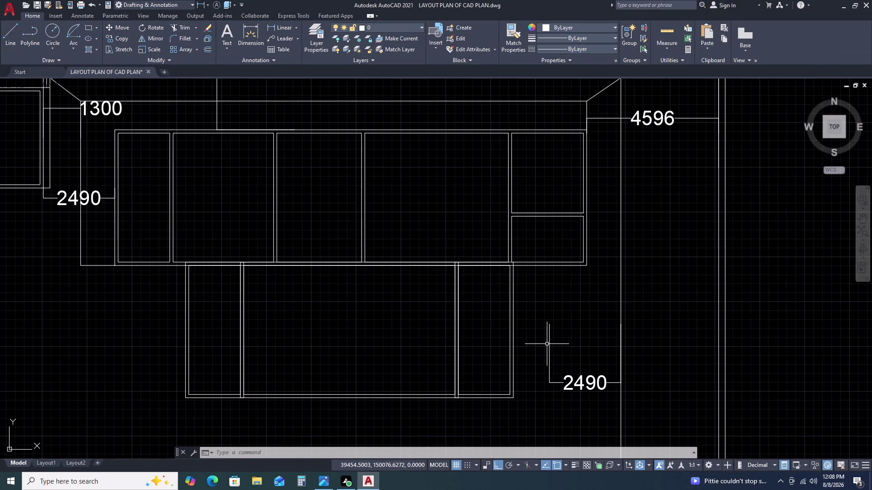
scroll(down, 3)
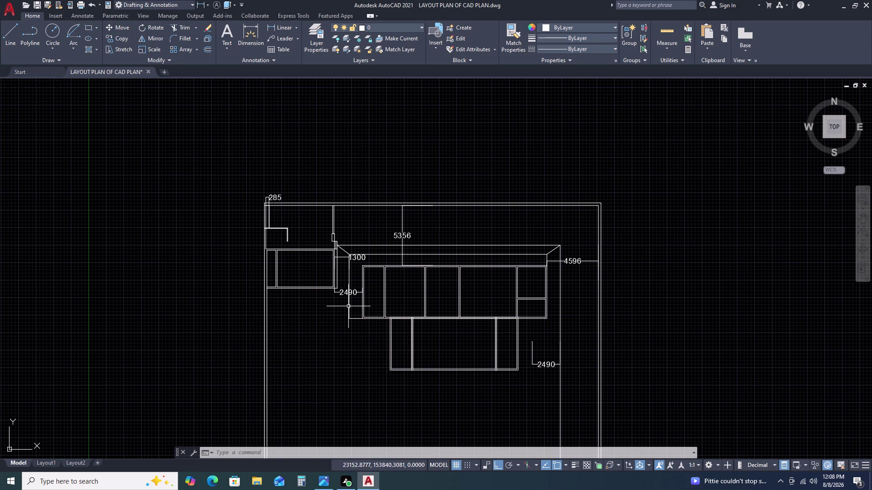
scroll(down, 3)
middle_drag(485, 388, 448, 334)
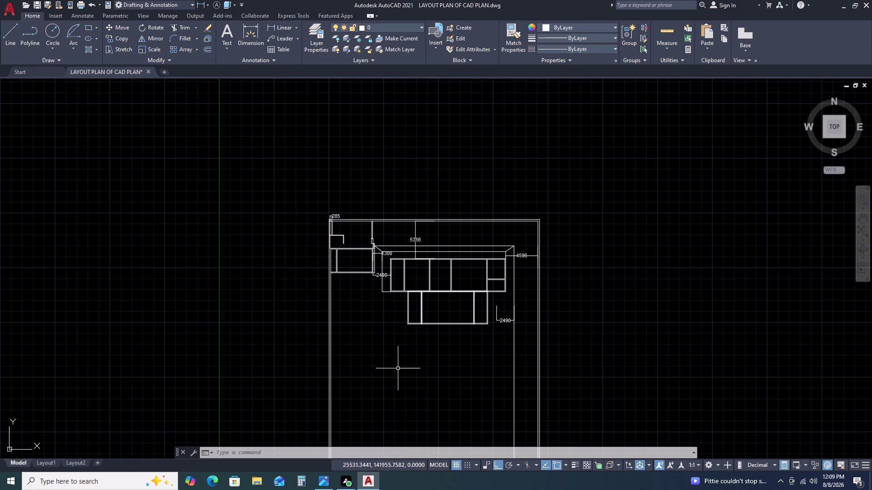
scroll(up, 3)
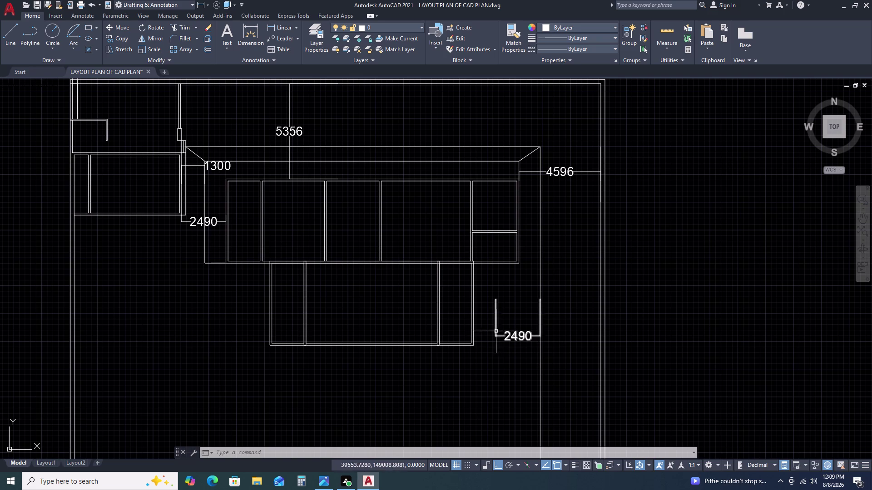
scroll(up, 3)
scroll(down, 3)
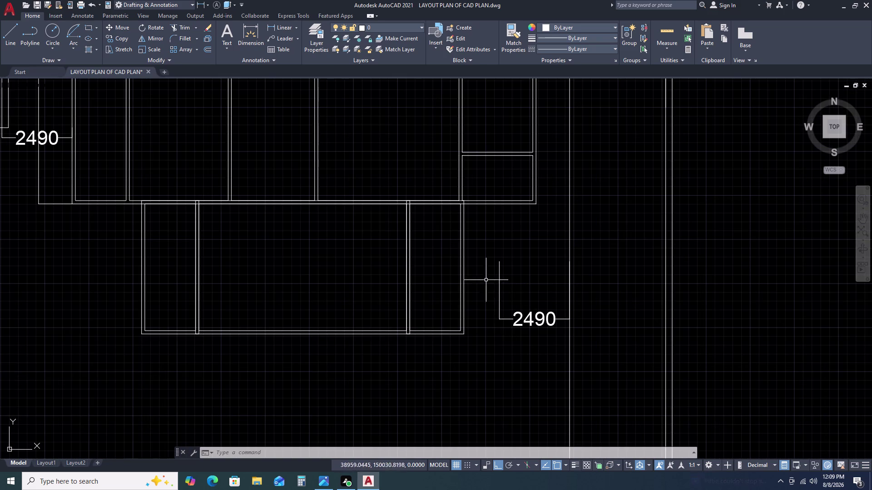
scroll(down, 3)
Dimension 2000 from the island's lower-right corner, placed next to the 2490 dimension.
text(DL)
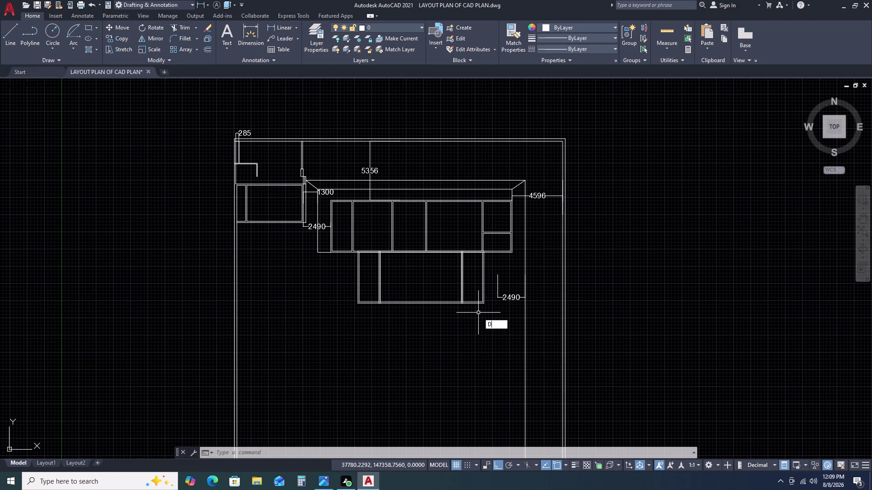
text(I)
key(space)
click(497, 274)
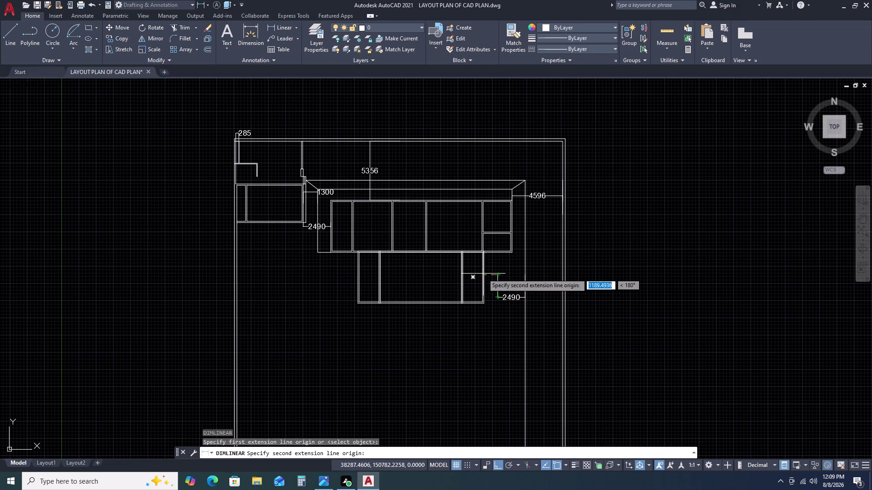
text(200)
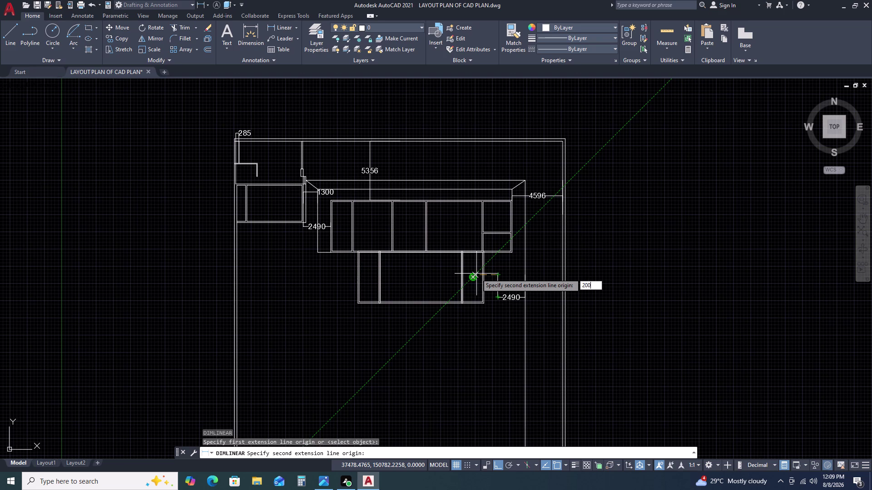
key(0)
key(space)
scroll(up, 3)
double_click(470, 326)
scroll(down, 3)
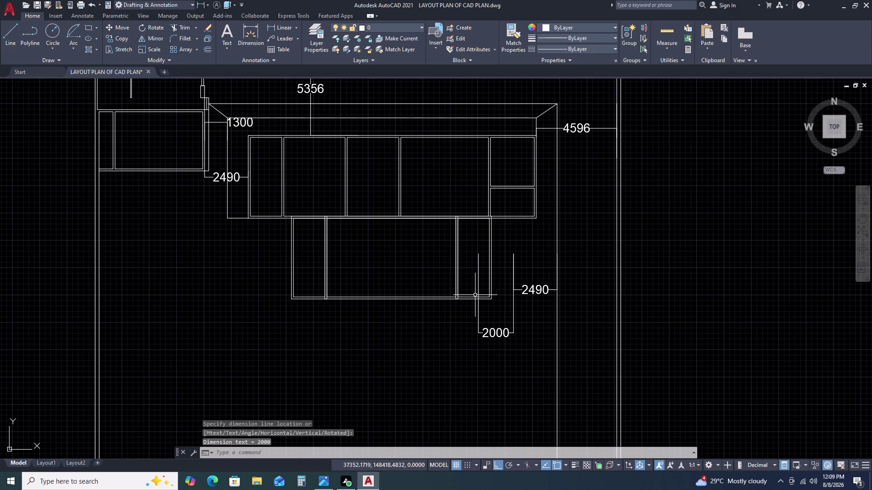
middle_drag(475, 294, 535, 330)
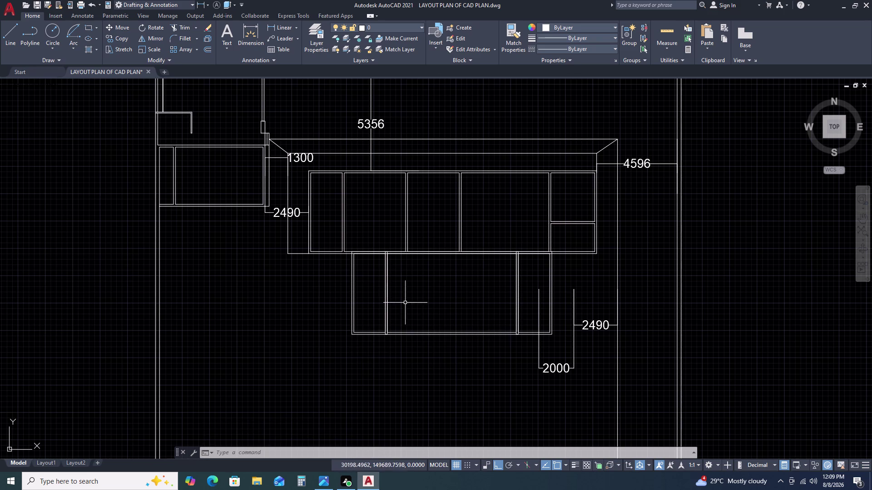
middle_drag(356, 299, 402, 275)
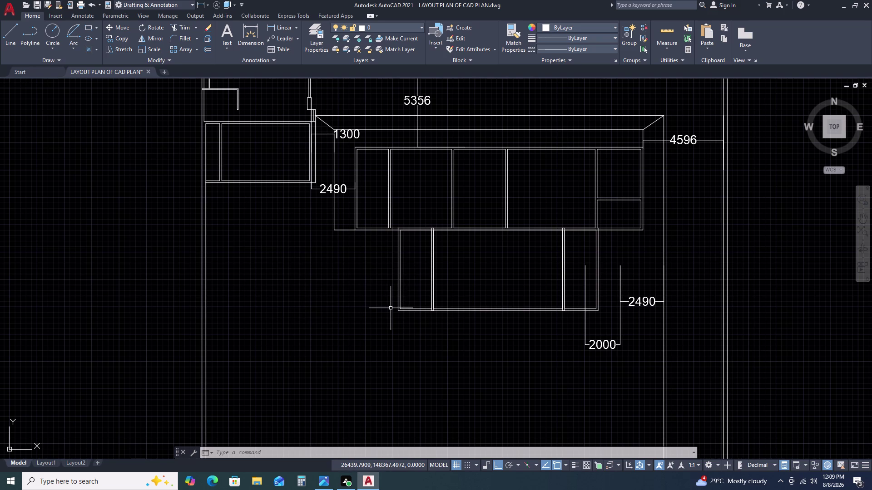
Start a rectangle from a first corner, then cancel that attempt.
key(r)
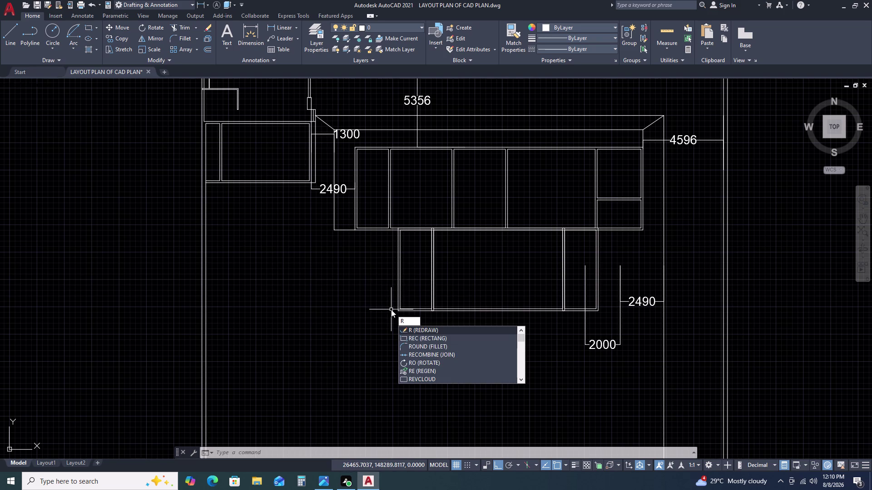
key(e)
key(c)
key(space)
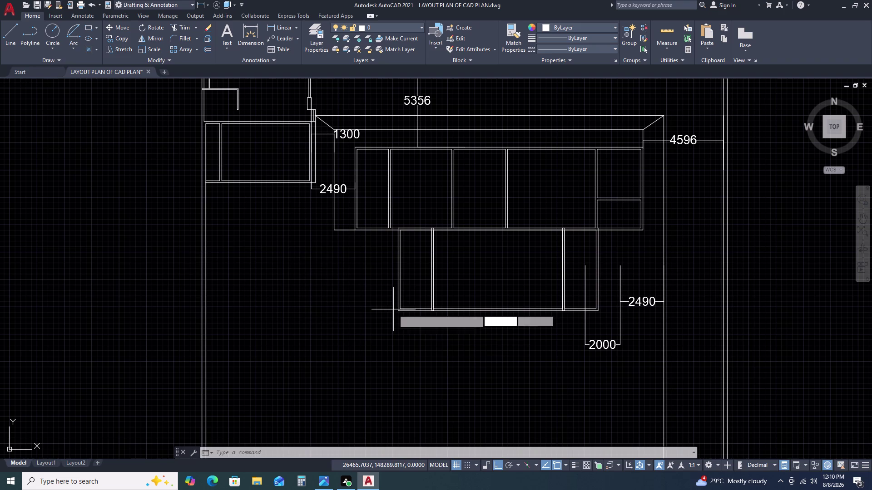
click(317, 295)
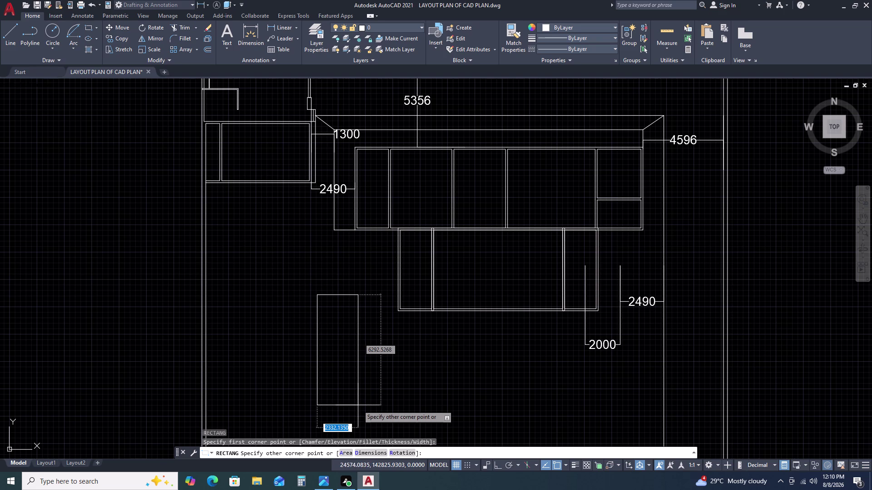
key(3)
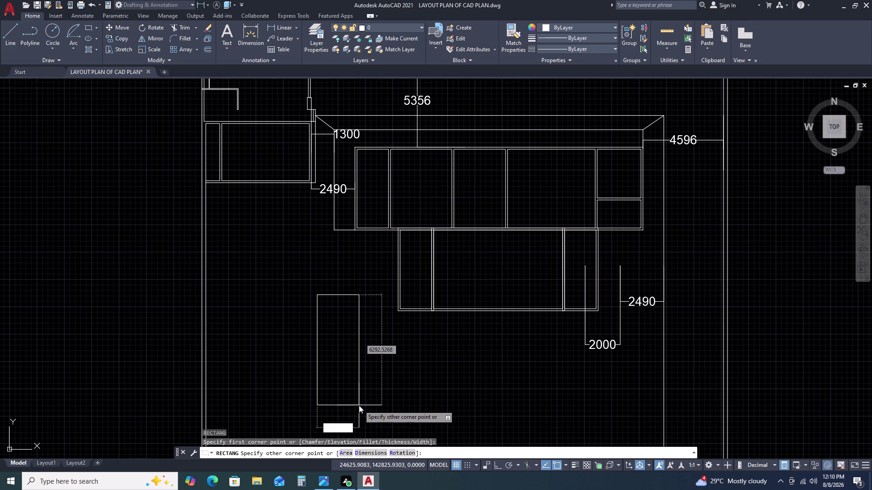
text(00)
key(Escape)
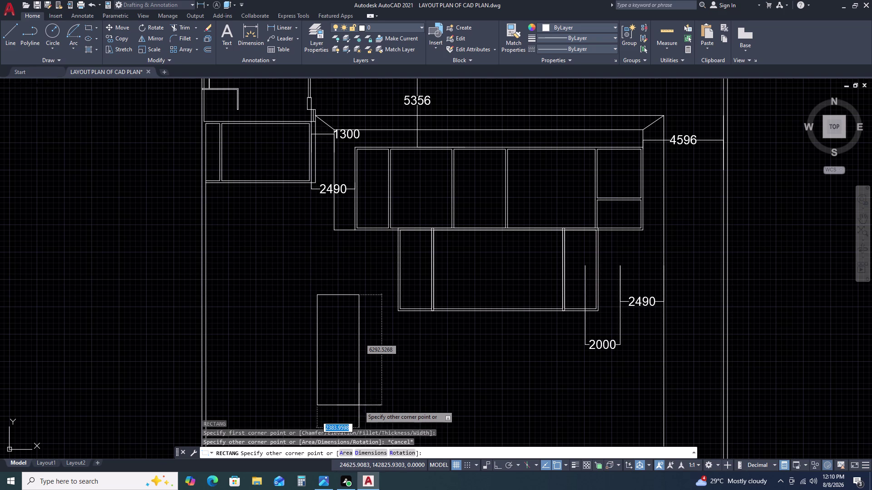
key(Escape)
Draw a 300 by 4500 rectangular strip from a corner below the island.
text(RE)
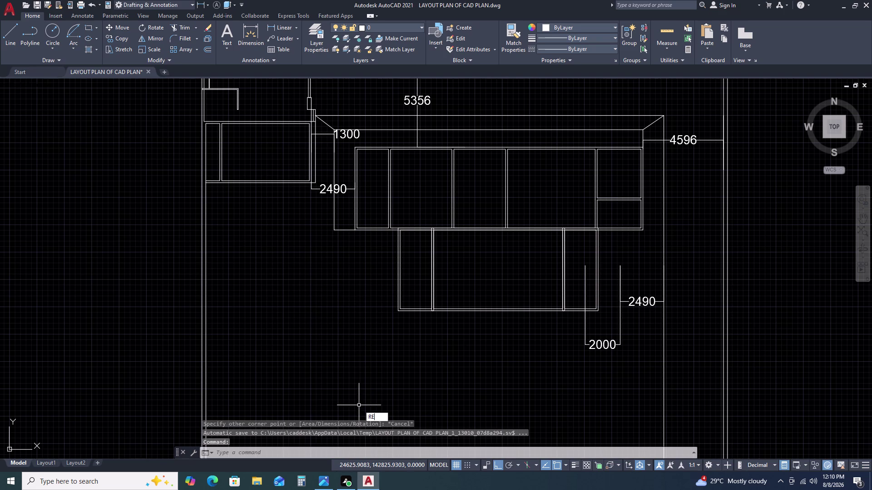
text(C)
key(space)
click(340, 336)
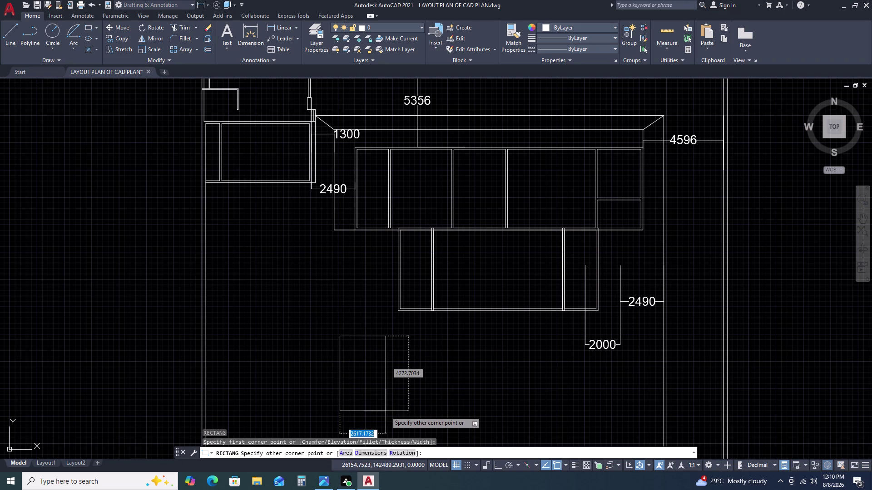
text(D 3)
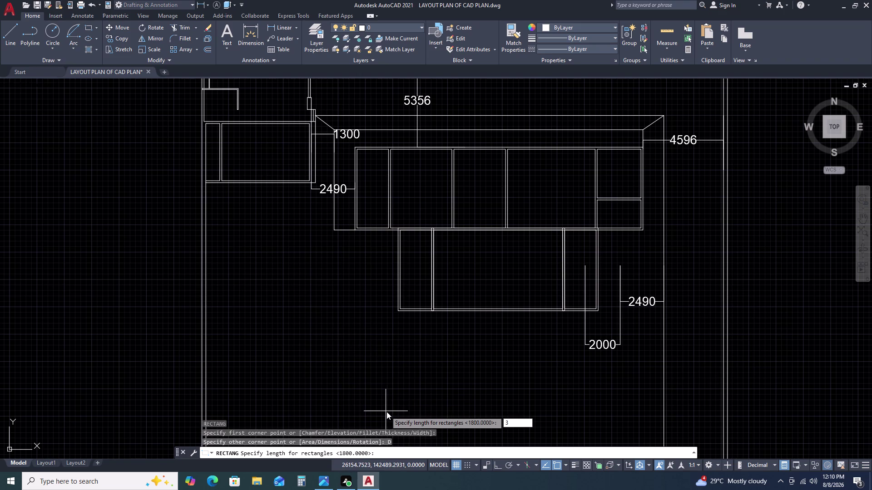
text(00)
key(space)
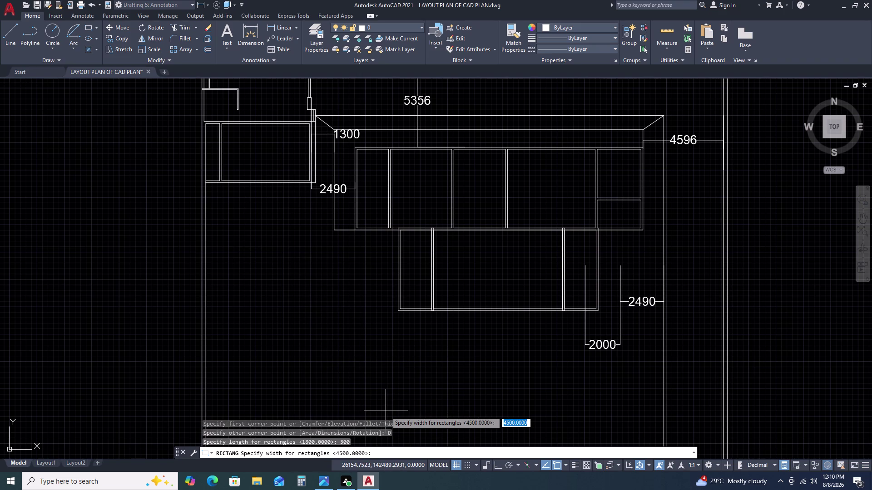
key(space)
double_click(379, 396)
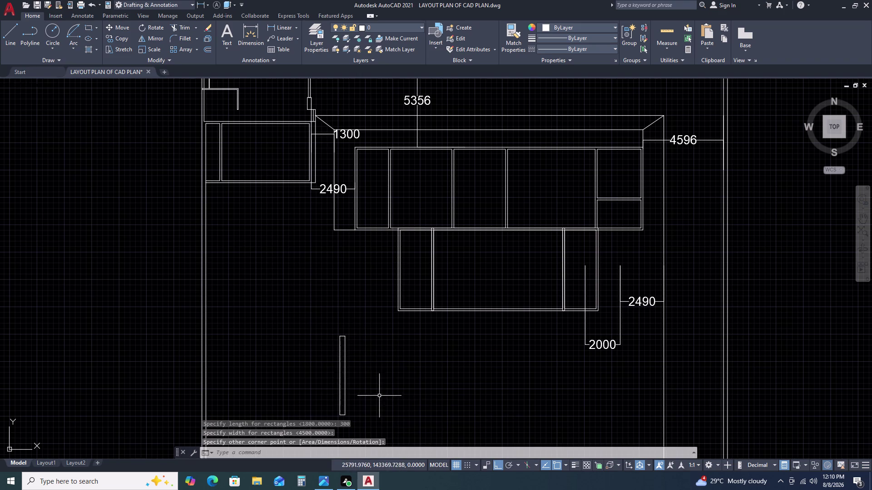
click(360, 353)
click(334, 332)
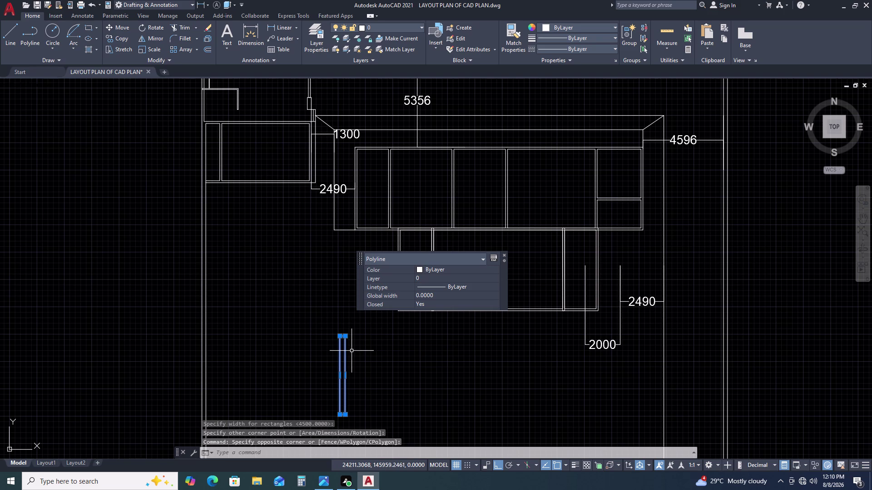
Zoom in on the strip's lower end, abandoning an initial copy attempt.
key(c)
key(o)
key(space)
middle_drag(356, 372, 404, 279)
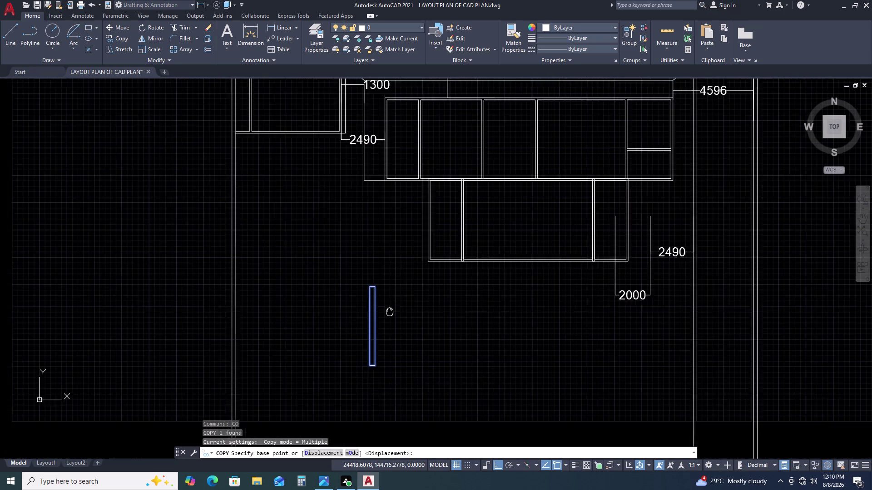
middle_drag(404, 279, 406, 274)
scroll(up, 3)
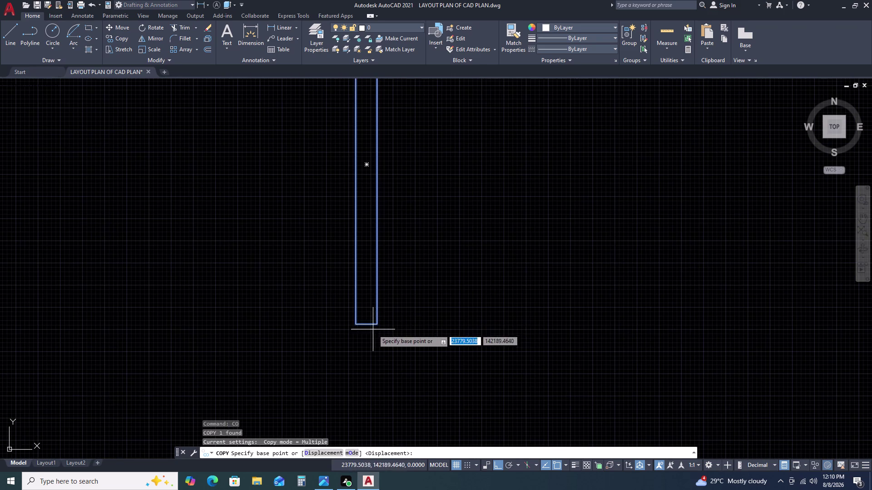
click(381, 321)
key(Escape)
Open the strip's polyline editing options, then cancel them.
click(385, 322)
drag(386, 321, 385, 319)
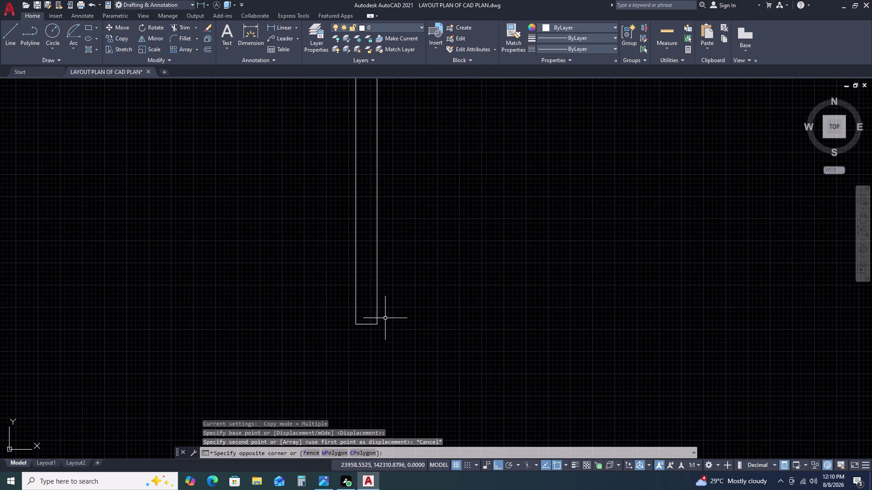
drag(385, 318, 379, 307)
click(371, 295)
double_click(366, 325)
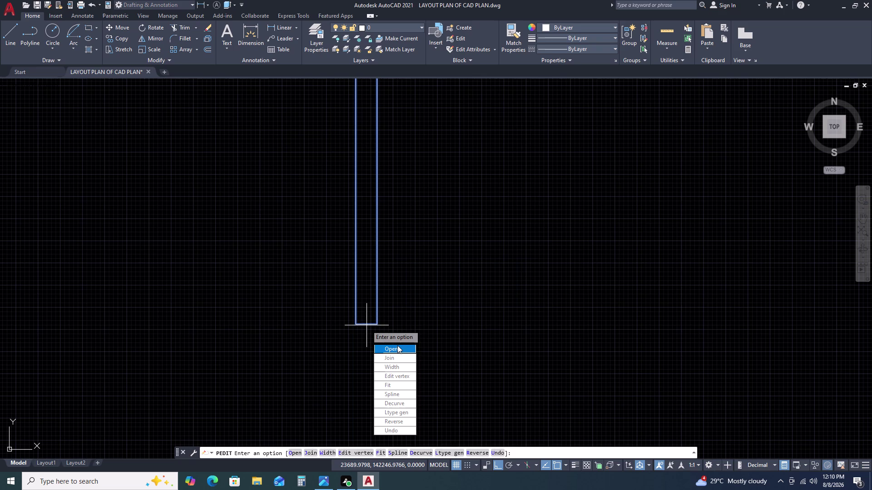
key(Escape)
click(400, 322)
drag(395, 320, 368, 315)
double_click(356, 302)
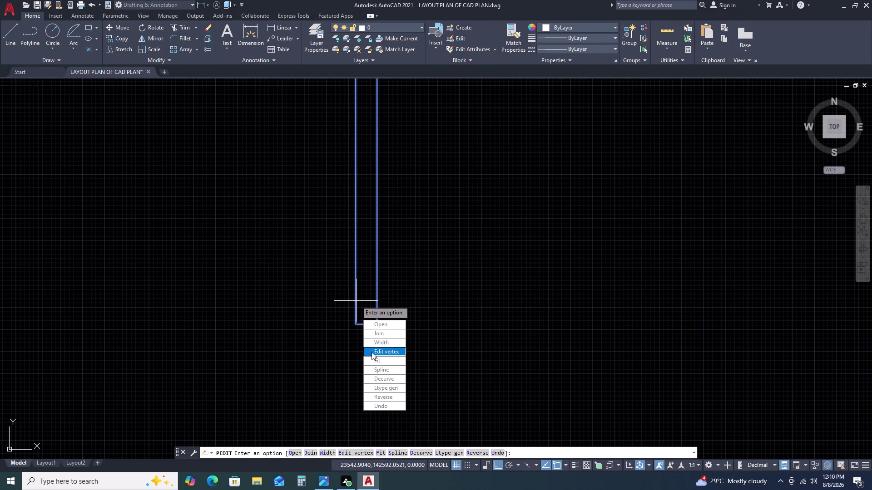
key(c)
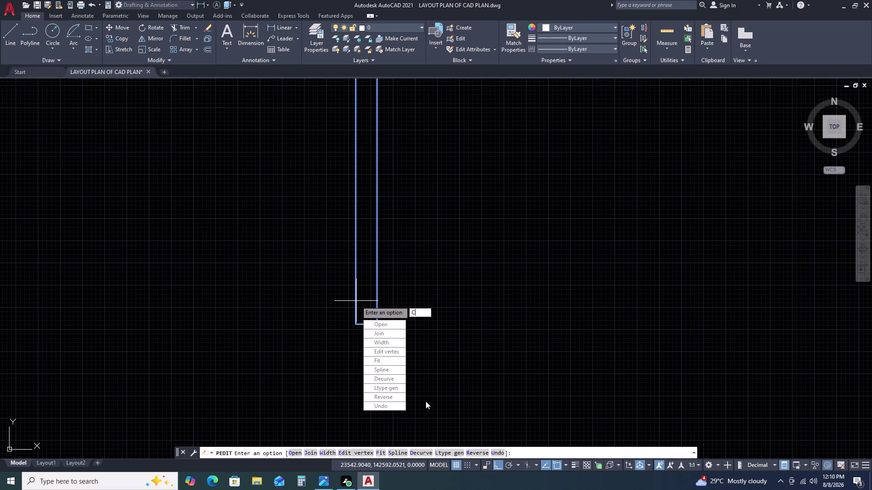
key(Escape)
Select the 300-wide strip.
click(378, 329)
drag(378, 327, 372, 322)
double_click(361, 310)
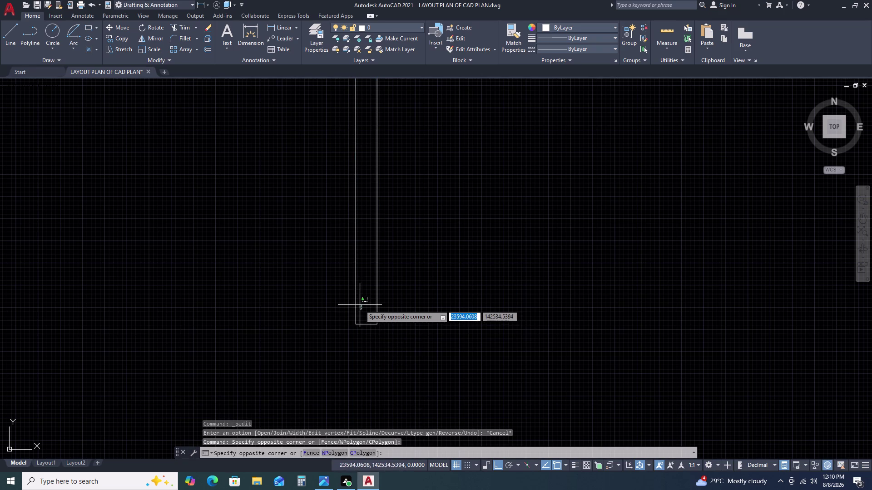
click(354, 321)
click(351, 326)
double_click(386, 407)
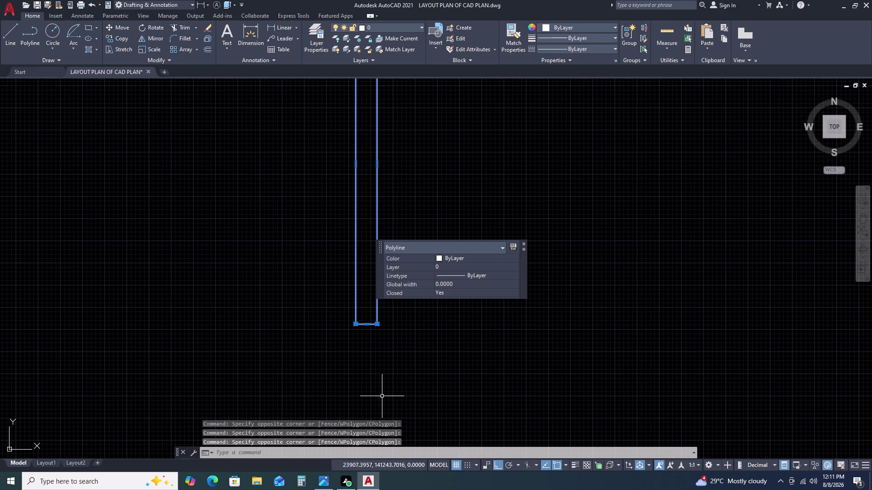
Copy the strip three times to its left, forming four side-by-side strips.
text(CO)
key(space)
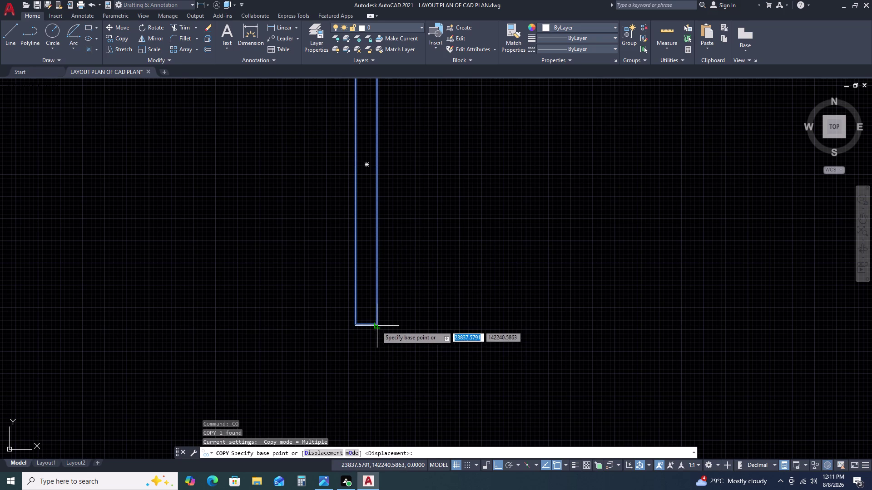
click(374, 325)
click(355, 325)
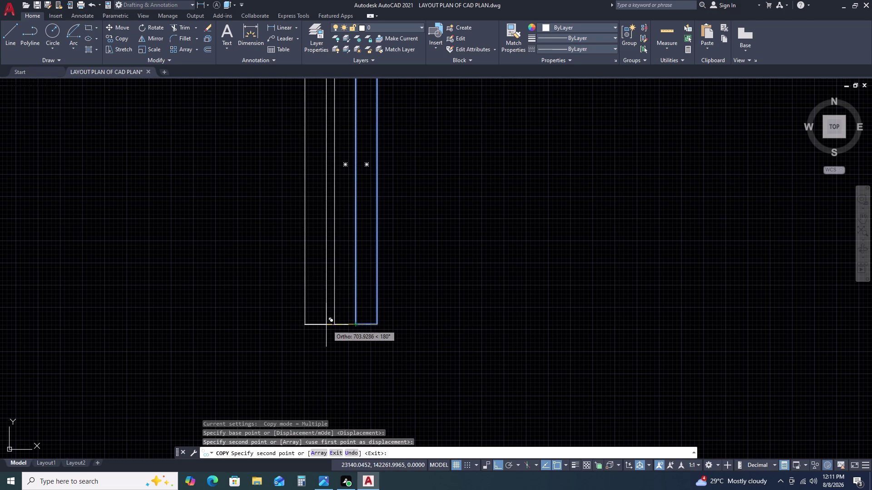
click(336, 323)
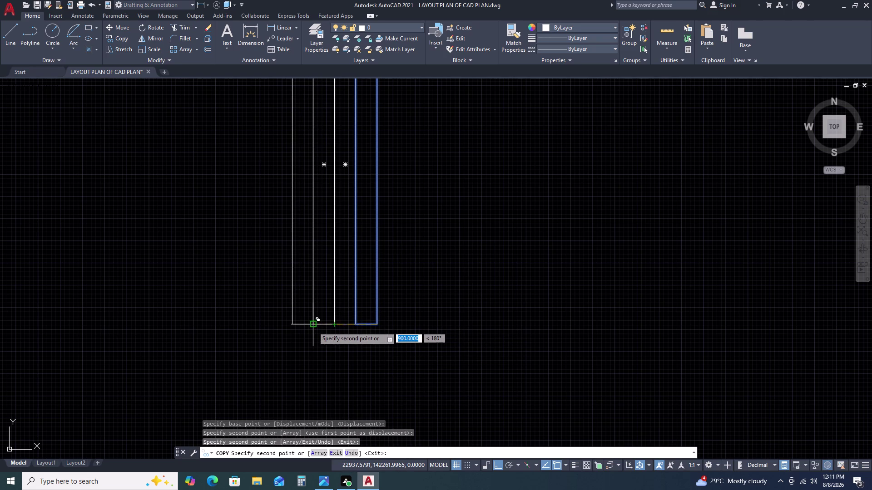
double_click(312, 327)
key(Escape)
Move all four strips flush against the island's left side.
scroll(down, 3)
drag(400, 315, 392, 315)
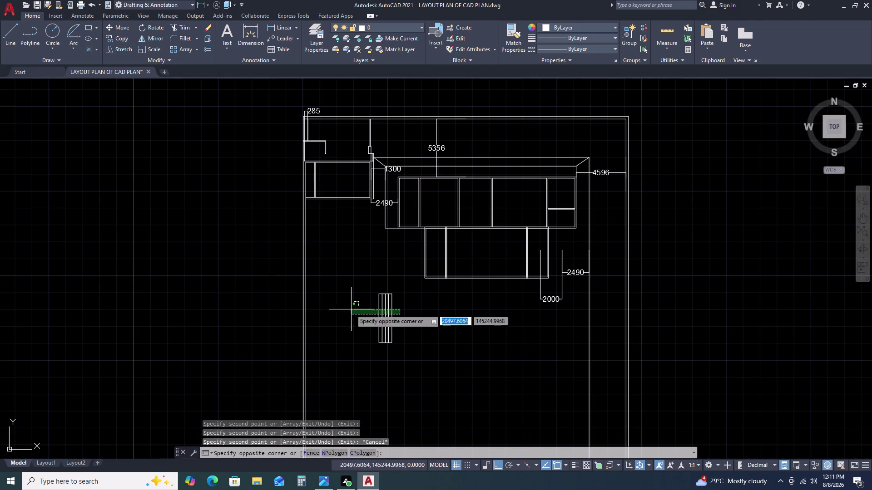
click(349, 309)
text(M)
key(space)
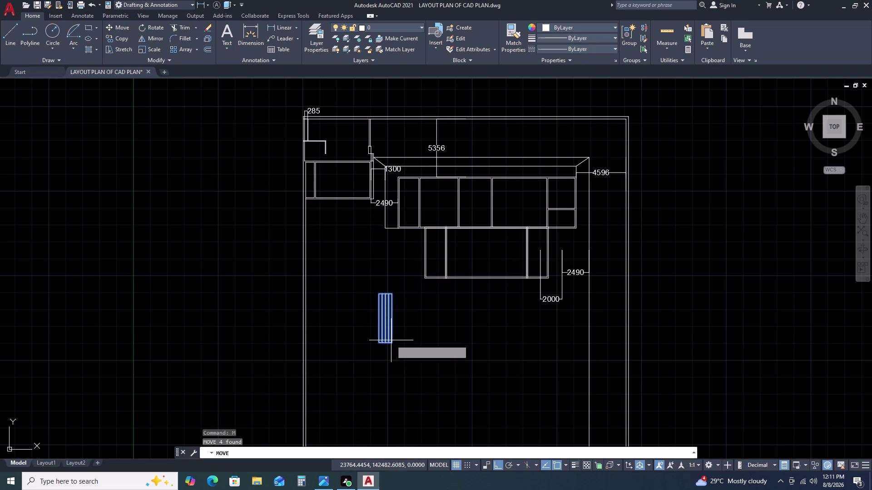
drag(391, 321, 391, 317)
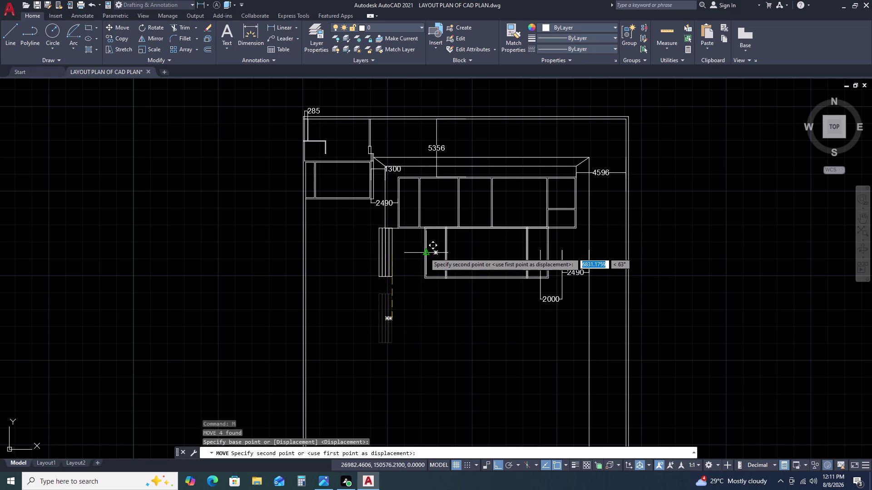
scroll(up, 3)
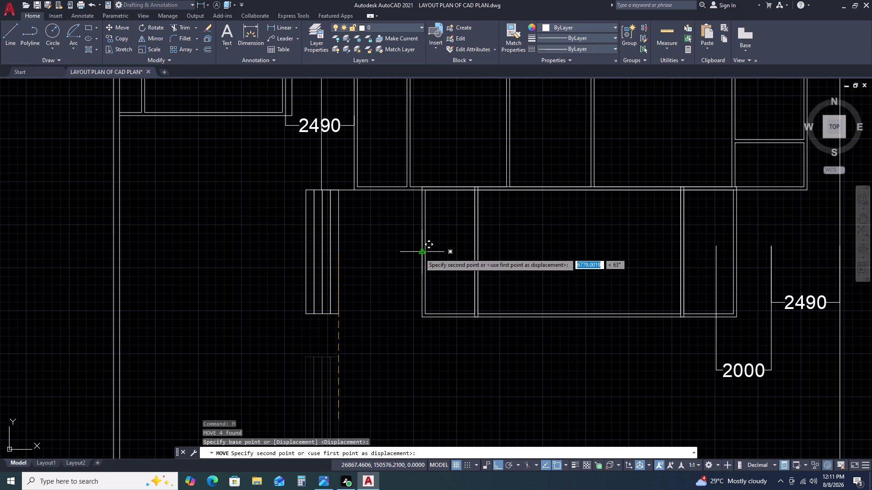
double_click(420, 253)
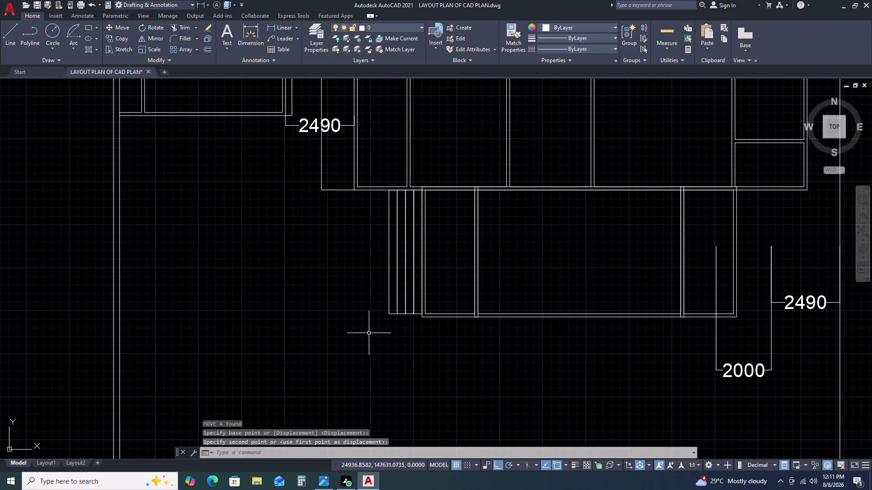
scroll(down, 3)
middle_drag(481, 278, 409, 264)
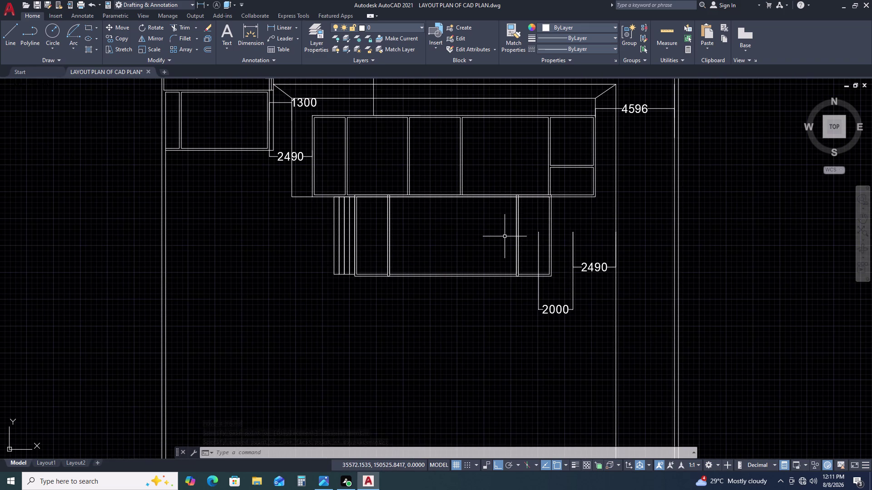
scroll(down, 3)
scroll(down, 3)
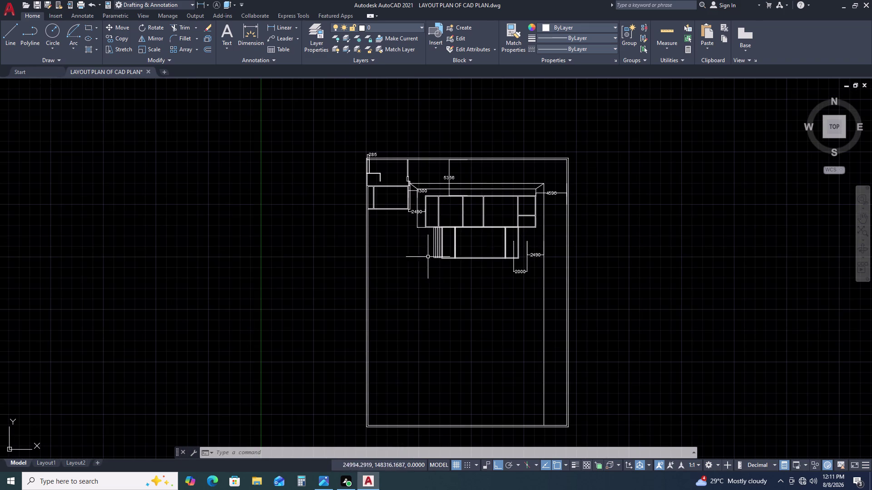
scroll(up, 3)
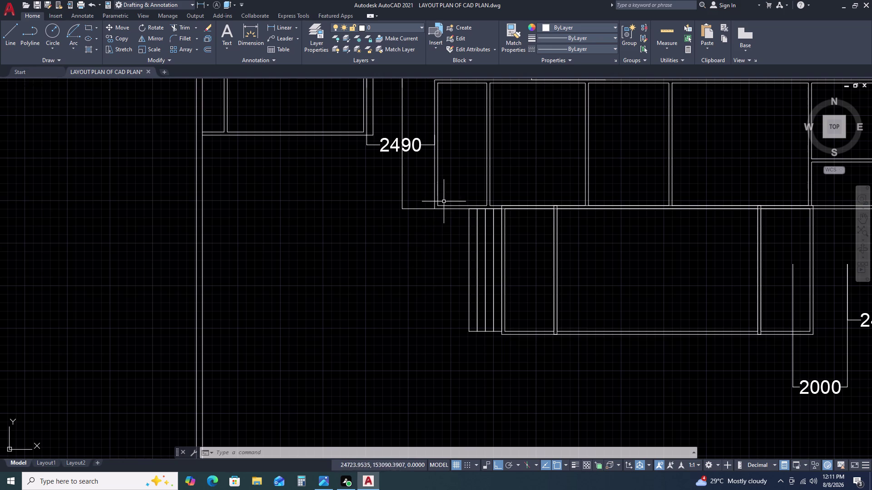
text(L)
key(space)
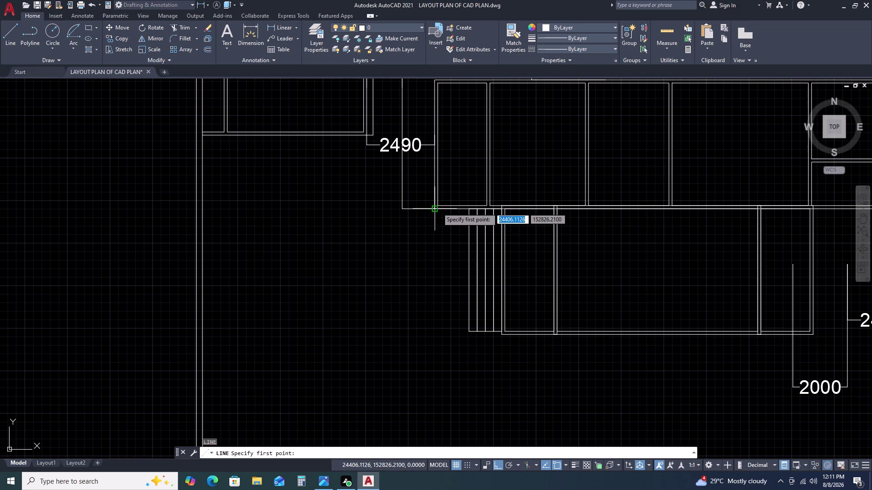
click(439, 205)
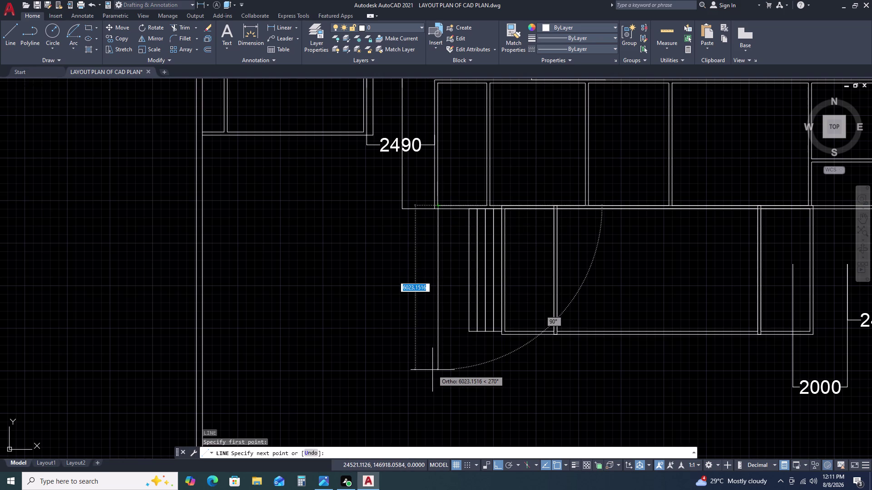
middle_drag(432, 370, 429, 342)
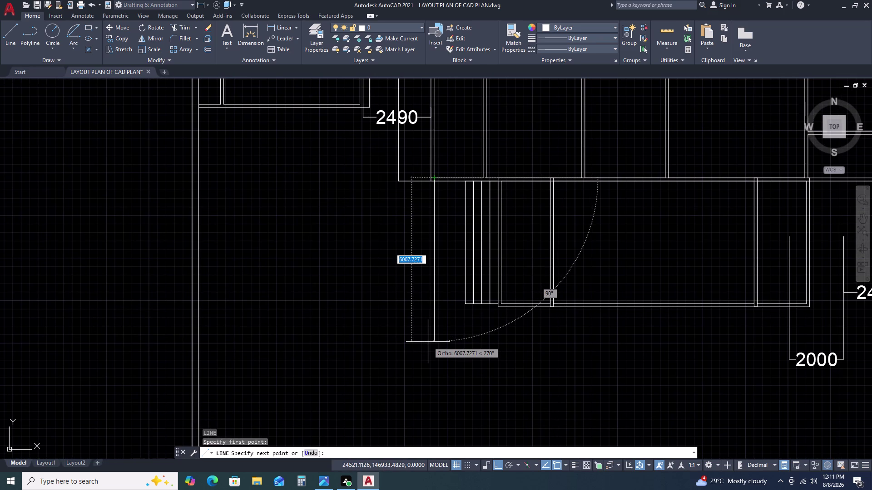
scroll(down, 3)
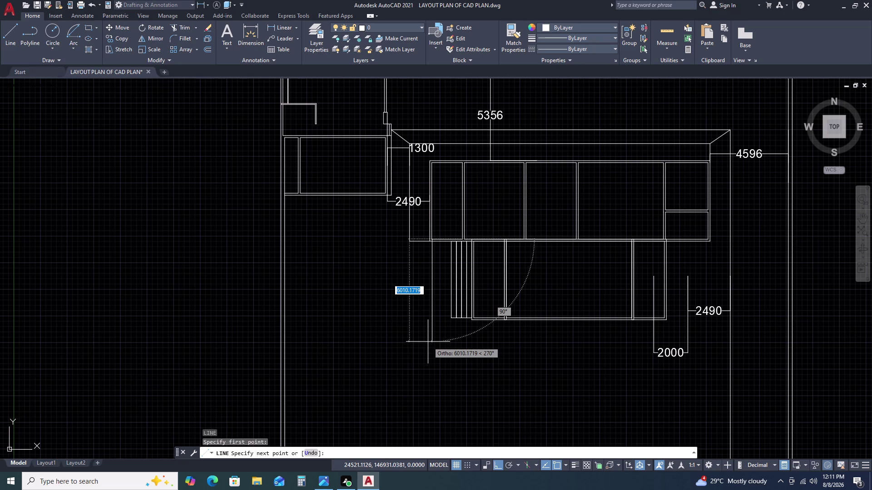
double_click(427, 373)
key(Escape)
scroll(down, 3)
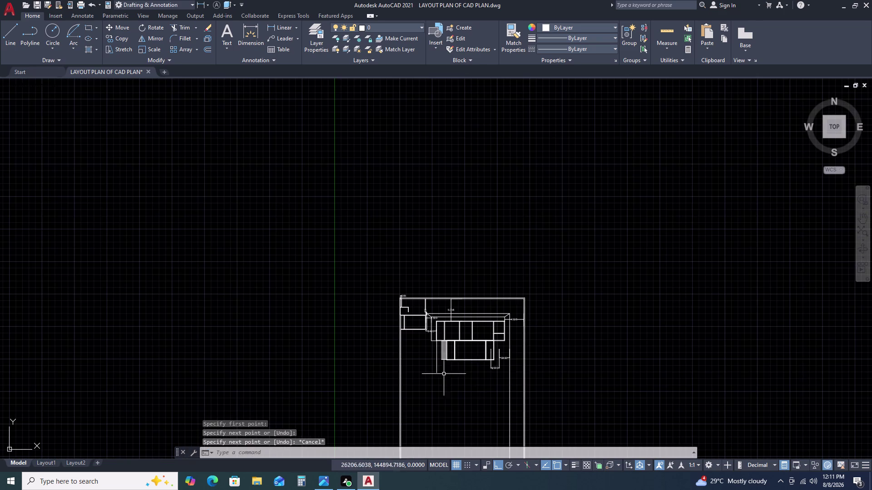
key(space)
scroll(up, 3)
scroll(up, 3)
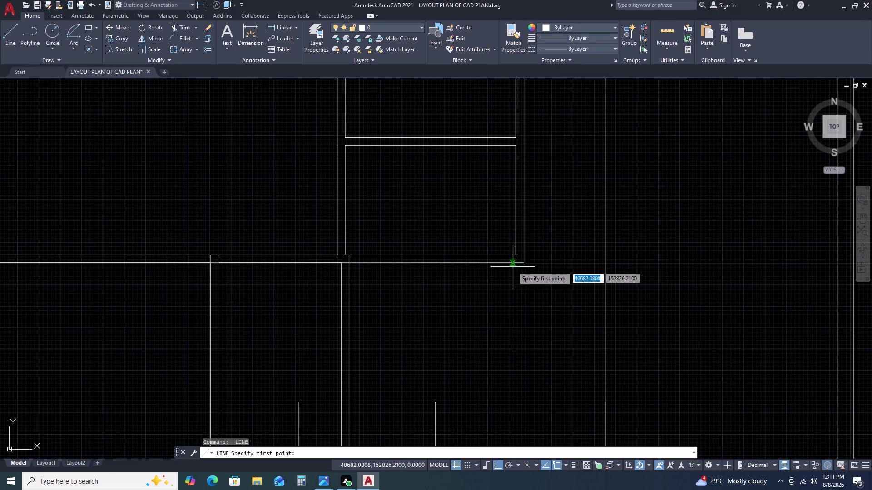
click(516, 254)
scroll(down, 3)
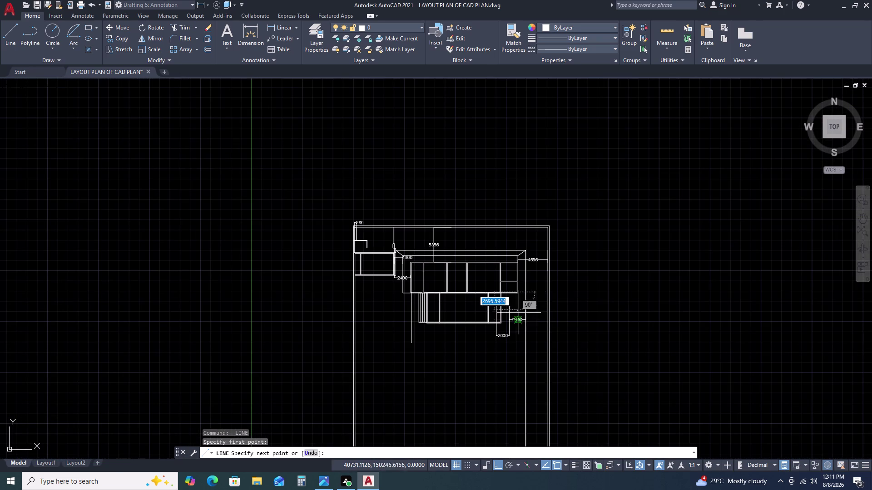
click(500, 412)
key(Escape)
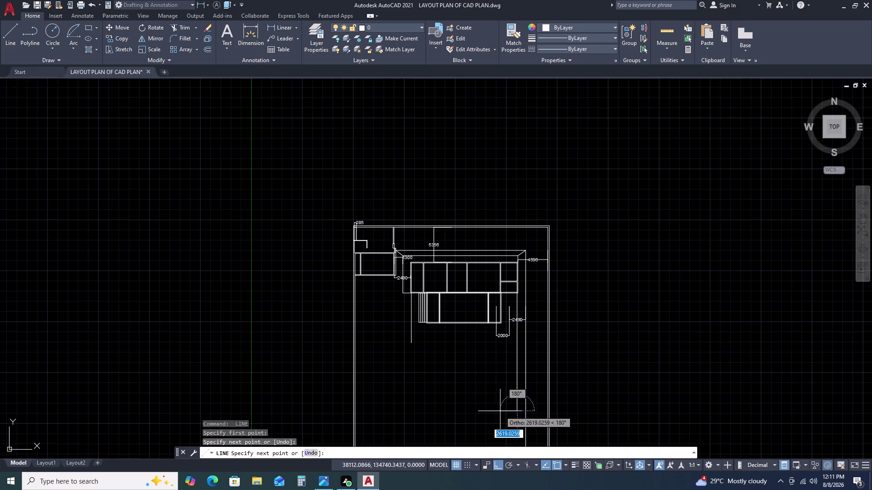
scroll(up, 3)
middle_drag(479, 350, 522, 331)
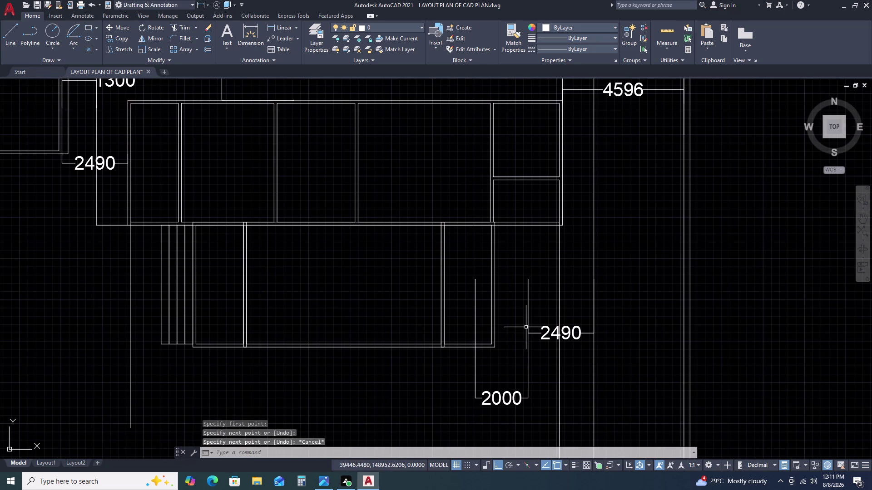
double_click(534, 359)
Delete the 2000 dimension beside the island.
click(476, 380)
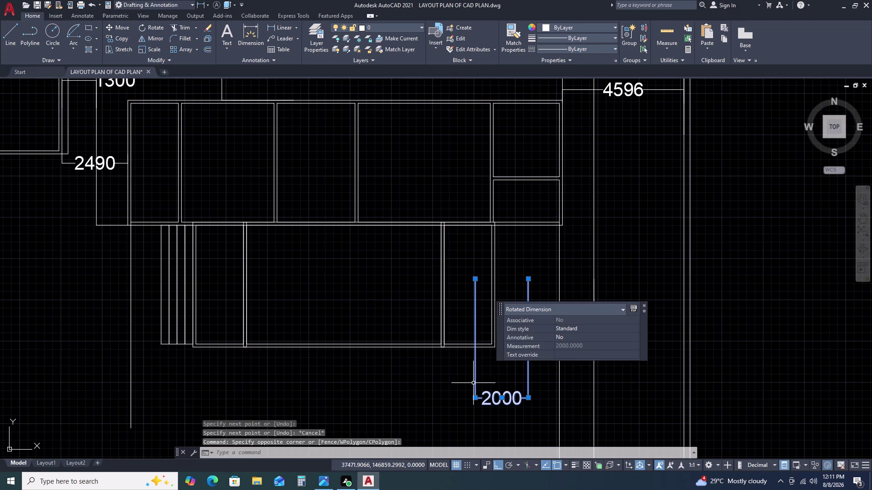
key(Delete)
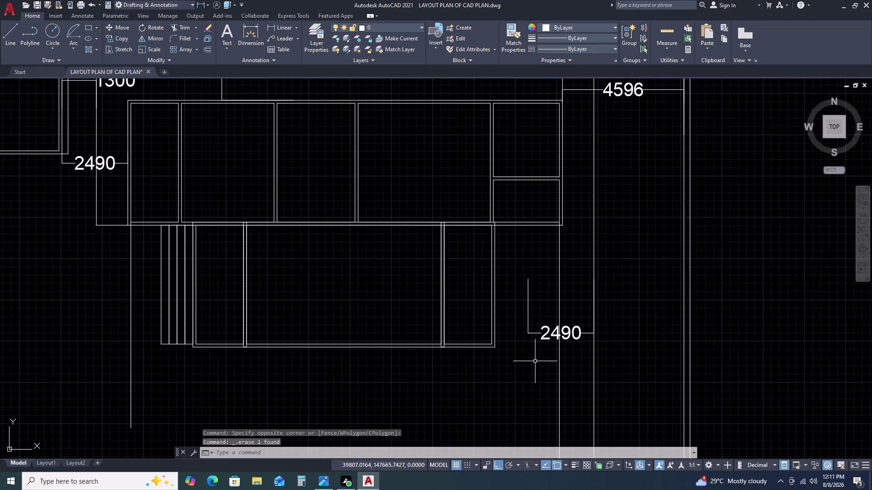
scroll(down, 3)
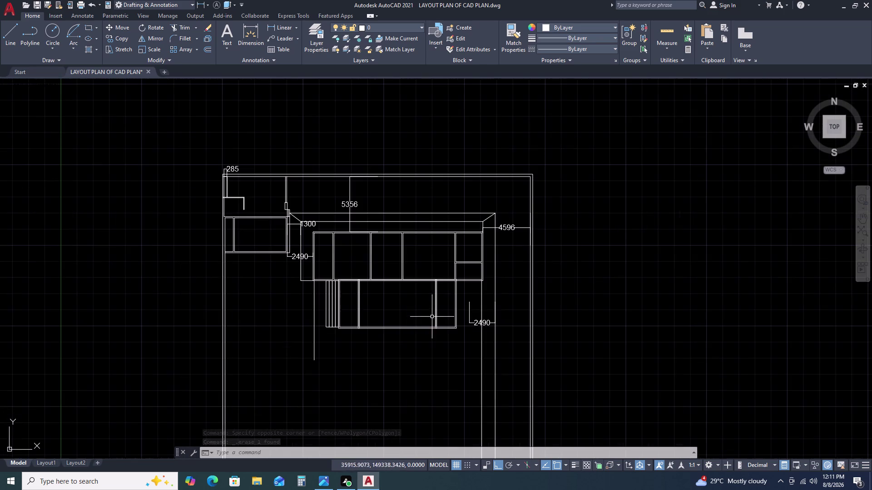
scroll(up, 3)
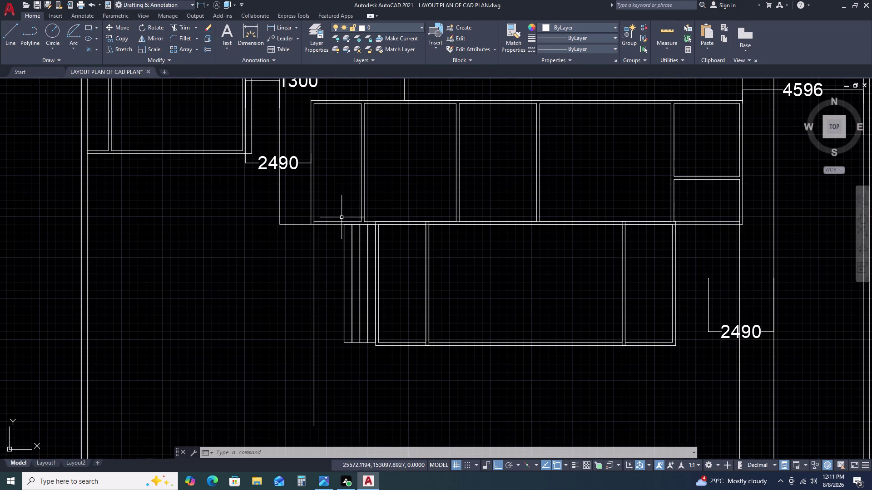
Start selecting the island's left strips, abandon it, and begin again.
click(404, 259)
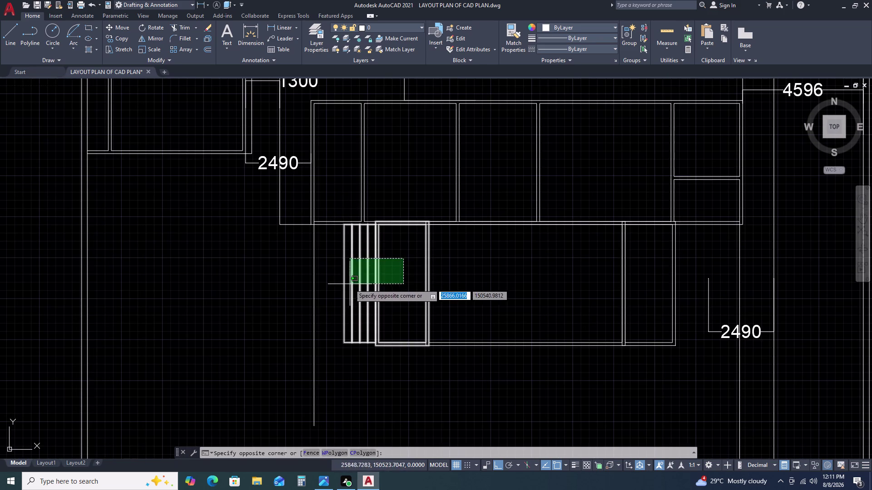
key(Escape)
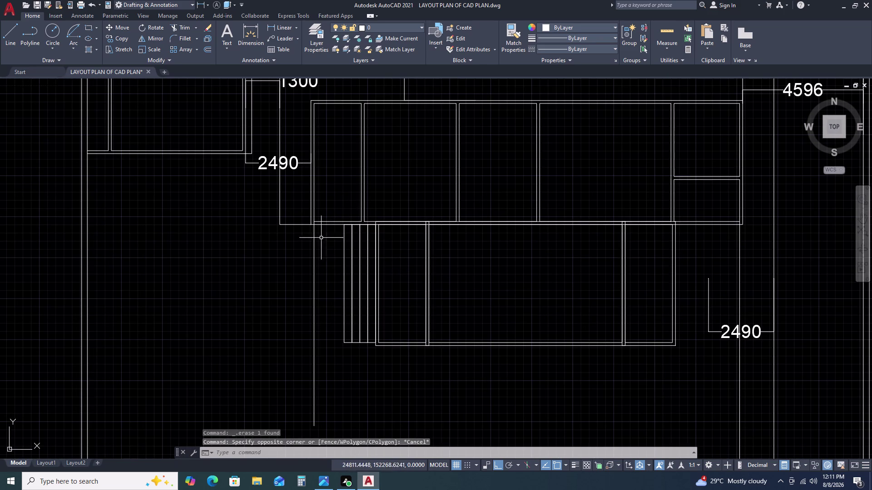
click(337, 214)
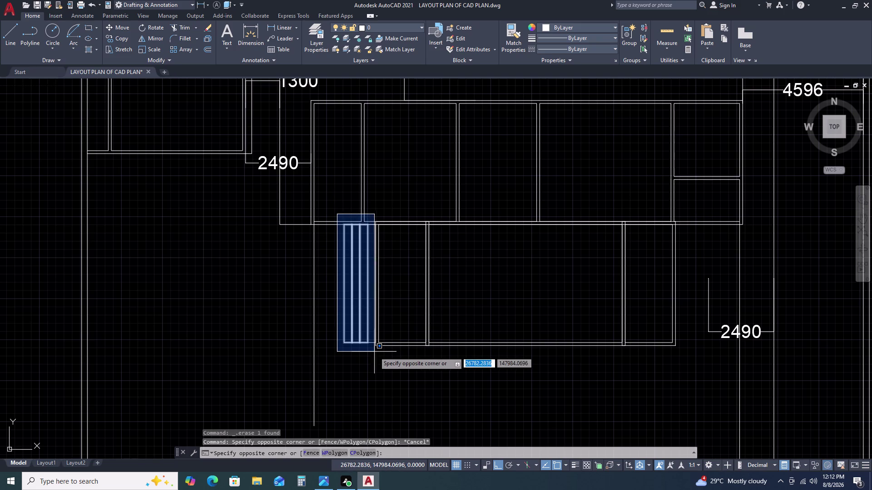
Mirror the four left strips across the island's vertical centre line, keeping the originals.
double_click(380, 353)
text(MI)
key(space)
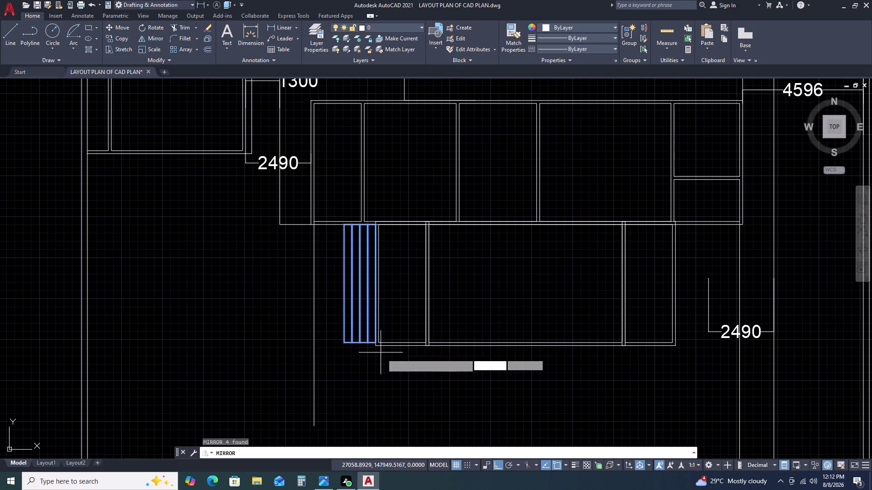
click(526, 342)
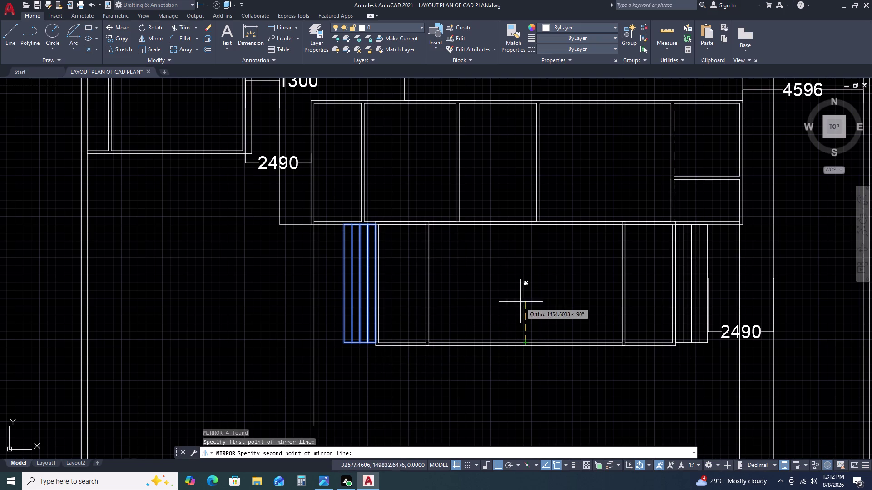
click(520, 272)
middle_drag(512, 278, 454, 286)
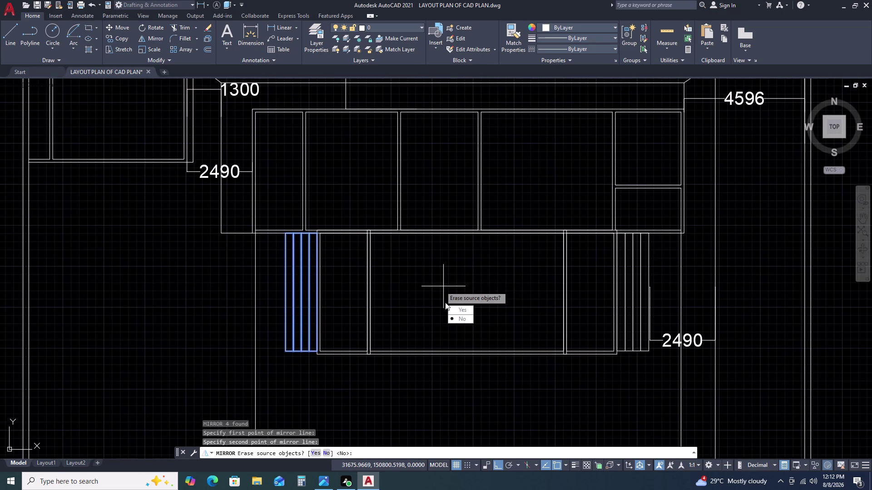
click(464, 319)
Pan and zoom around the island to inspect the mirrored strips.
middle_drag(580, 304, 455, 309)
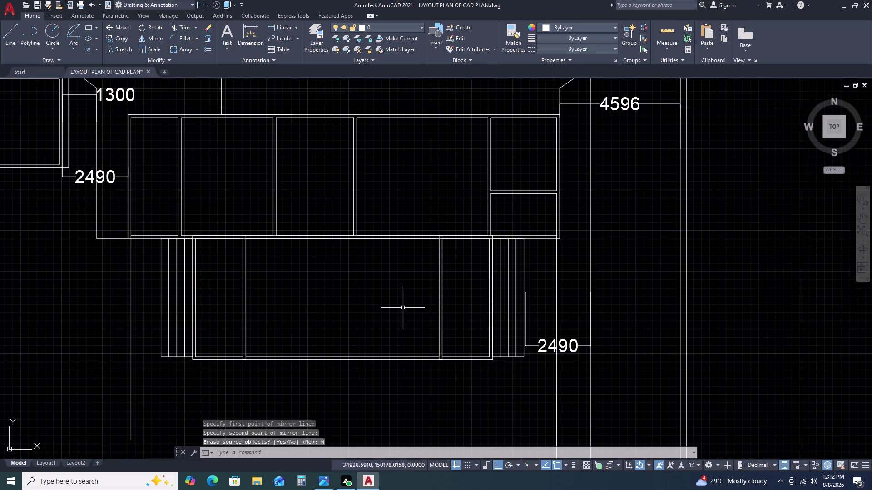
scroll(up, 3)
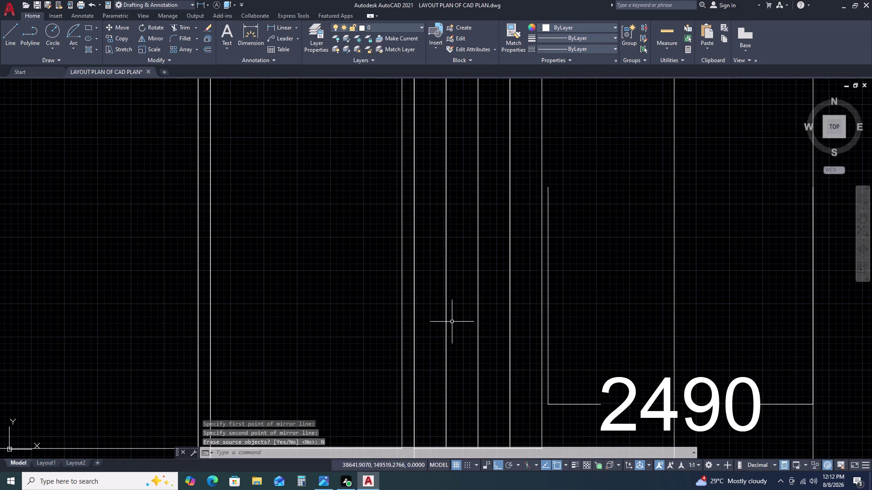
scroll(up, 3)
scroll(up, 3)
scroll(up, 3)
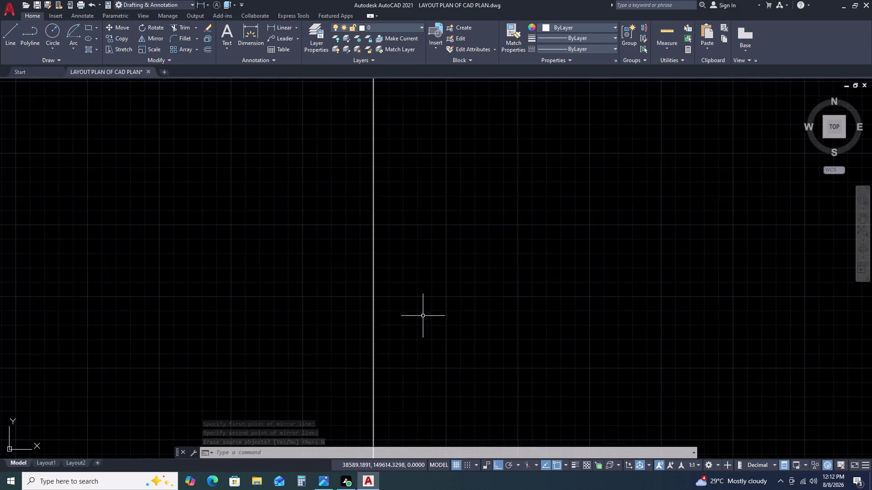
scroll(down, 3)
scroll(up, 3)
scroll(down, 3)
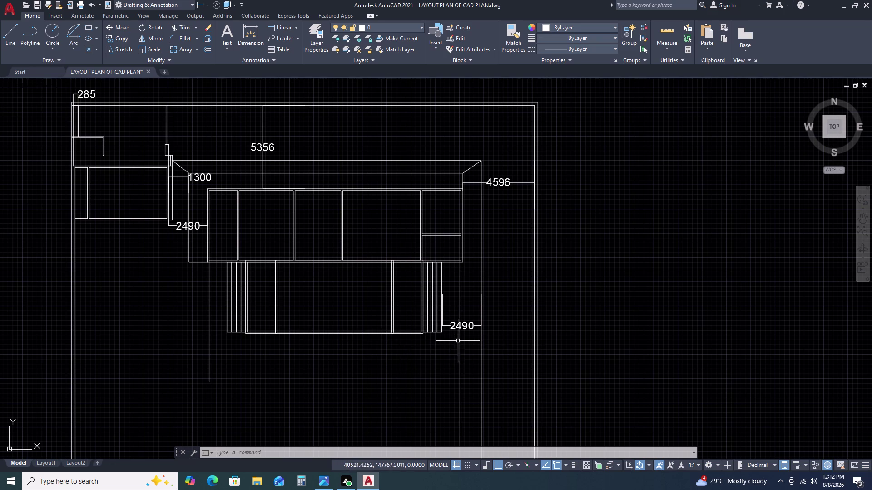
scroll(up, 3)
scroll(up, 3)
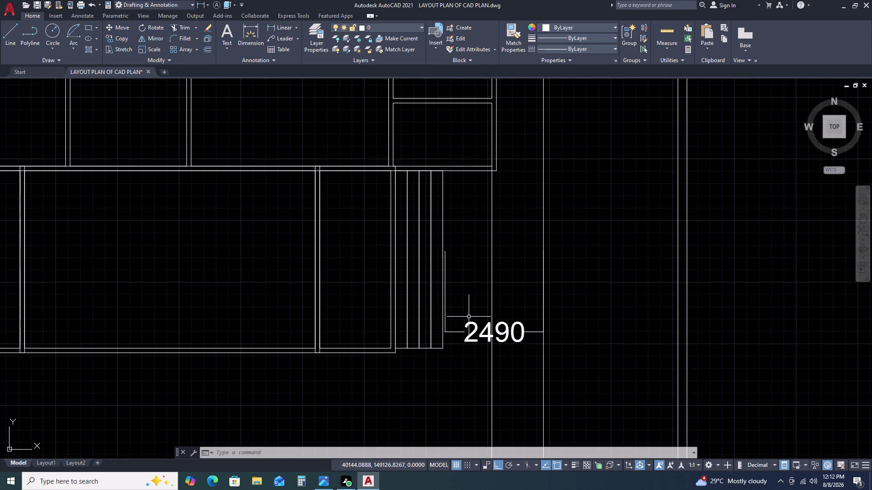
scroll(down, 3)
scroll(down, 3)
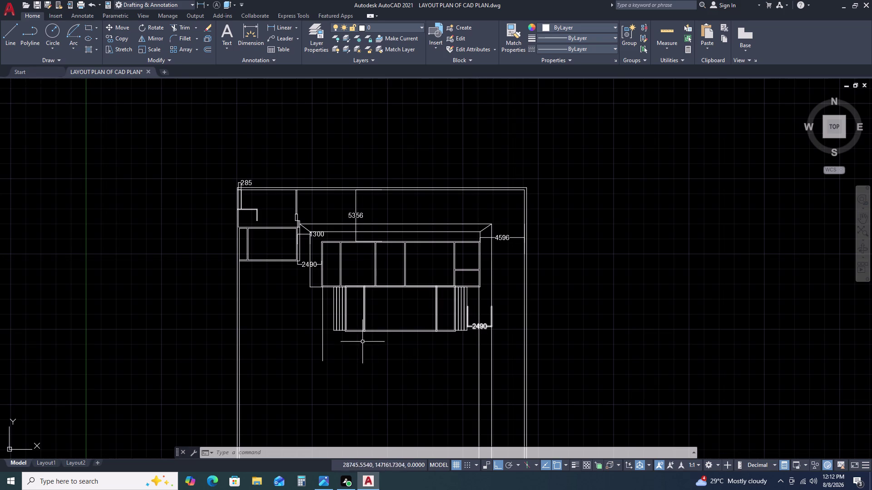
scroll(up, 3)
Try a linear dimension on the island strips, cancel it, and frame the counter and island.
key(d)
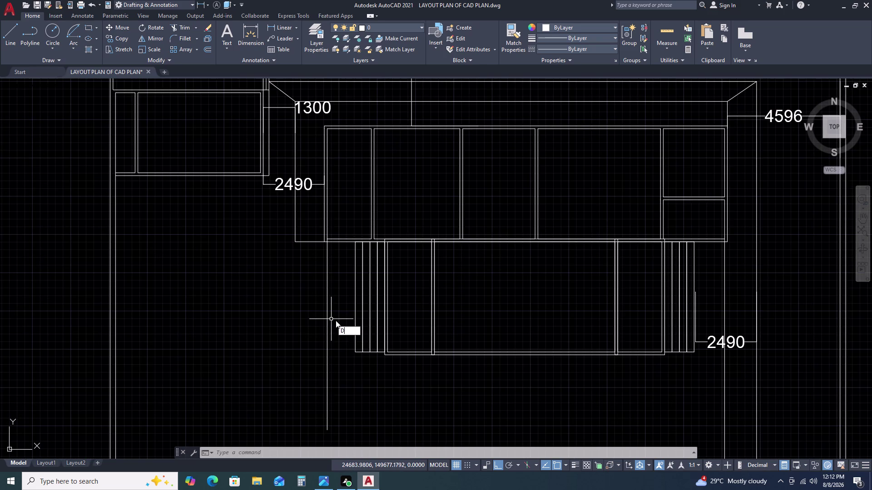
key(l)
text(I)
key(space)
click(327, 332)
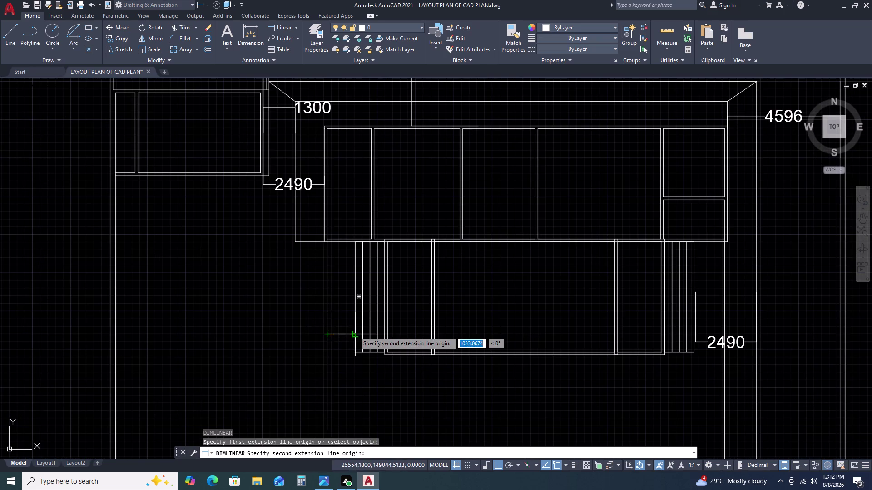
double_click(355, 332)
key(Escape)
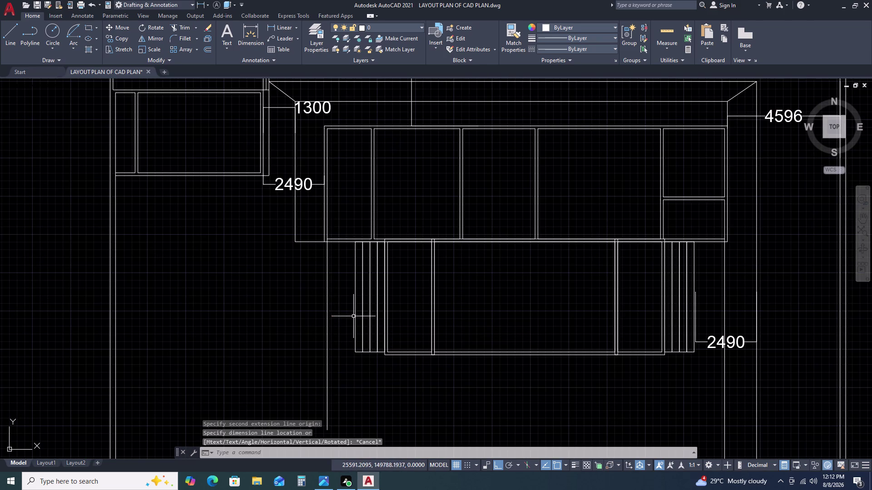
scroll(down, 3)
scroll(up, 3)
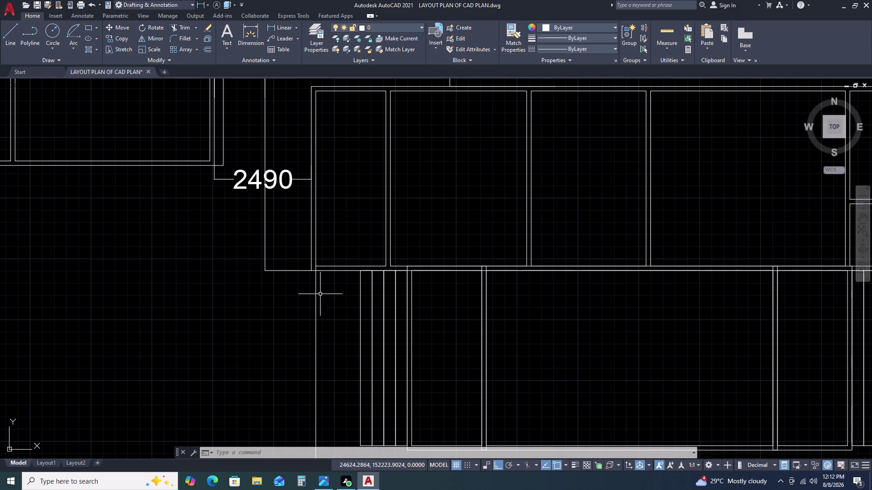
scroll(down, 3)
middle_drag(364, 329, 354, 291)
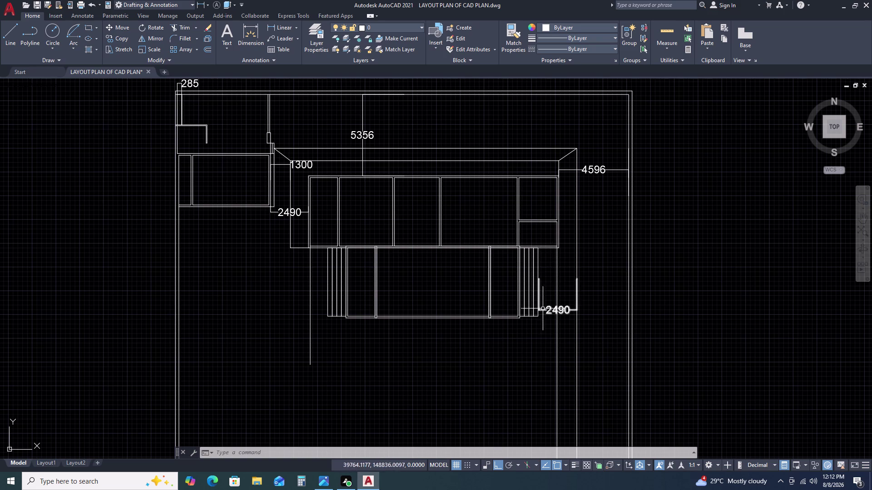
Add the 1244 linear dimension from the island corner on the right side.
text(DLI)
key(space)
scroll(up, 3)
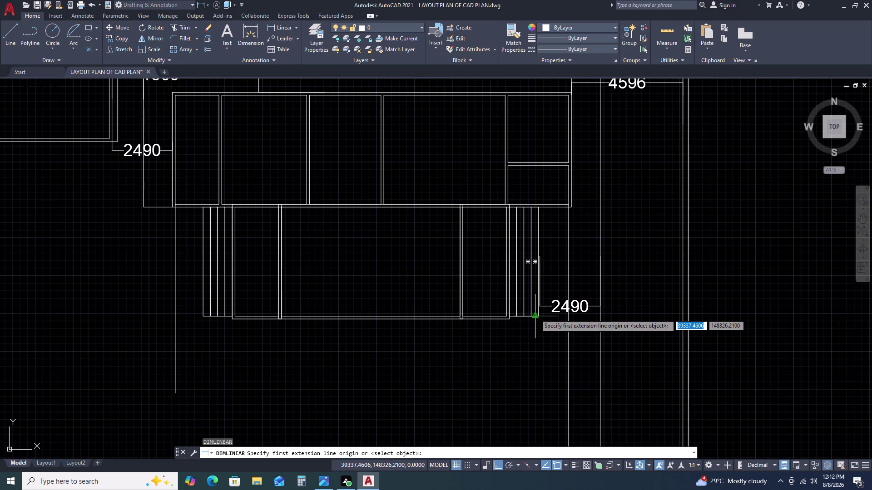
scroll(up, 3)
click(521, 322)
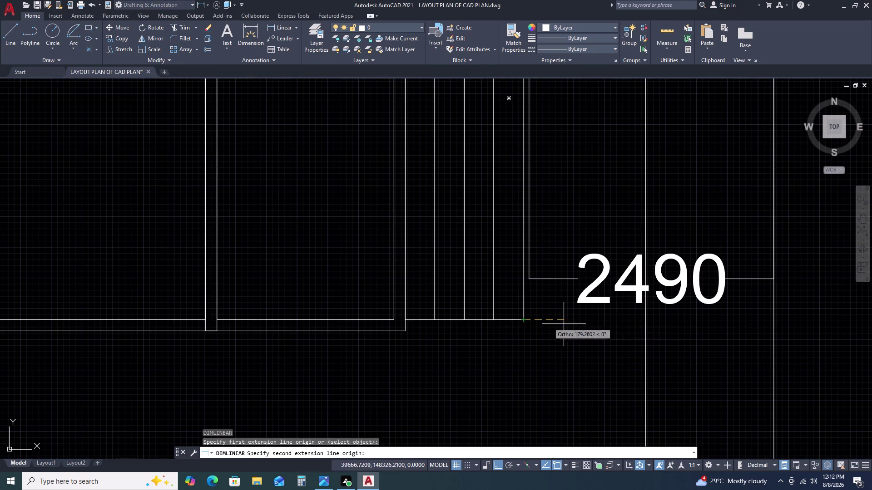
click(646, 320)
scroll(down, 3)
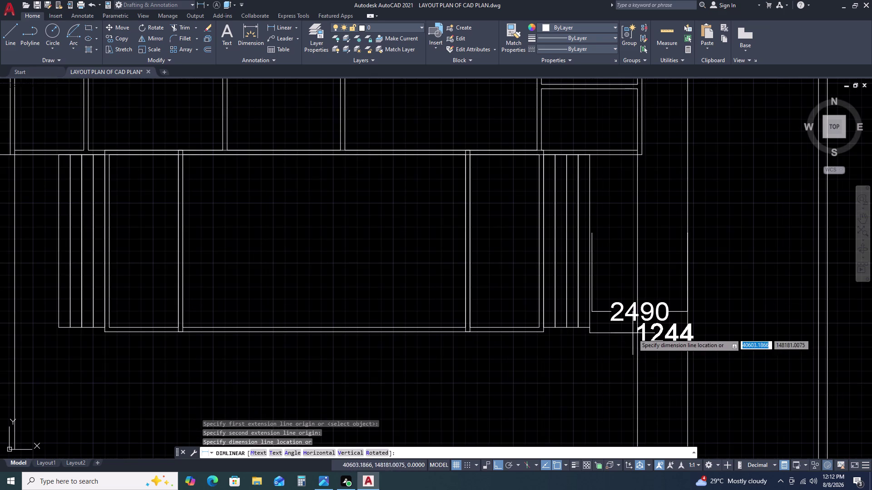
click(623, 382)
Delete the stray 2490 dimension and pan back to the full island.
click(629, 311)
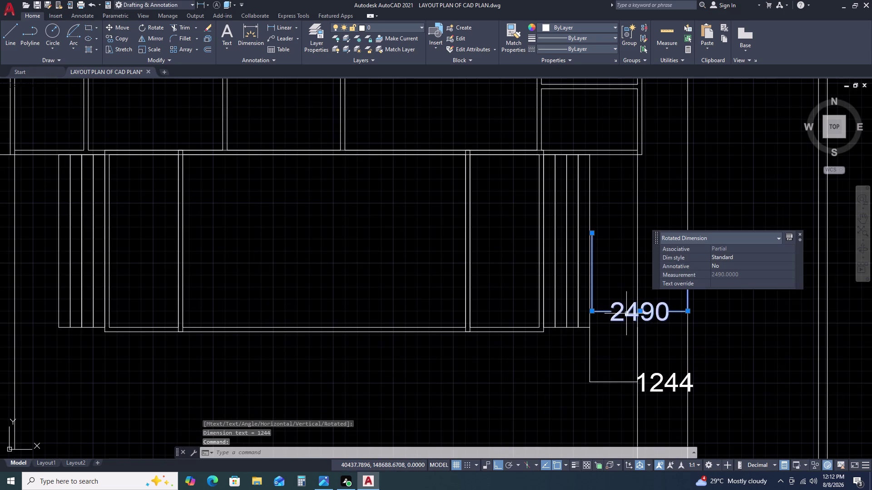
key(Delete)
scroll(down, 3)
middle_drag(606, 340, 602, 286)
key(space)
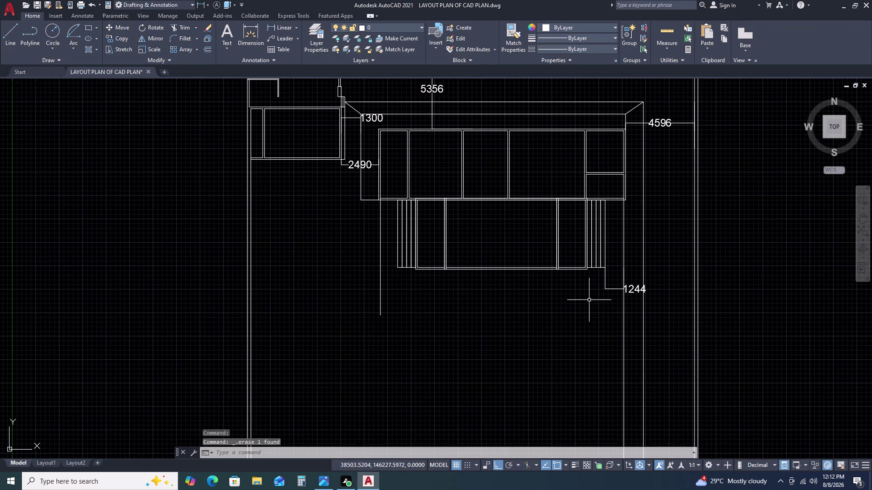
key(Escape)
Add the 1146 linear dimension at the island's left corner.
text(D)
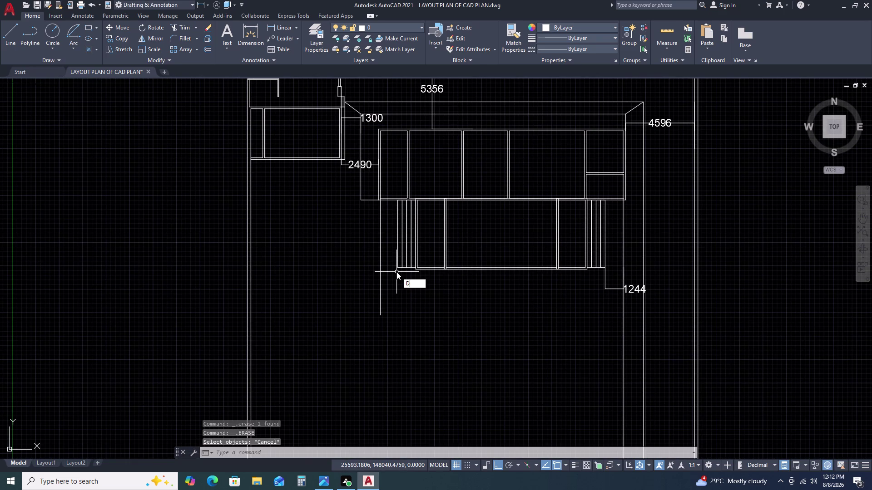
text(LI)
key(space)
click(398, 269)
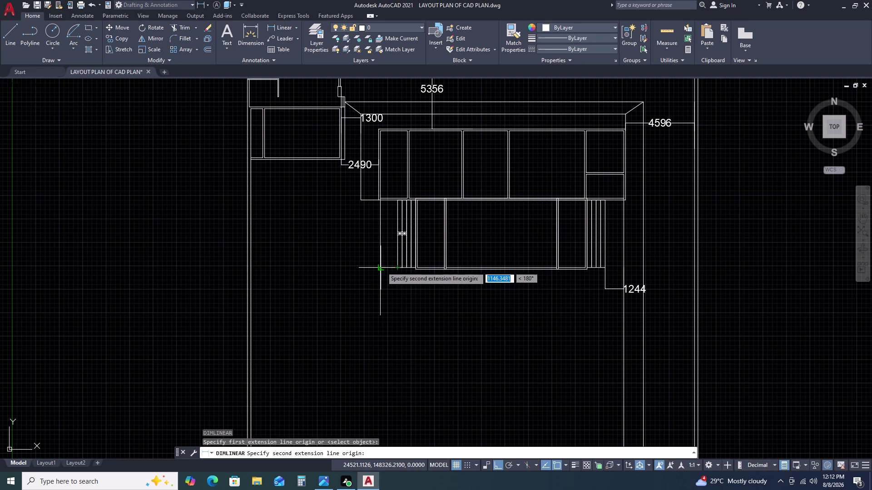
double_click(379, 268)
click(382, 283)
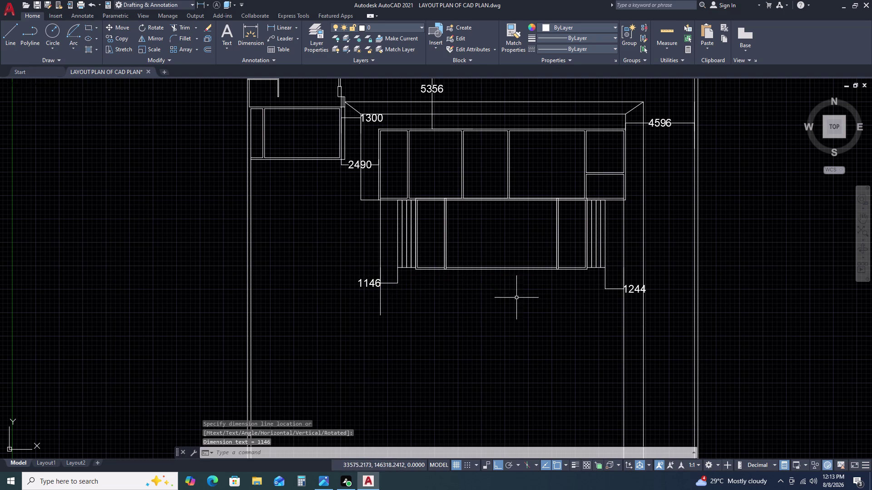
middle_drag(520, 298, 444, 303)
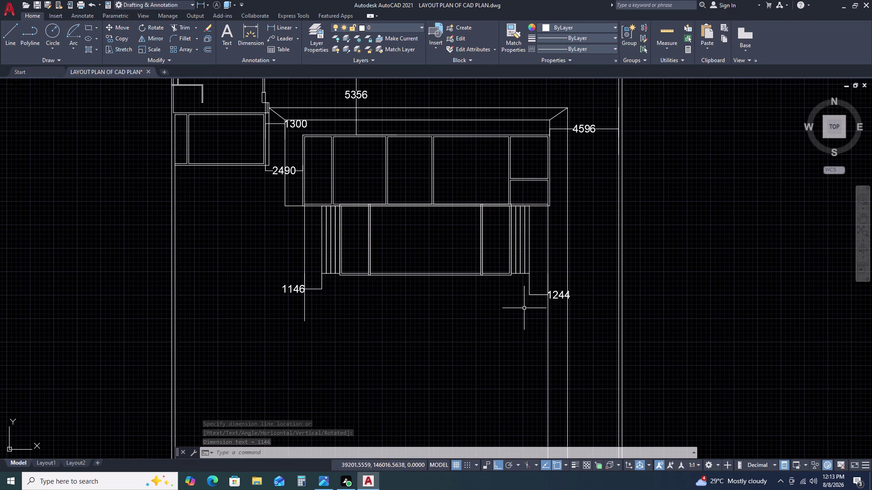
scroll(up, 3)
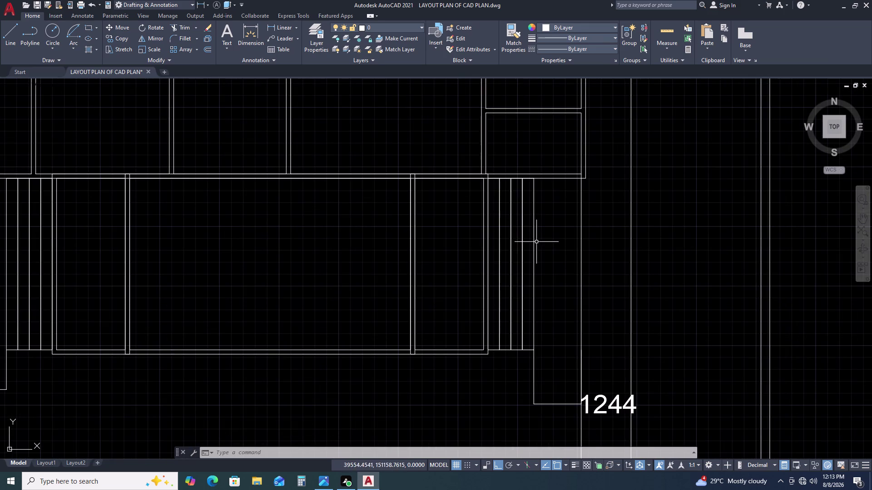
scroll(down, 3)
key(Escape)
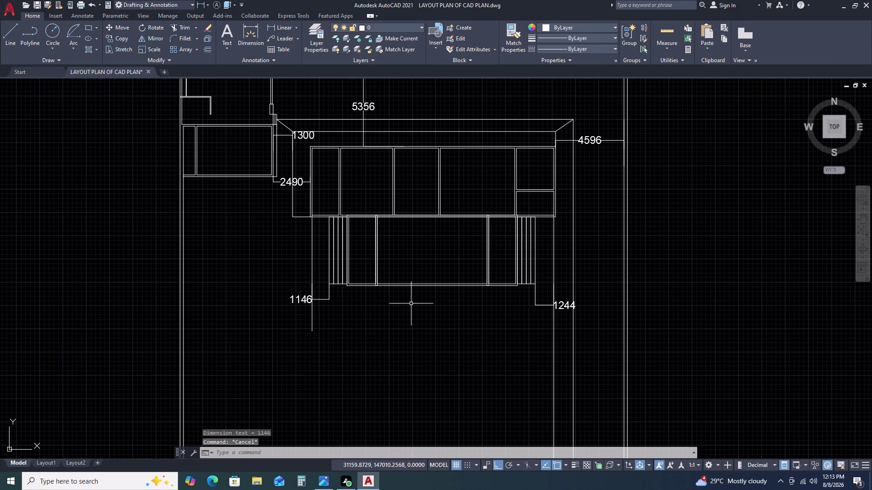
click(326, 210)
click(549, 302)
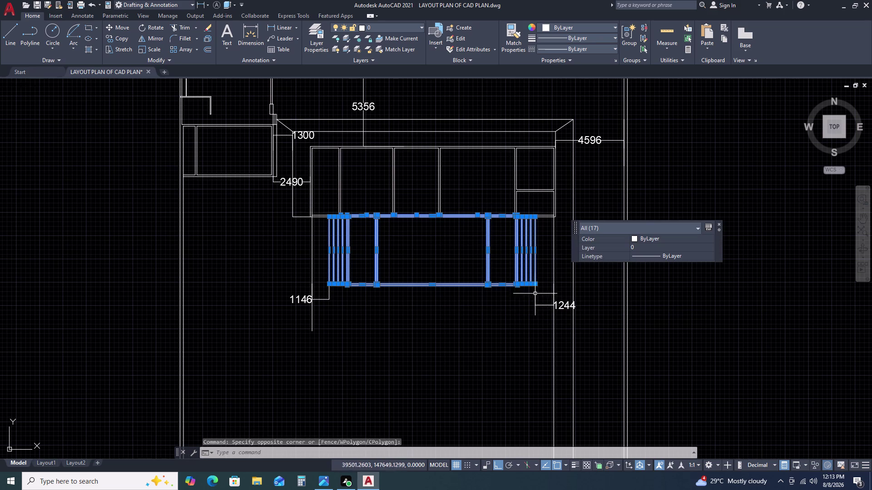
scroll(up, 3)
scroll(up, 3)
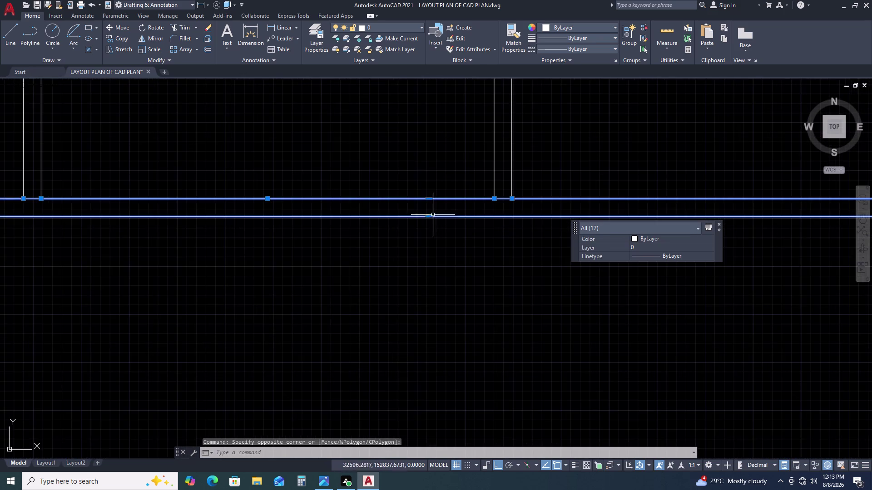
key(Escape)
scroll(down, 3)
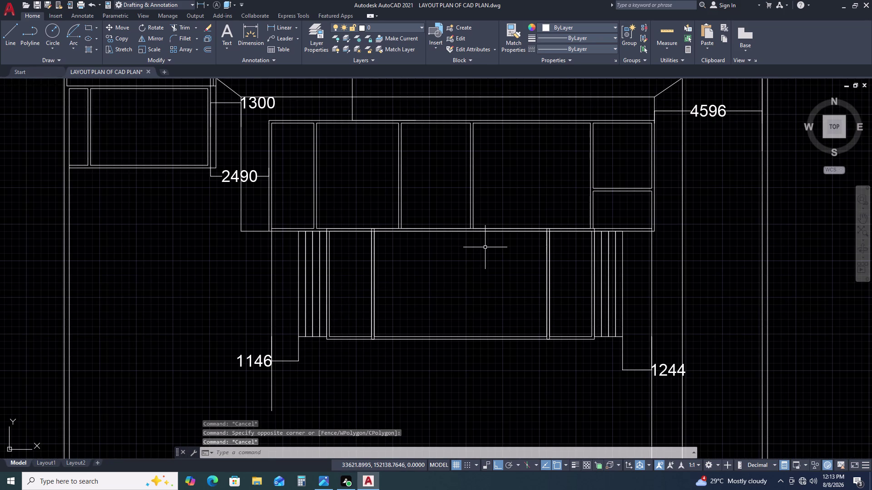
text(L)
key(space)
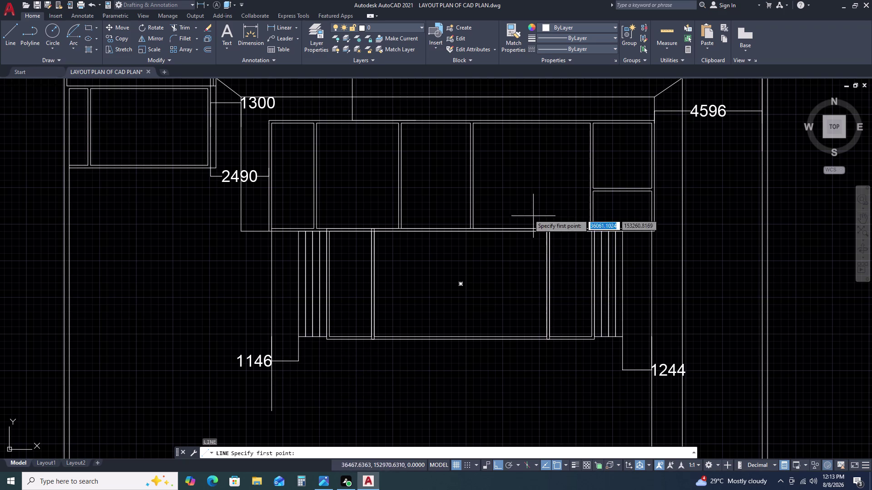
Start a line on the counter's front edge with Ortho turned off.
scroll(up, 3)
scroll(down, 3)
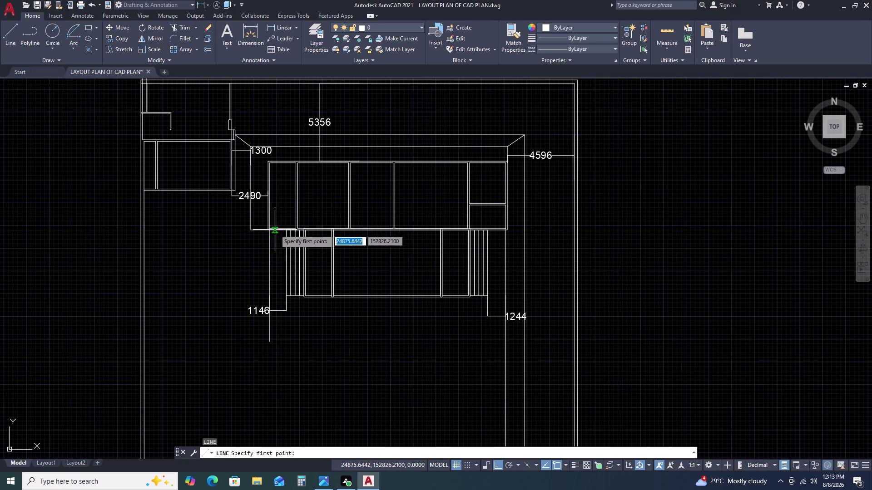
scroll(up, 3)
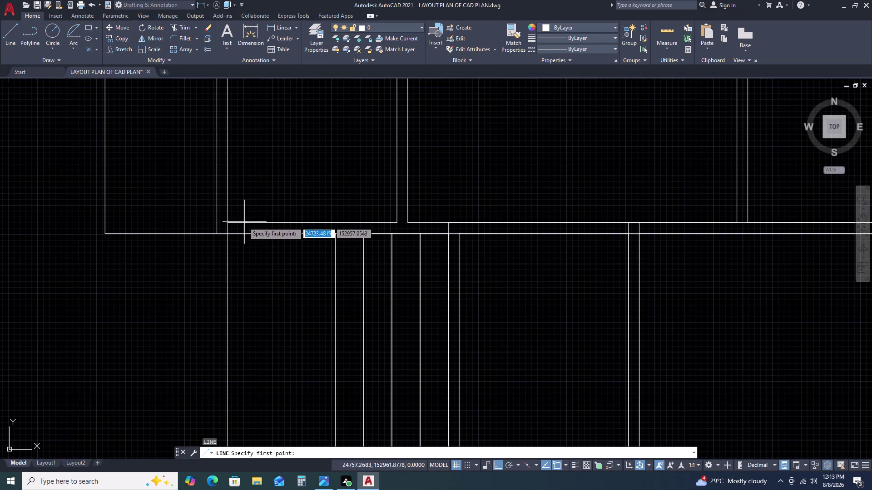
click(228, 221)
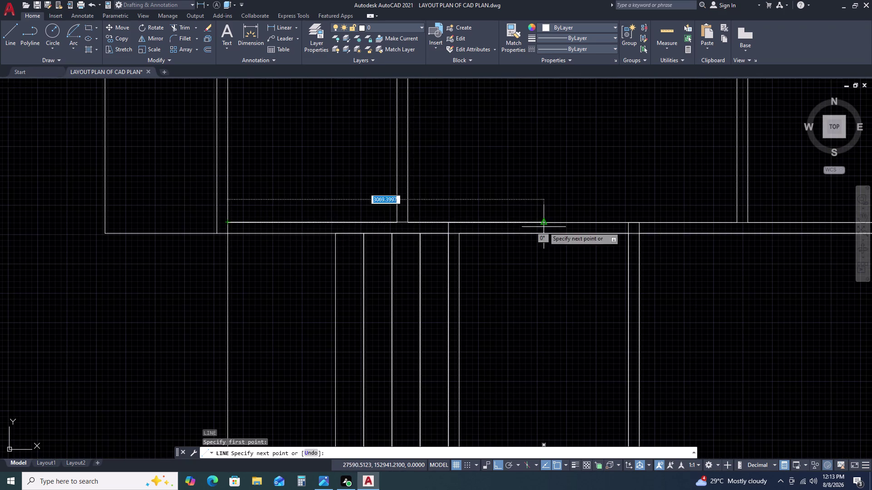
scroll(down, 3)
middle_drag(696, 229, 346, 224)
key(F8)
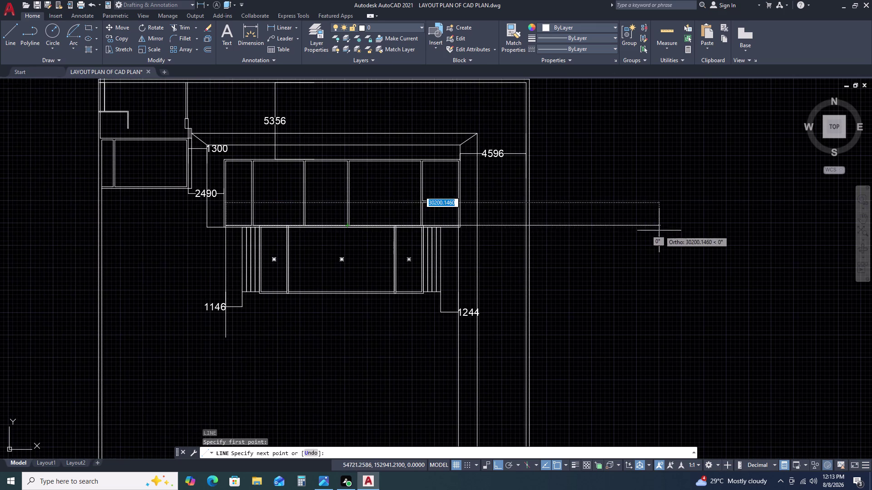
Turn Ortho back on, end the line along the counter edge, and begin boxing the island.
scroll(up, 3)
scroll(up, 3)
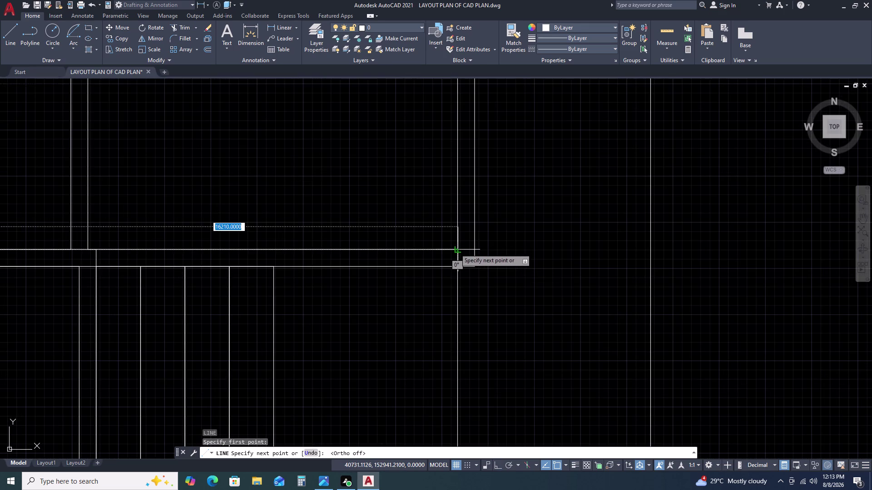
key(F8)
click(456, 251)
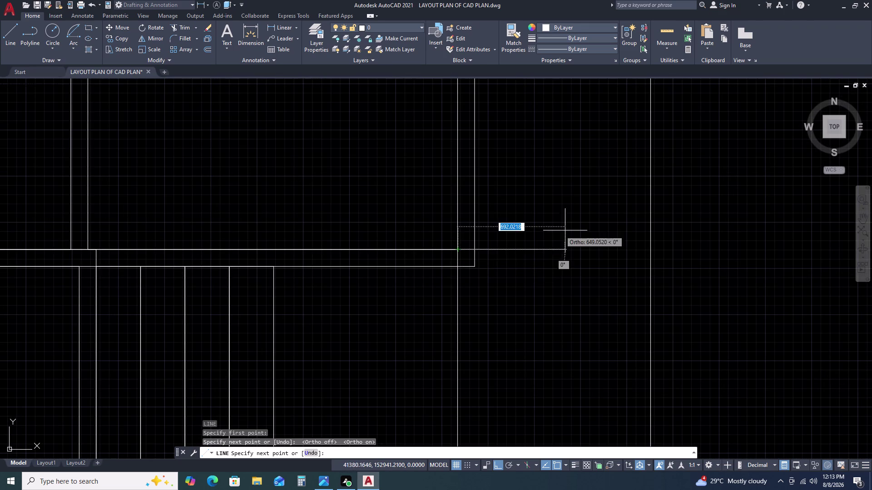
key(Escape)
scroll(down, 3)
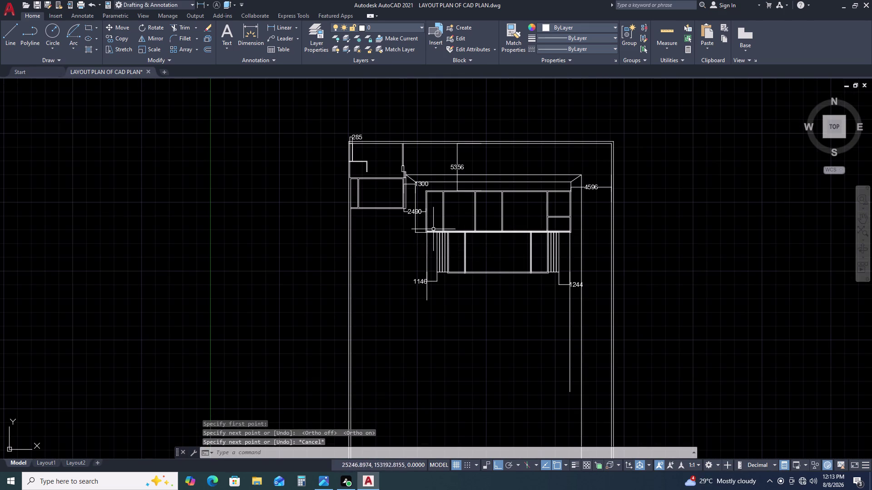
click(433, 227)
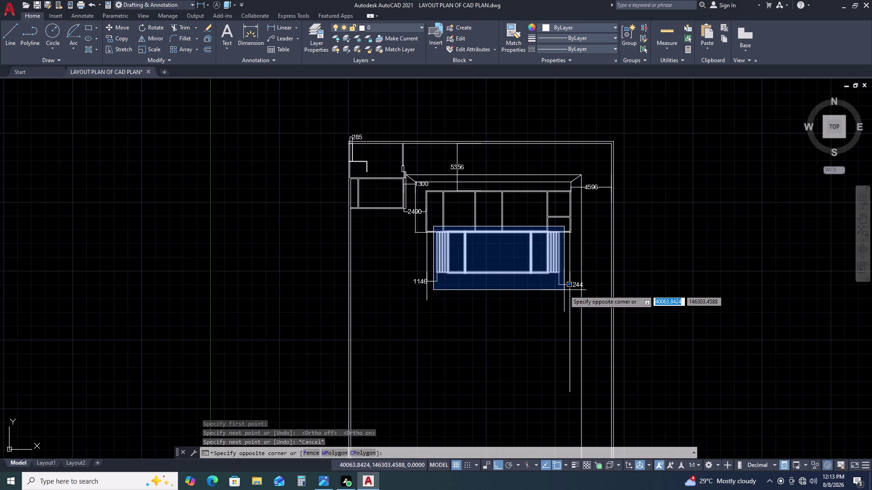
Move the island's 17 pieces so both side gaps read 1195.
click(564, 290)
scroll(up, 3)
scroll(up, 3)
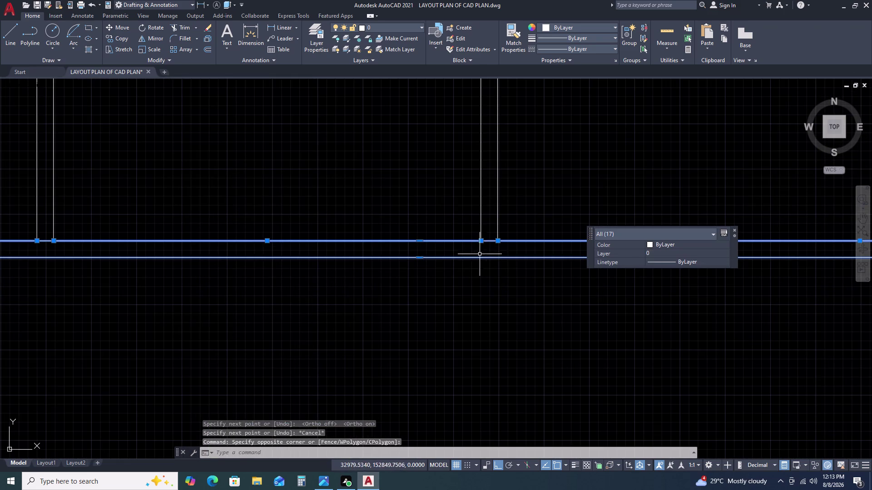
text(M)
key(space)
scroll(down, 3)
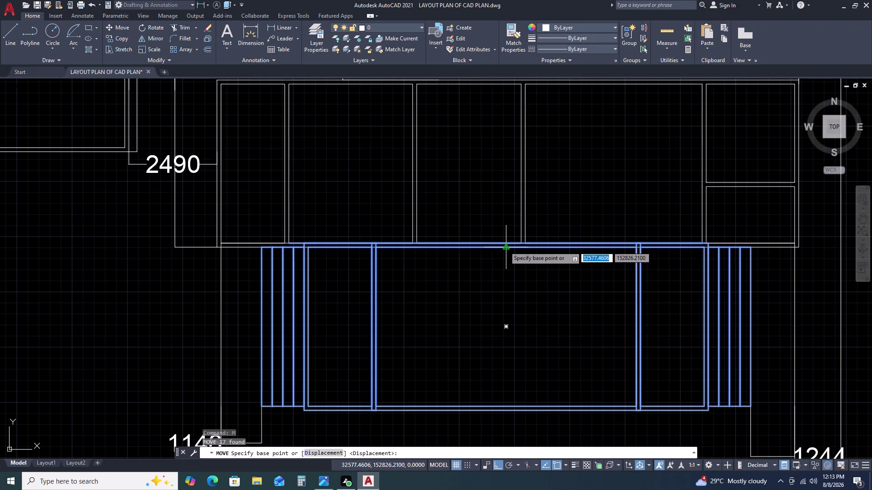
click(504, 246)
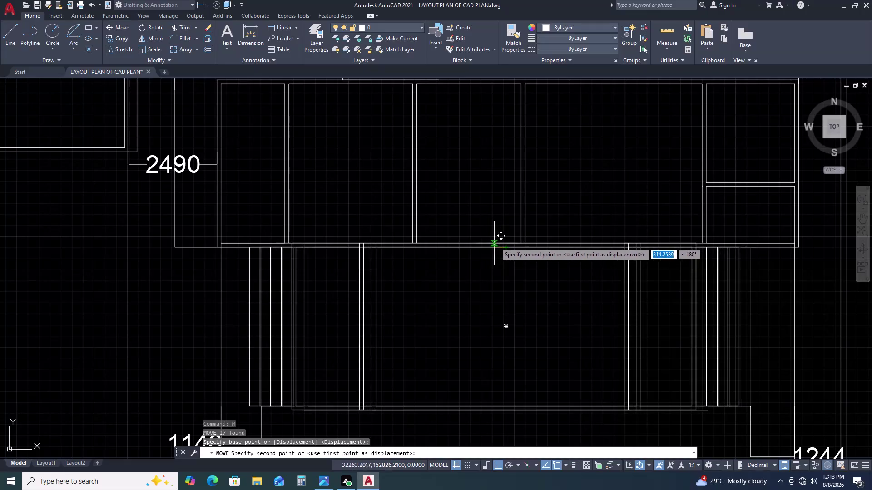
scroll(up, 3)
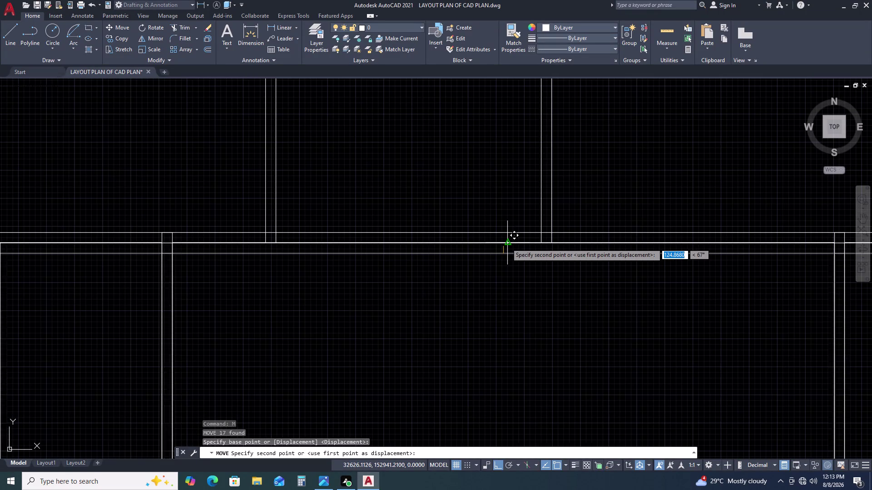
click(506, 244)
Reselect the island's pieces and move them 115 units straight down.
scroll(down, 3)
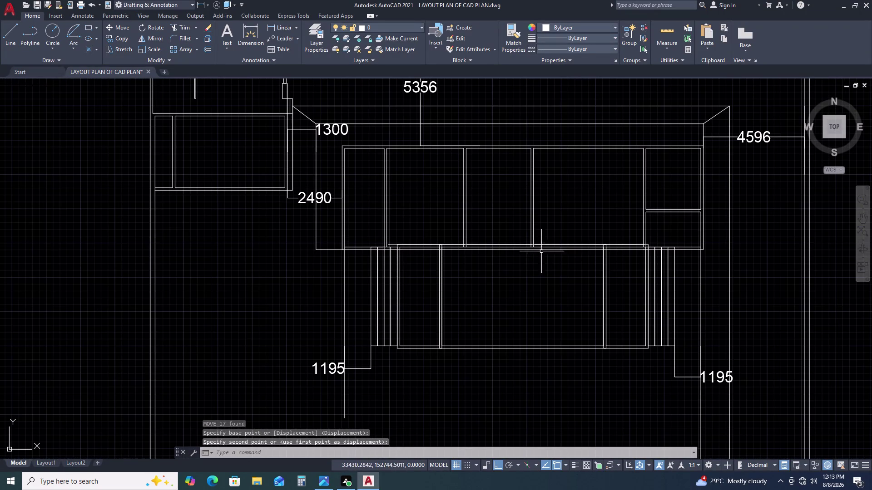
double_click(364, 238)
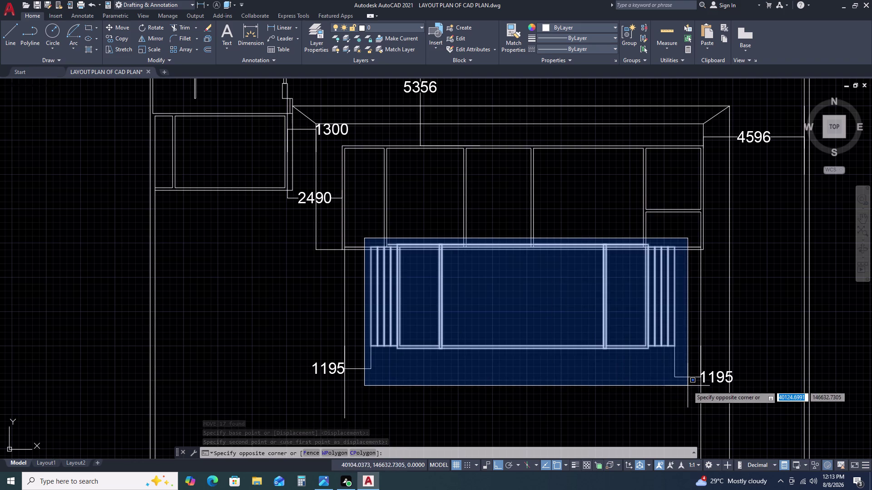
double_click(687, 386)
scroll(up, 3)
scroll(up, 3)
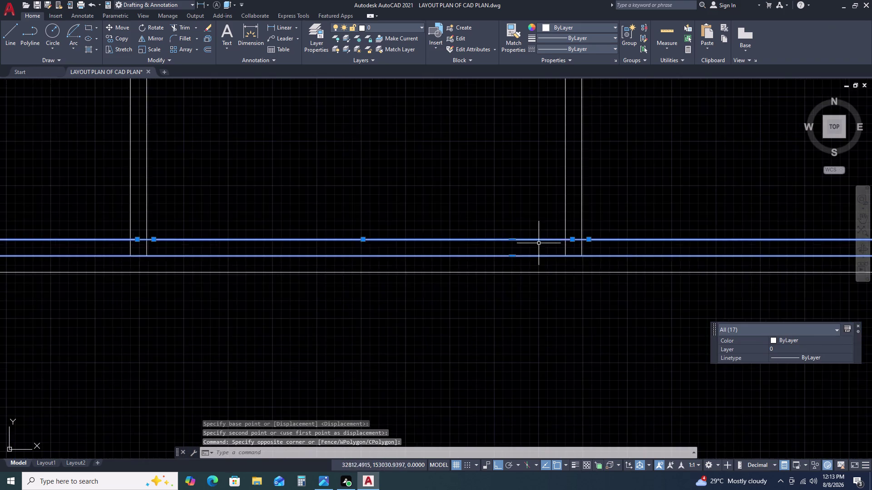
text(M)
key(space)
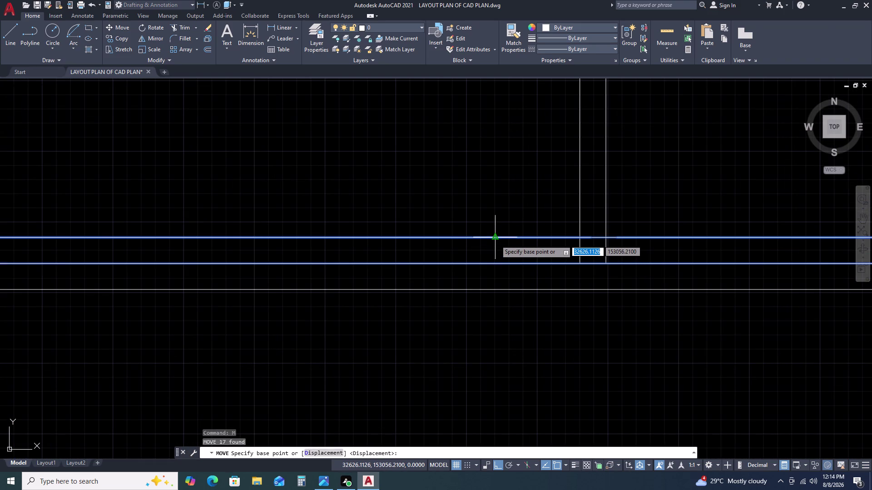
click(496, 240)
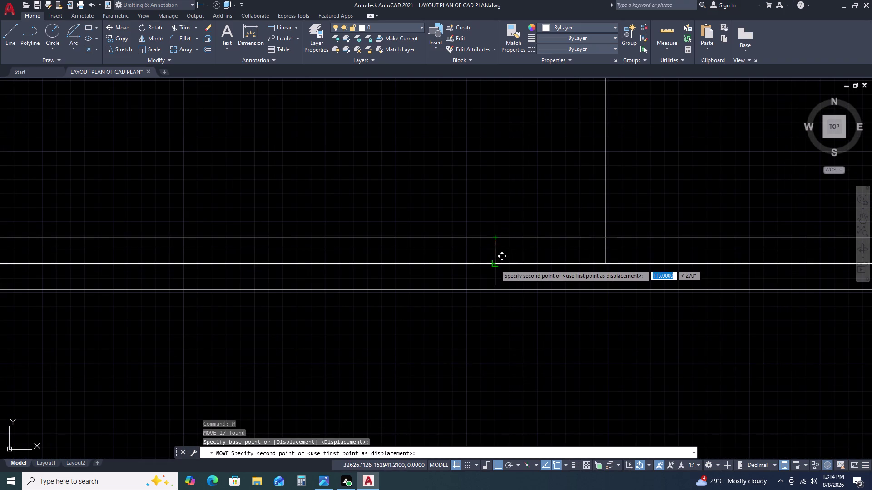
click(495, 267)
Review the moved island and begin a new linear dimension.
scroll(down, 3)
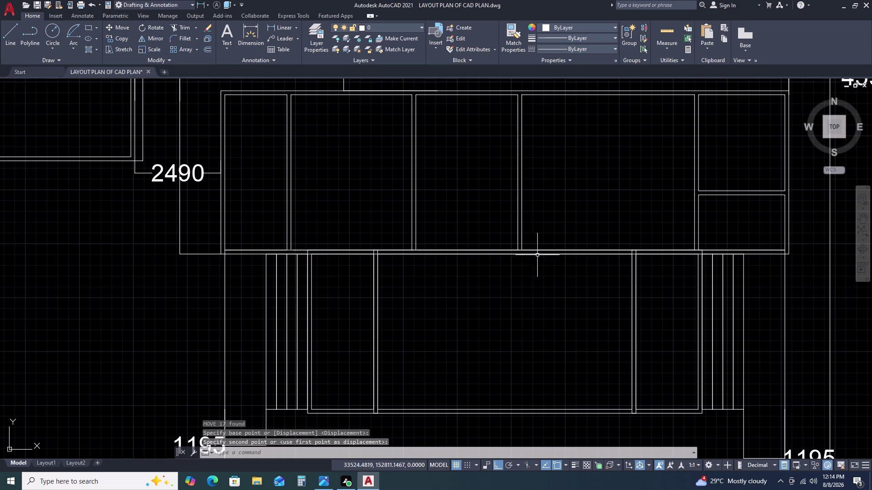
scroll(down, 3)
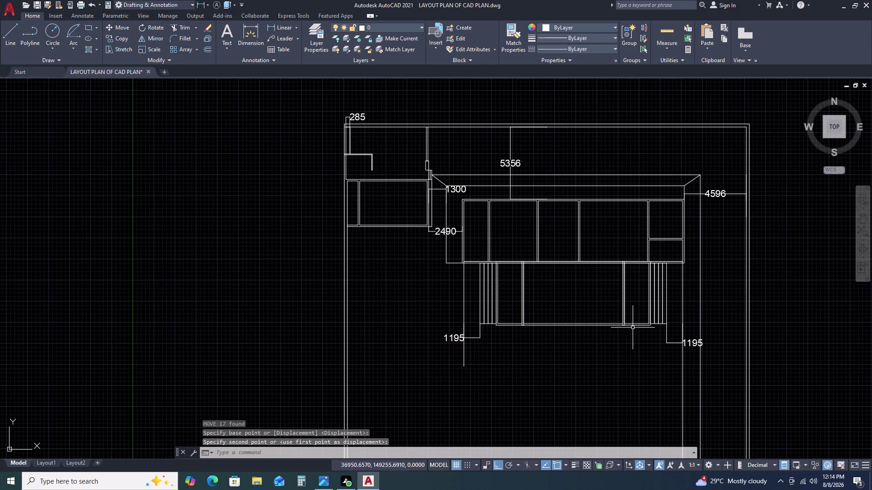
scroll(up, 3)
scroll(down, 3)
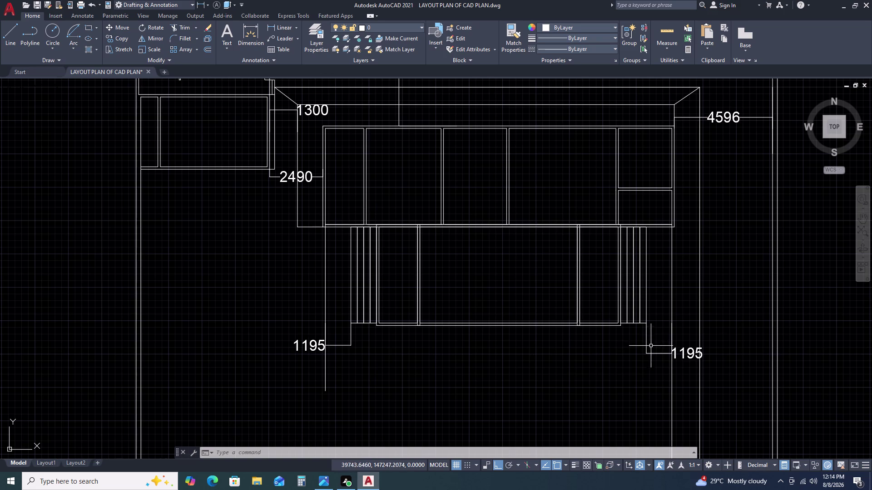
scroll(up, 3)
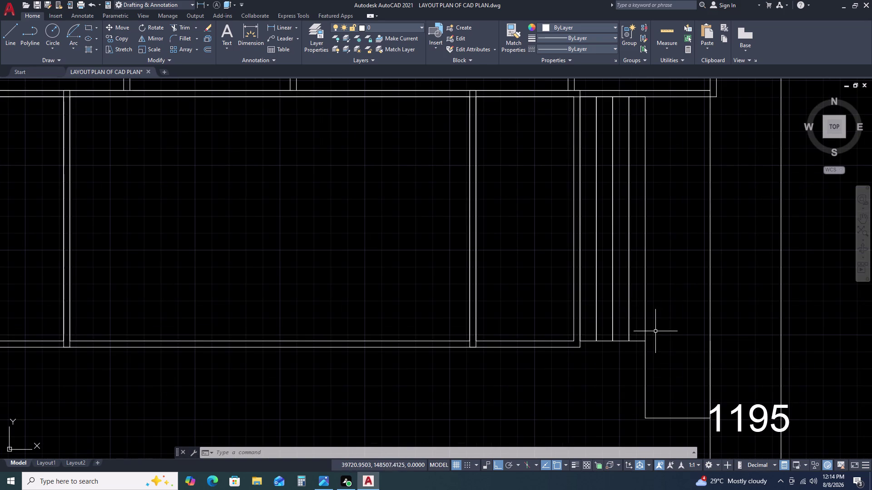
key(d)
text(LI)
key(space)
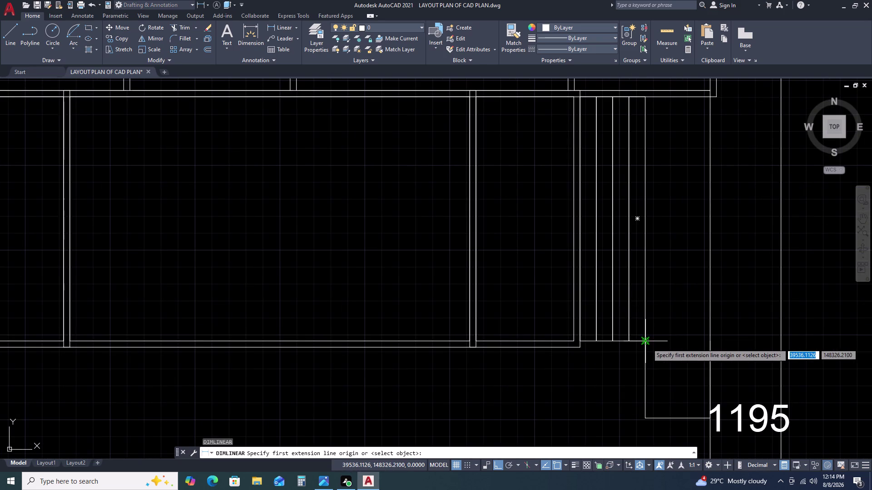
click(646, 344)
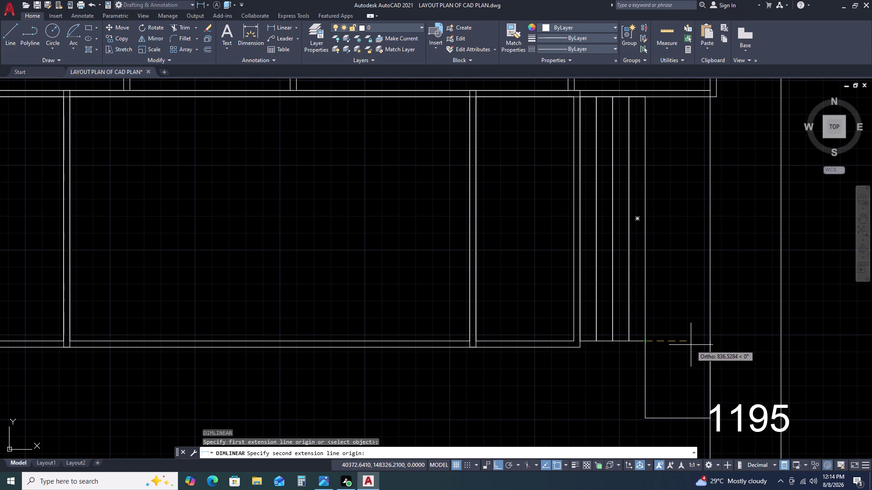
key(1)
key(1)
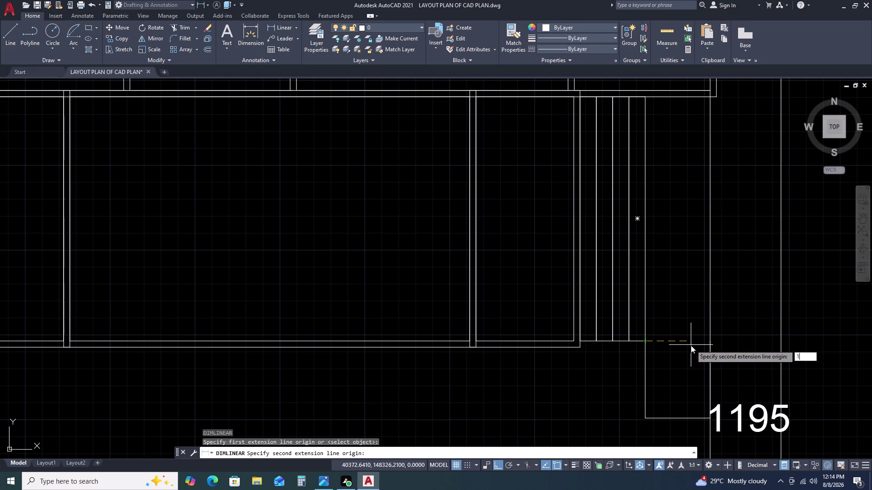
key(0)
key(0)
key(space)
scroll(down, 3)
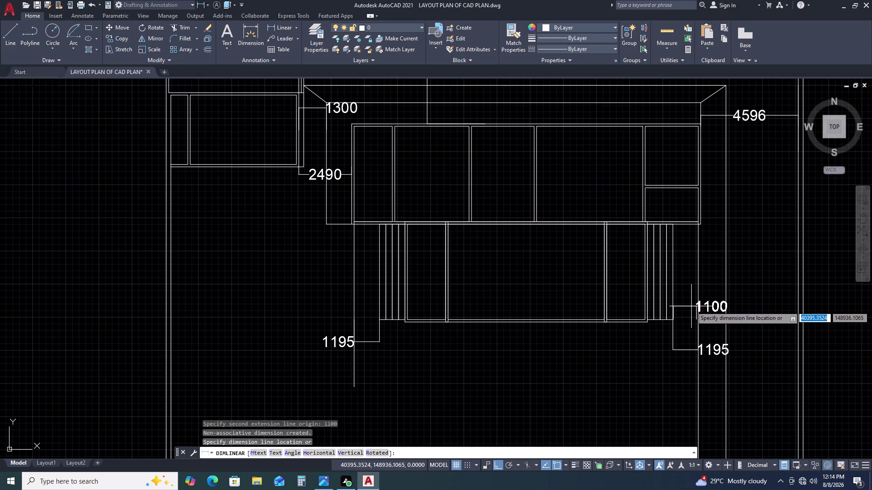
scroll(down, 3)
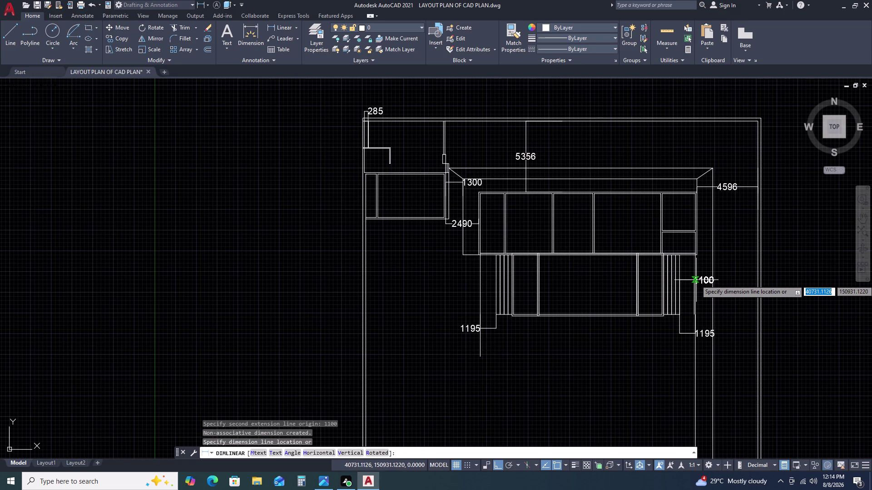
click(694, 273)
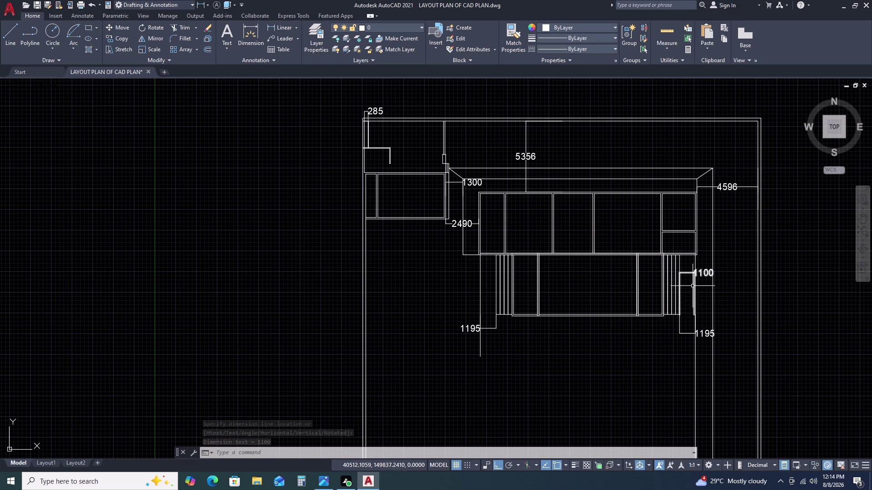
click(689, 271)
click(686, 280)
key(Delete)
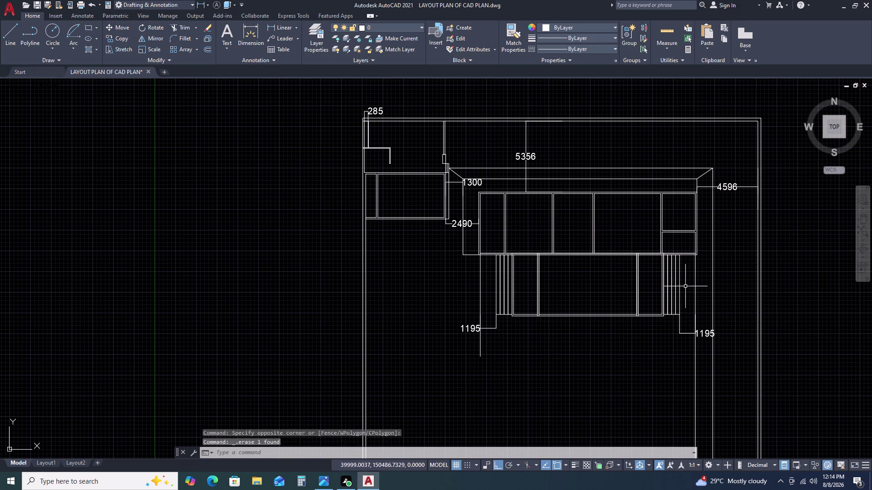
text(DLI)
key(space)
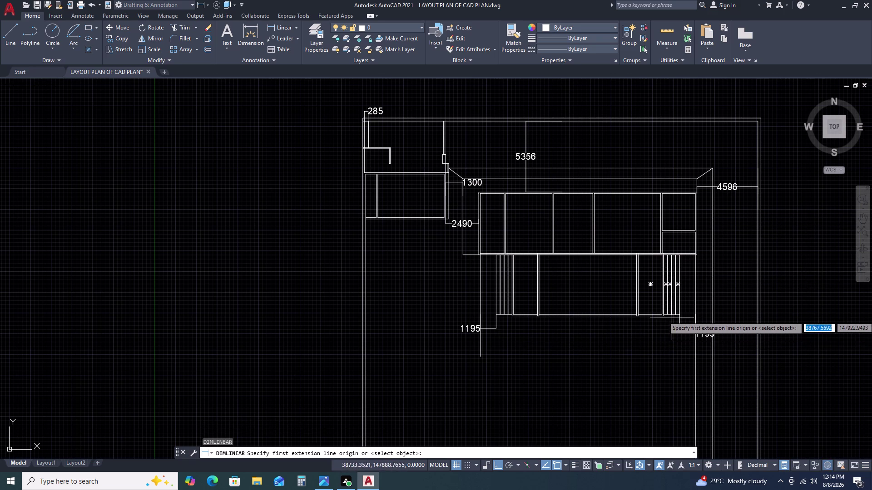
scroll(up, 3)
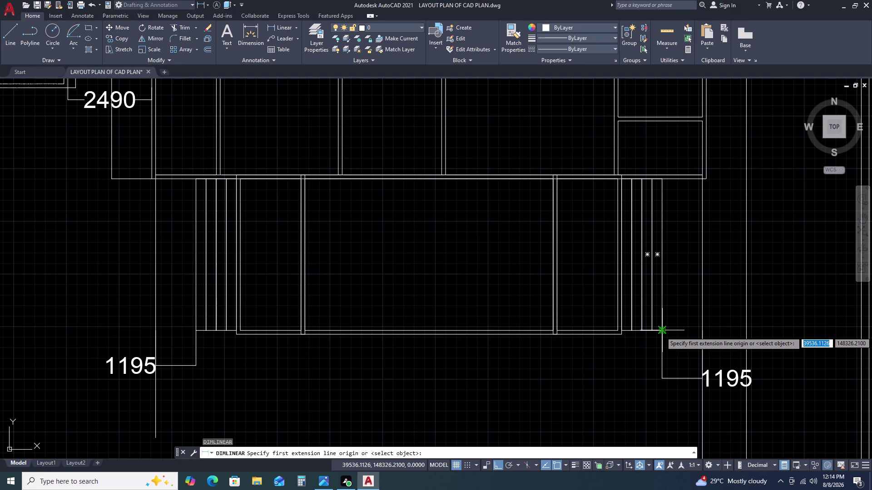
click(660, 332)
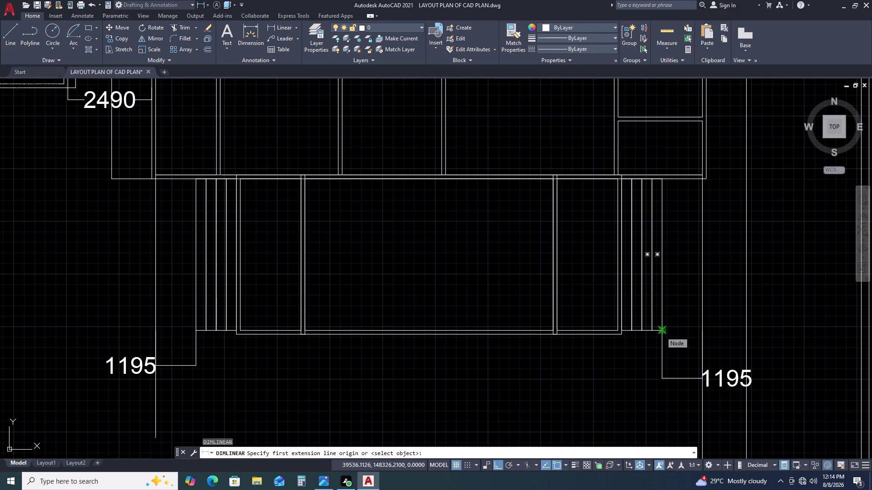
key(6)
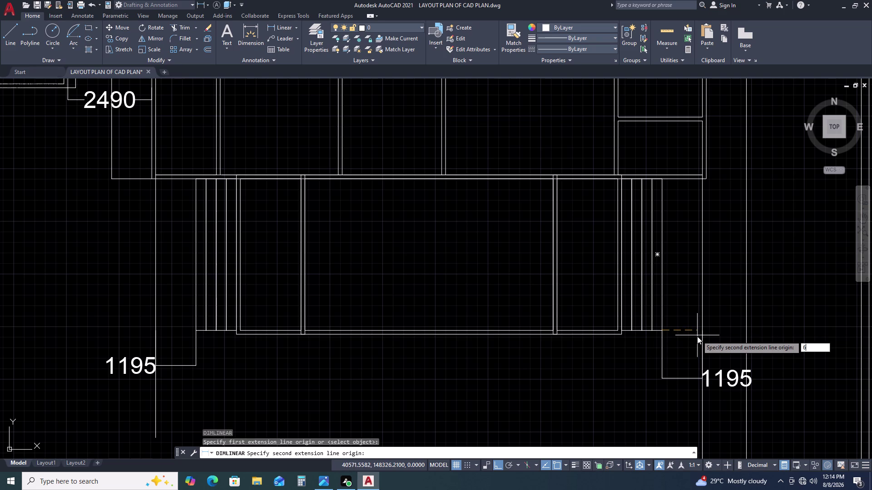
key(0)
key(0)
key(space)
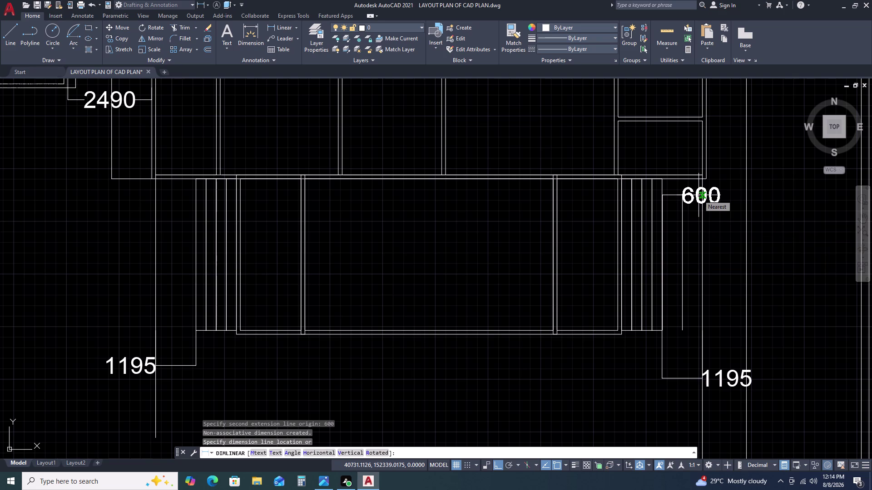
key(Escape)
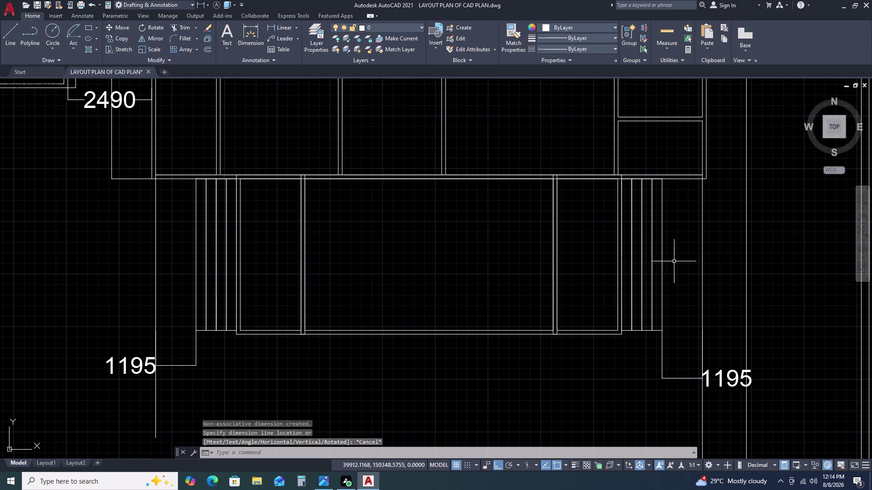
click(661, 249)
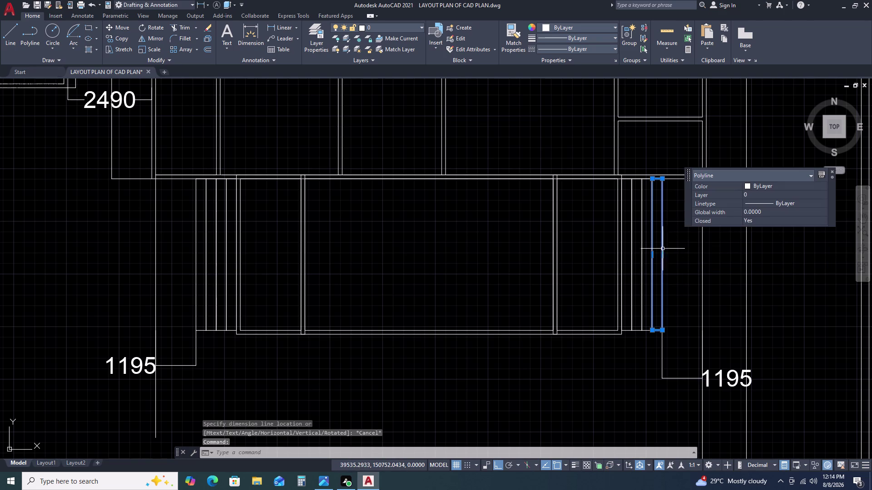
Explode the right strip and offset its outer edge 600 to the right.
key(Escape)
click(662, 246)
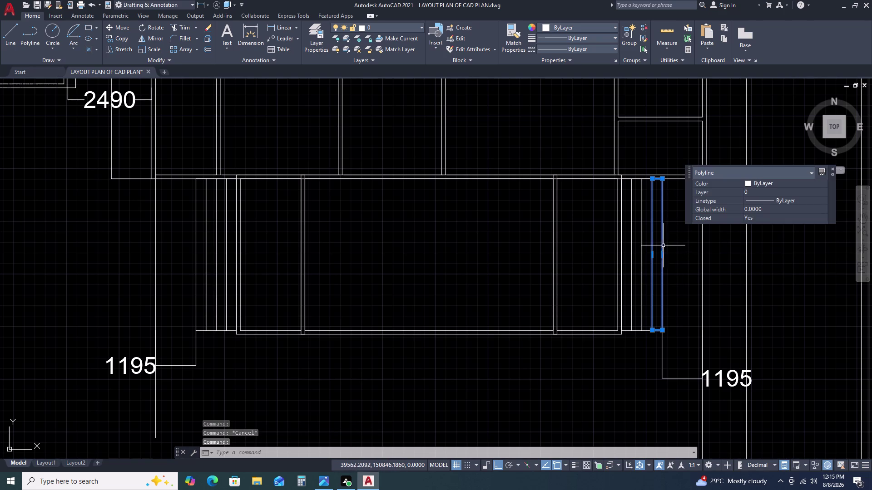
text(X)
key(space)
click(661, 240)
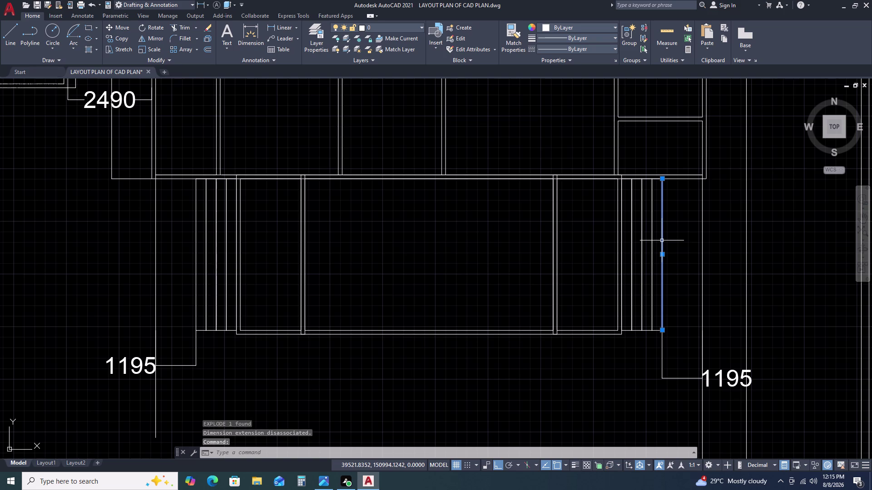
text(O)
key(space)
text(6)
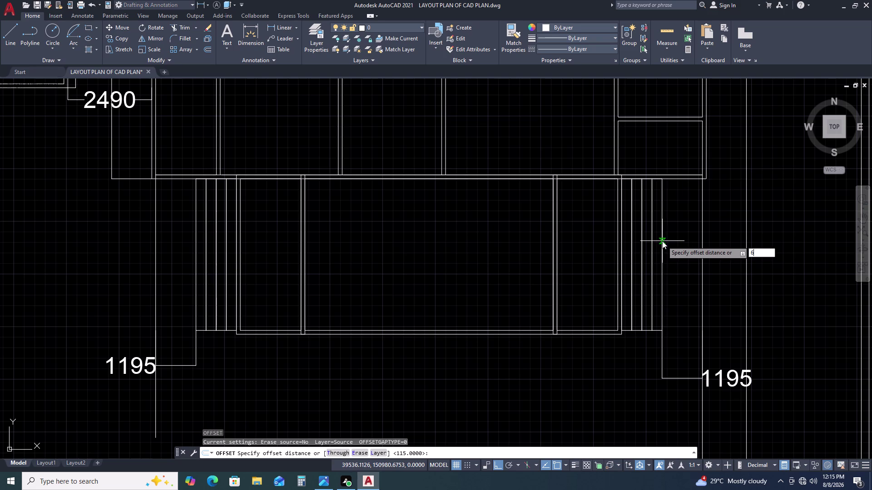
text(00)
key(space)
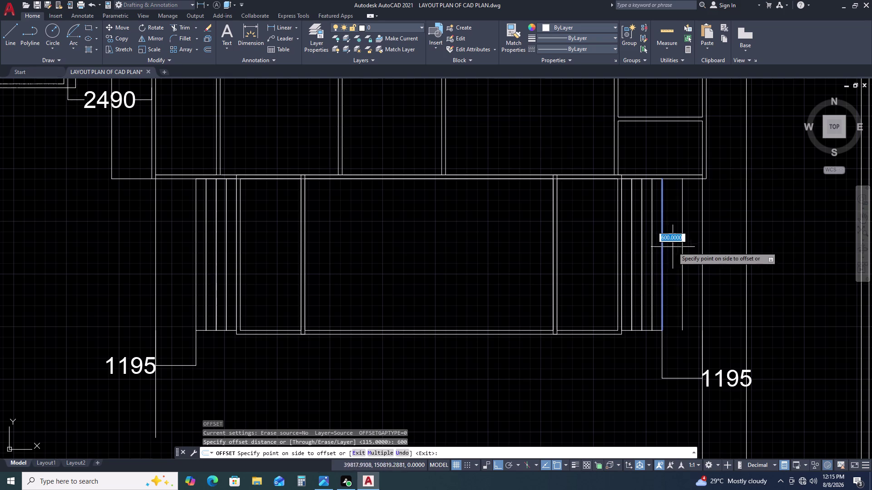
double_click(681, 251)
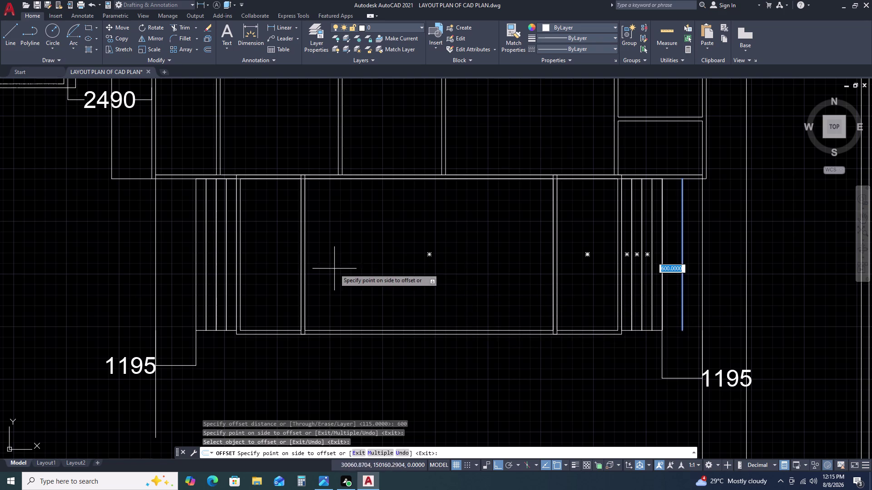
Offset the left strip outward, then delete the unwanted offset outline.
click(196, 270)
click(195, 270)
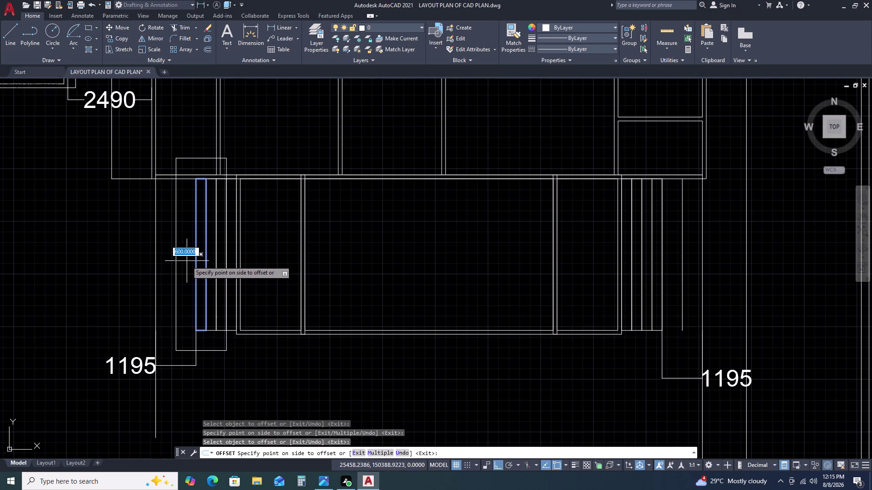
click(187, 261)
key(Escape)
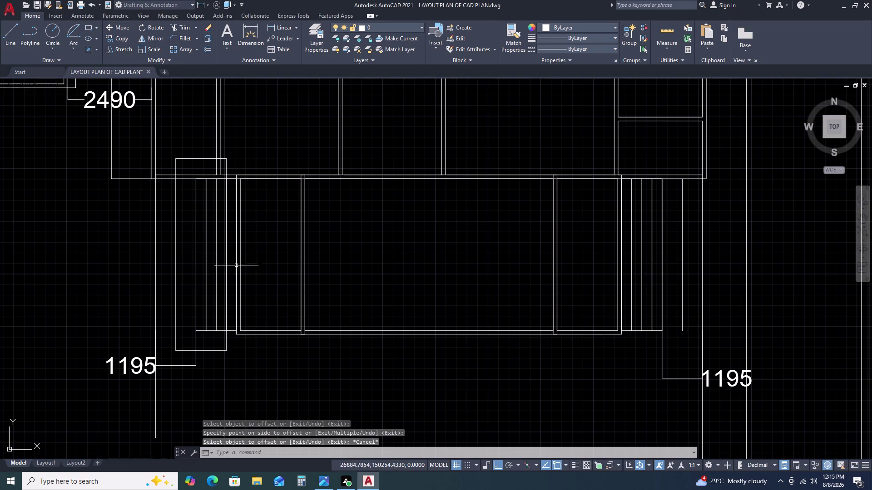
click(179, 333)
double_click(163, 309)
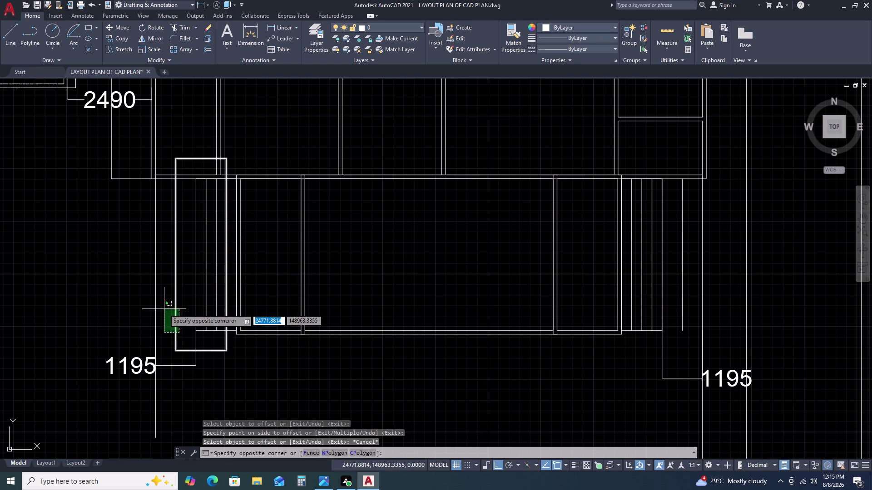
key(Delete)
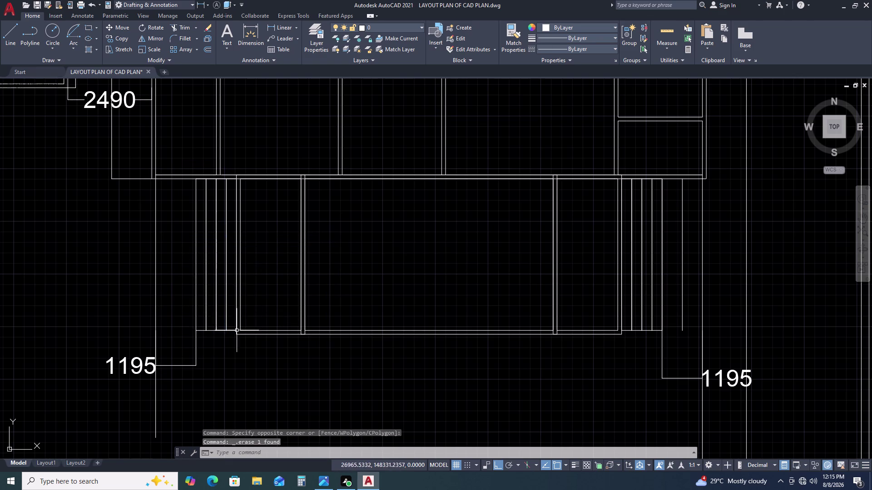
Explode the left strip, begin a 600 offset of its outer edge, then cancel.
click(196, 296)
text(X)
key(space)
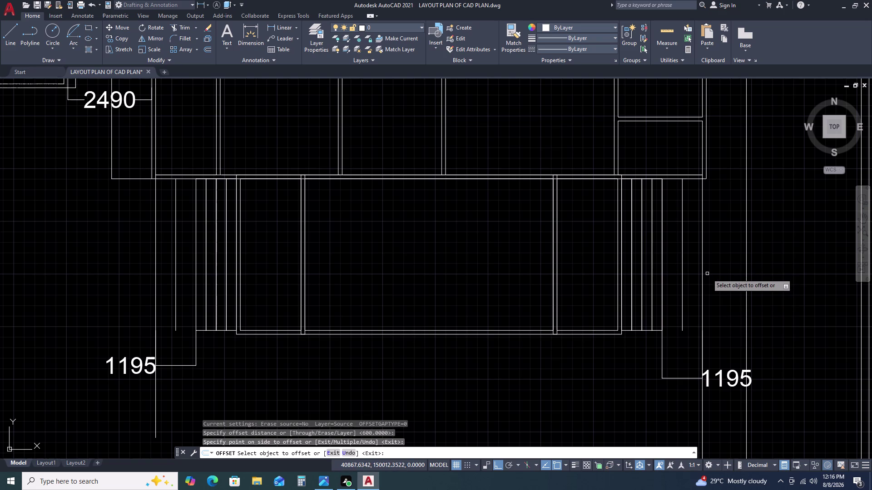
key(Escape)
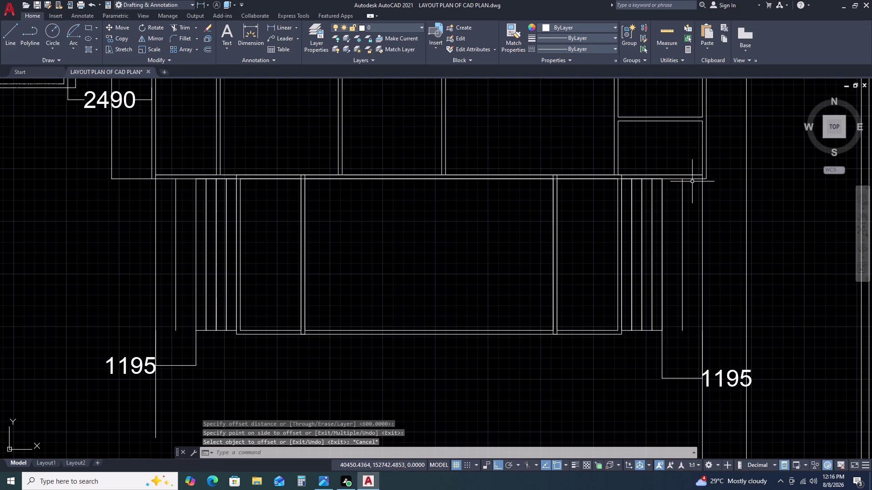
Select the long edge line above the island; a stray 115 entry is dismissed.
click(693, 179)
key(Escape)
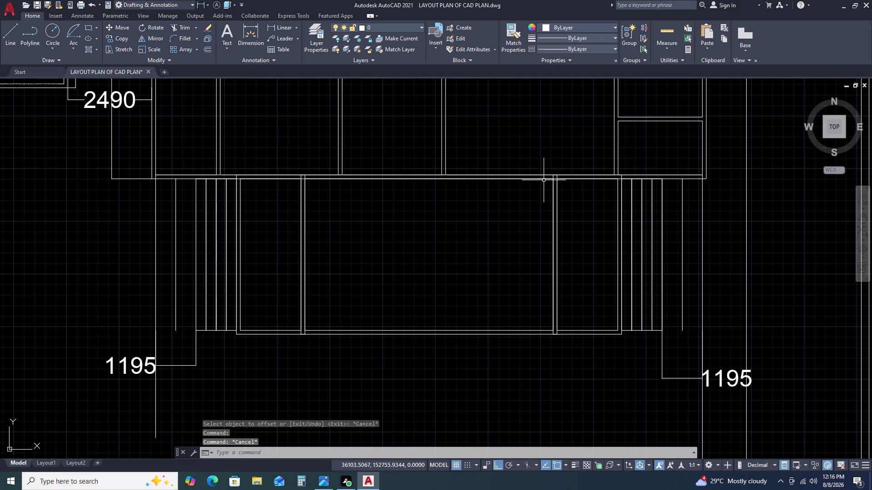
double_click(515, 174)
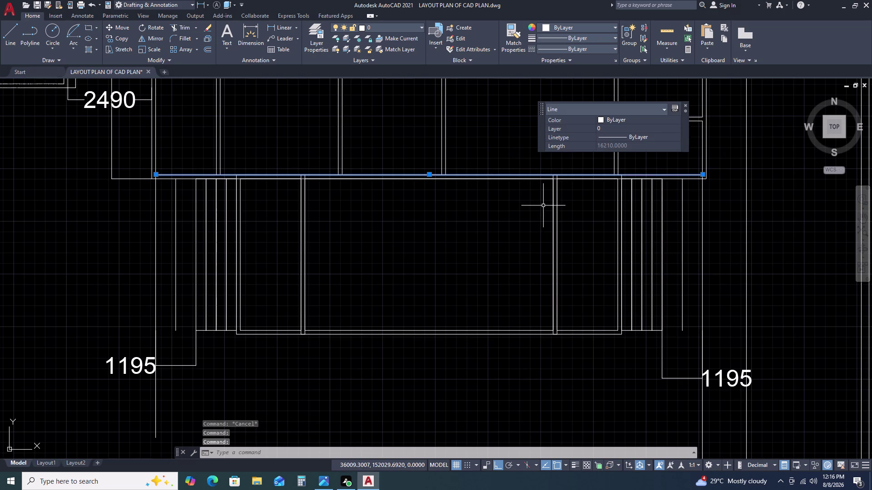
key(1)
key(1)
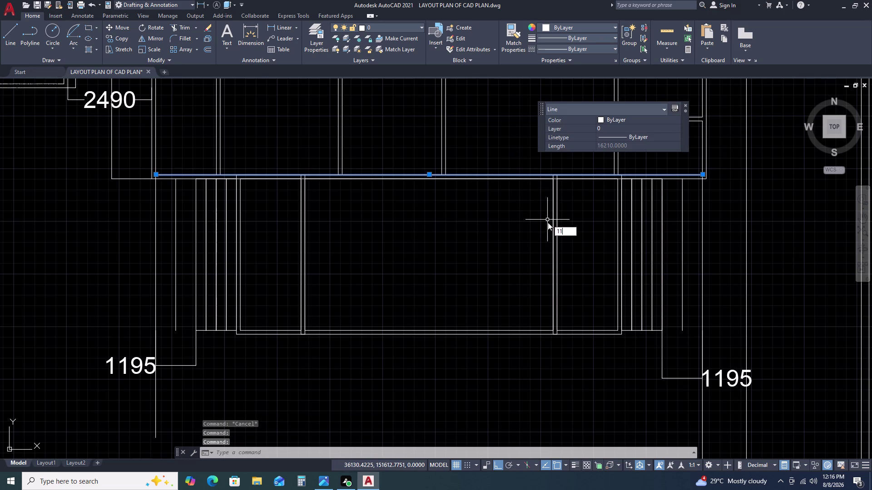
text(5)
key(space)
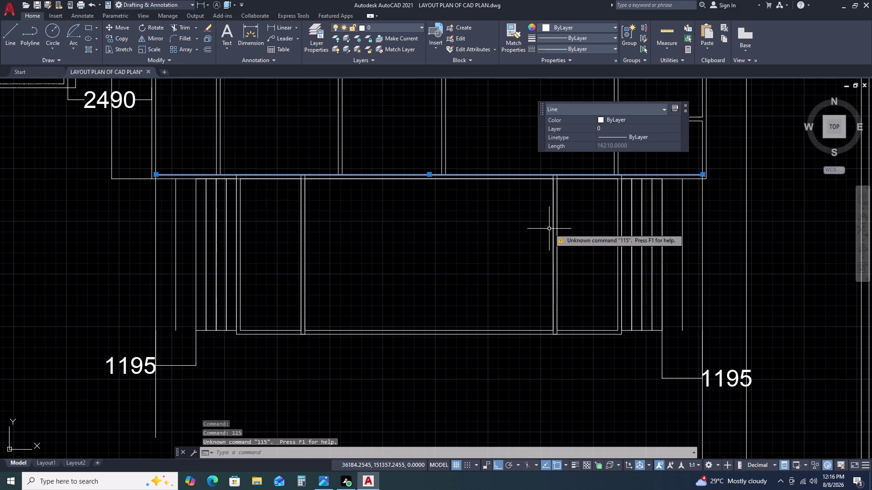
key(Escape)
click(526, 174)
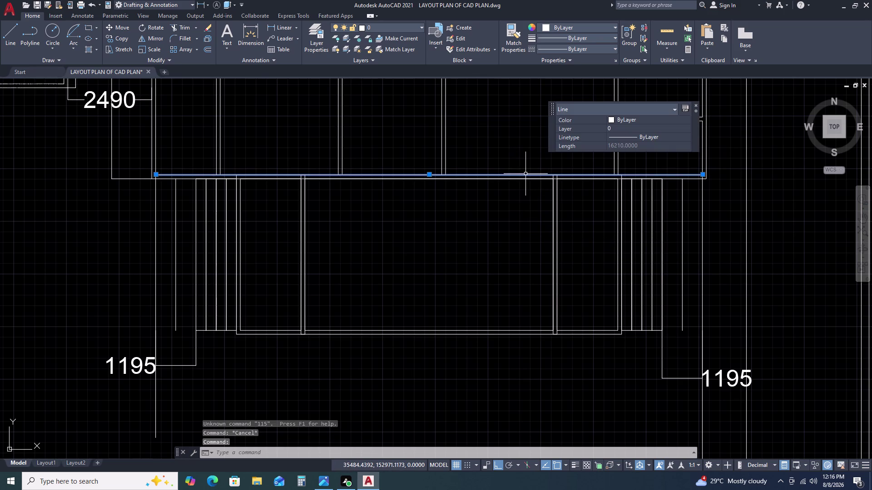
Offset the long edge line 115 toward the island.
key(o)
key(space)
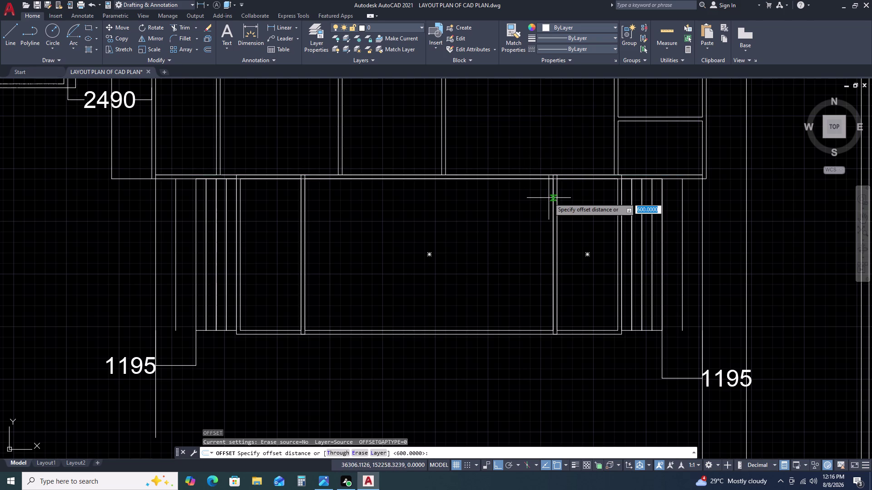
key(1)
key(1)
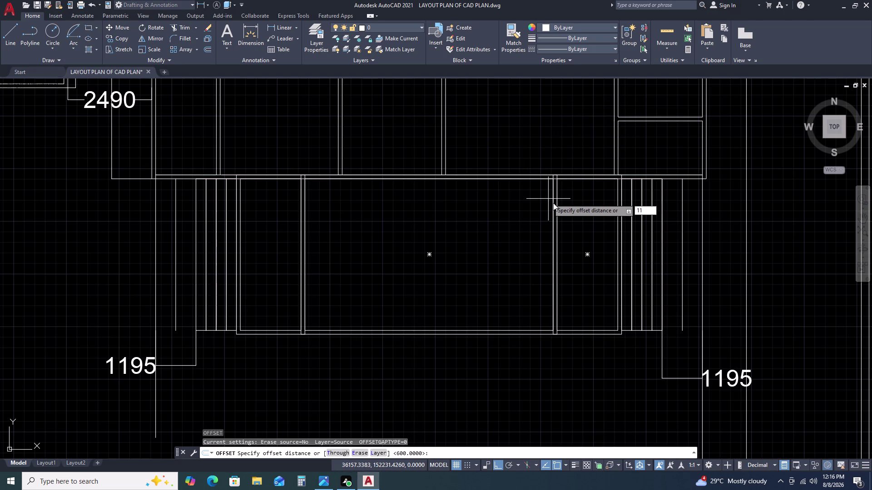
key(5)
key(space)
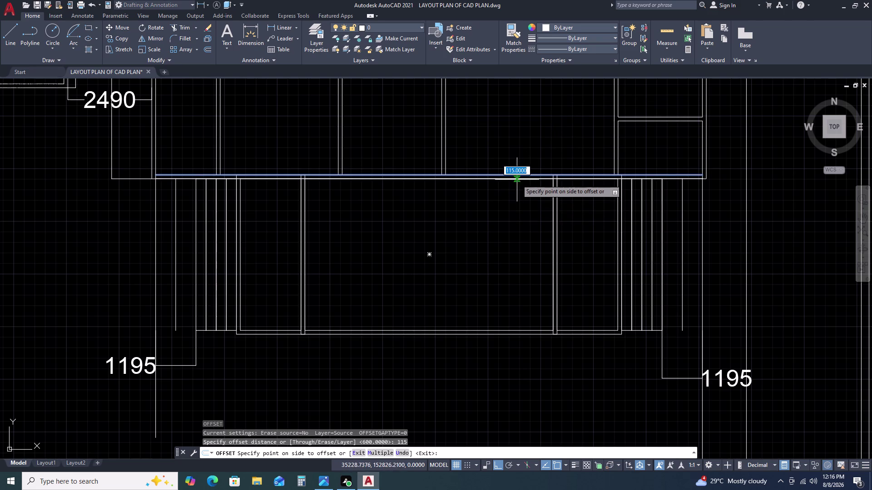
scroll(up, 3)
click(515, 201)
key(Escape)
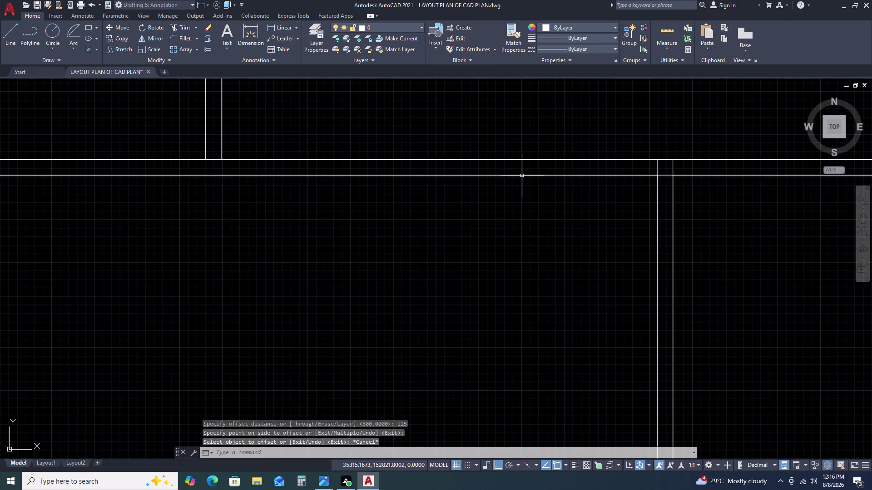
Start a 1000 offset of the new line, then end the command.
click(521, 175)
text(O)
key(space)
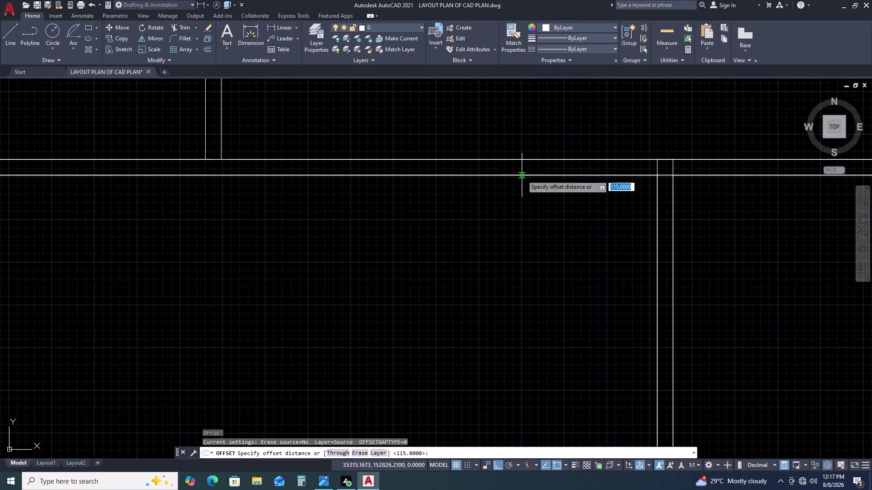
key(1)
text(000)
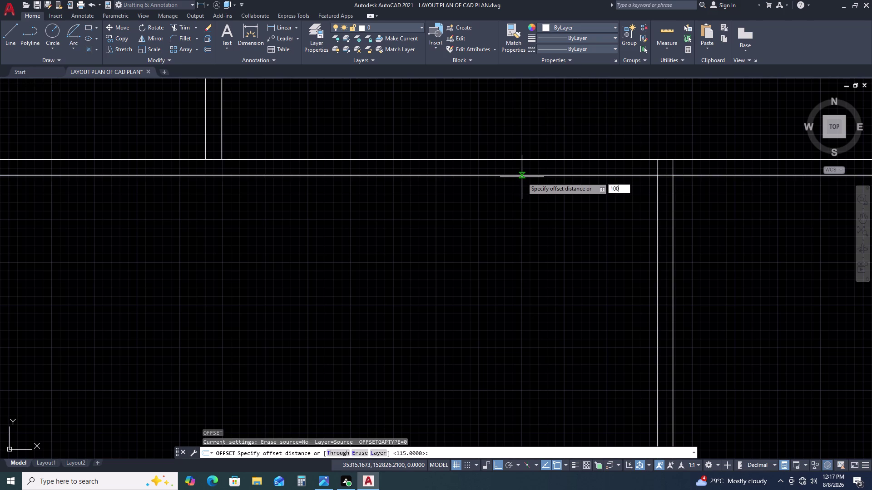
key(space)
click(523, 215)
scroll(down, 3)
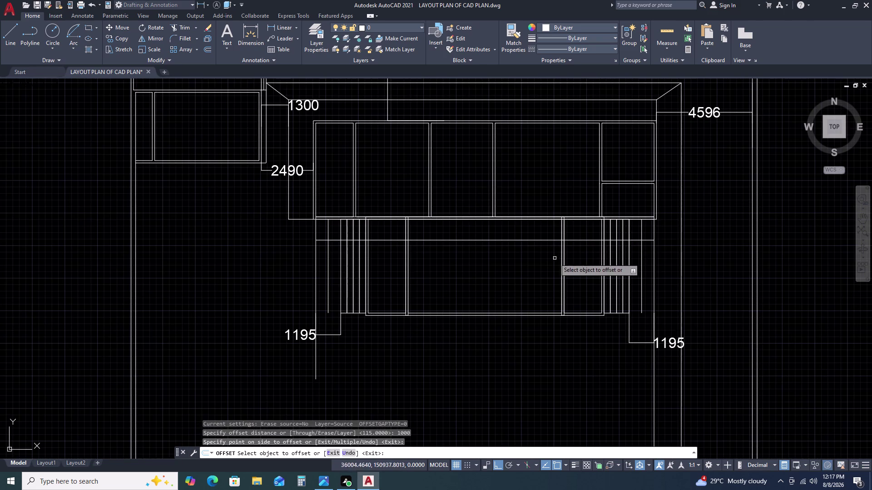
key(Escape)
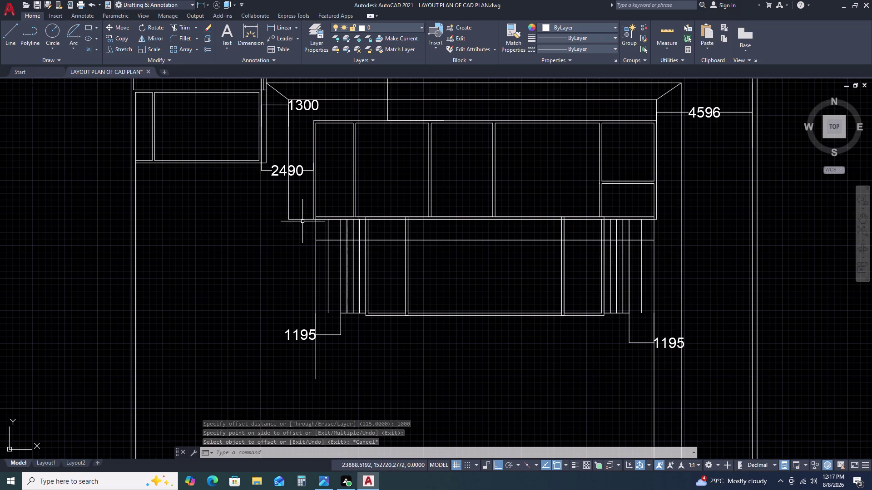
Trim the first island strip line ends back to the new offset line.
scroll(up, 3)
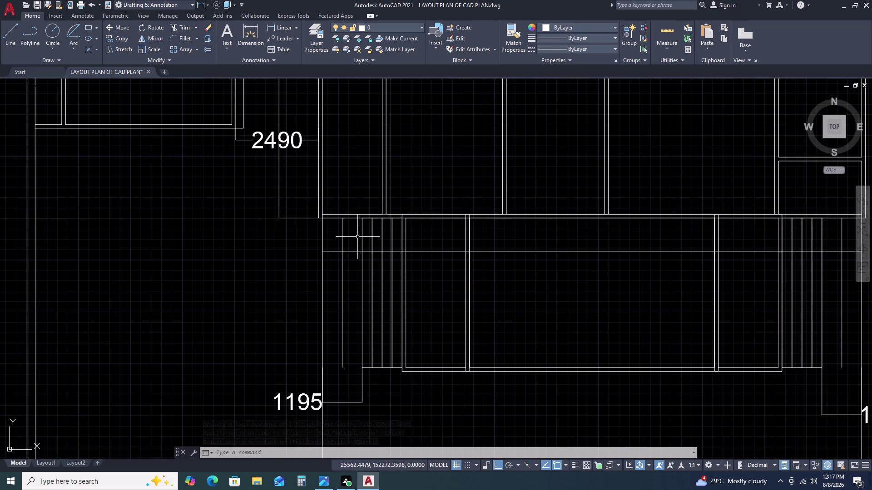
text(TR)
key(space)
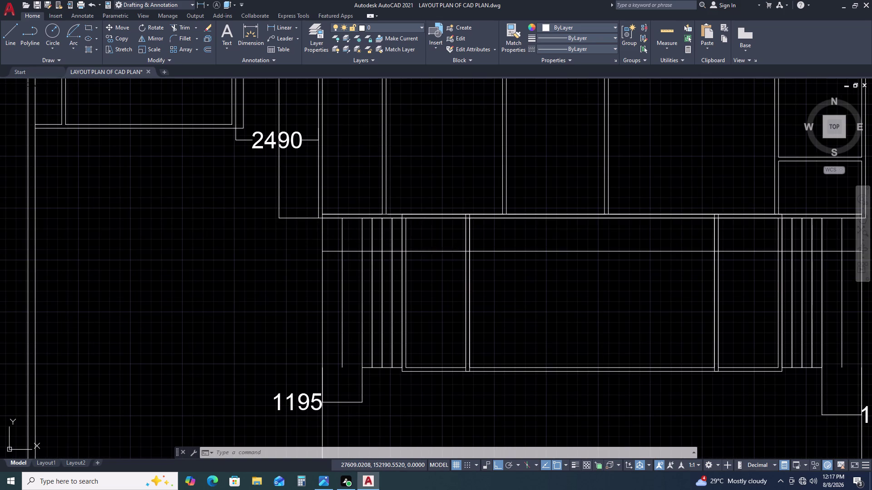
scroll(up, 3)
click(404, 226)
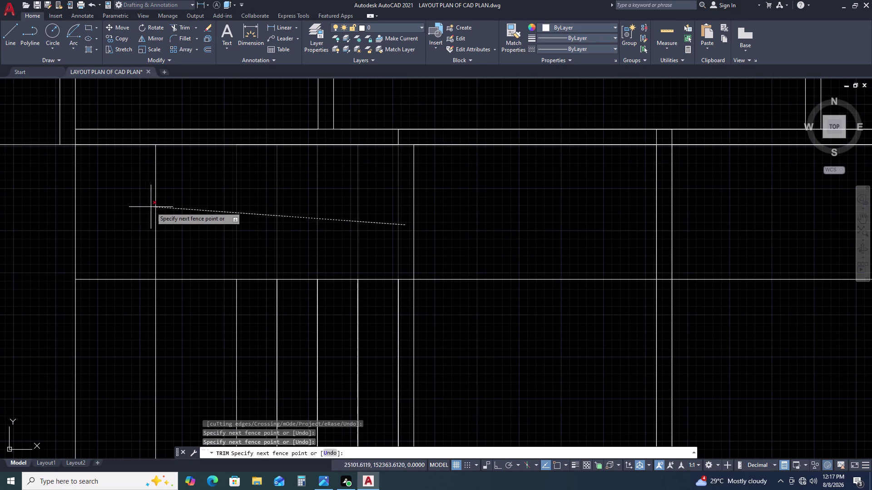
click(136, 207)
scroll(up, 3)
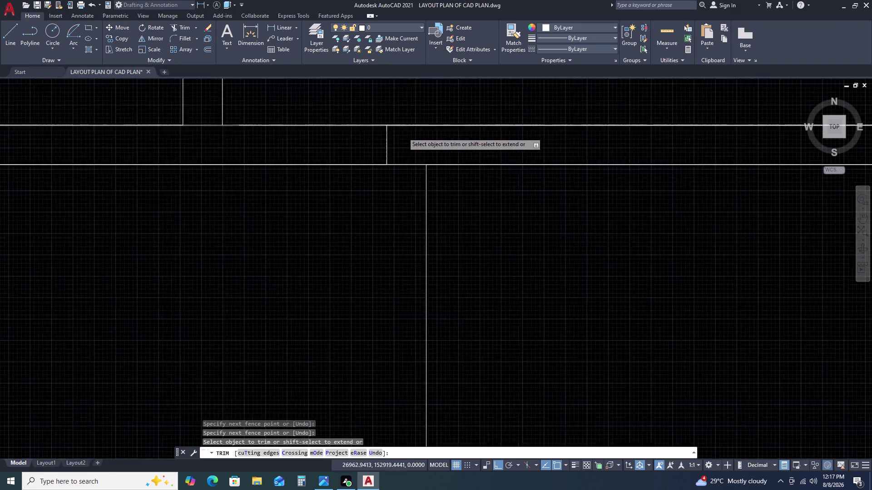
drag(395, 148, 365, 148)
click(276, 148)
scroll(down, 3)
scroll(up, 3)
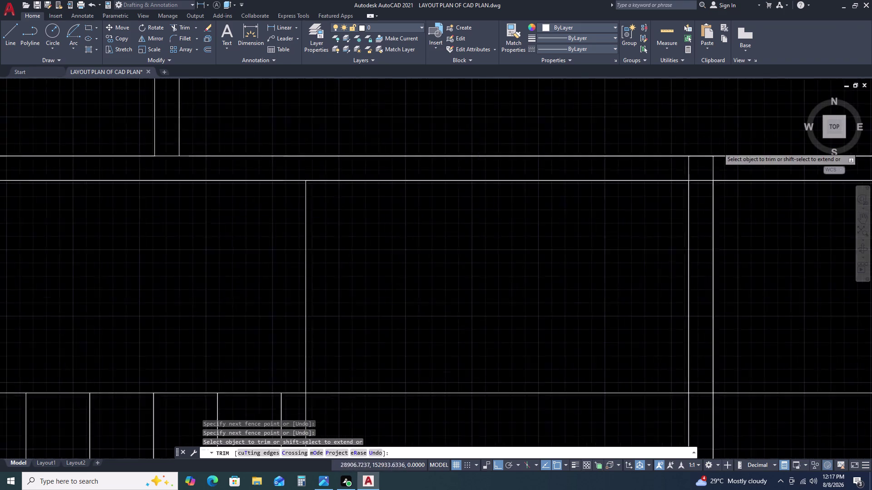
drag(729, 194, 687, 194)
click(514, 194)
Pan along the island and trim the right-side strip line ends.
scroll(down, 3)
middle_drag(715, 217, 414, 188)
scroll(down, 3)
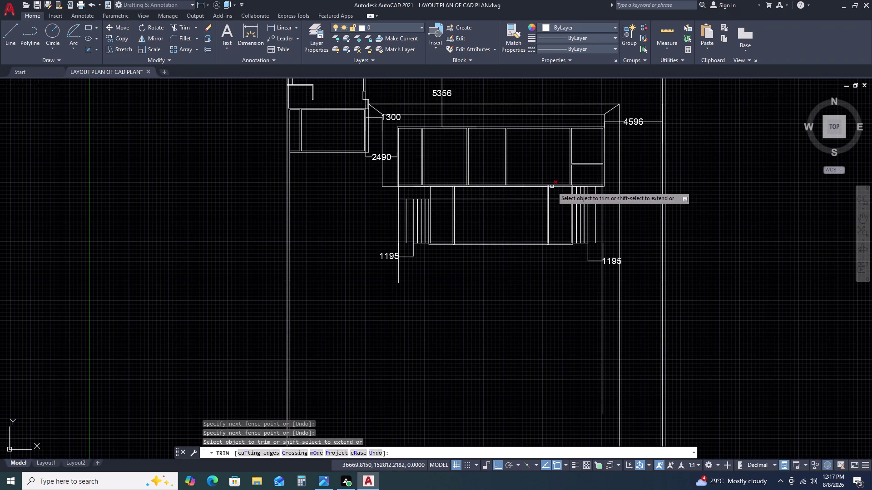
scroll(up, 3)
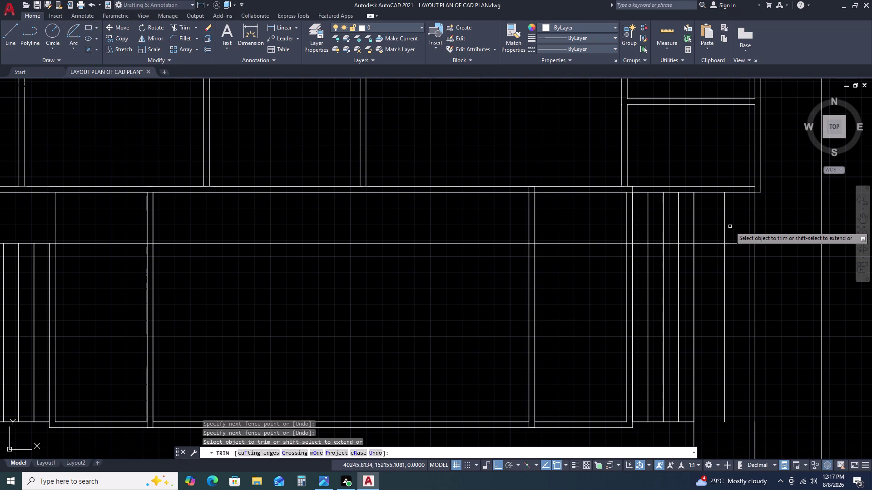
click(733, 218)
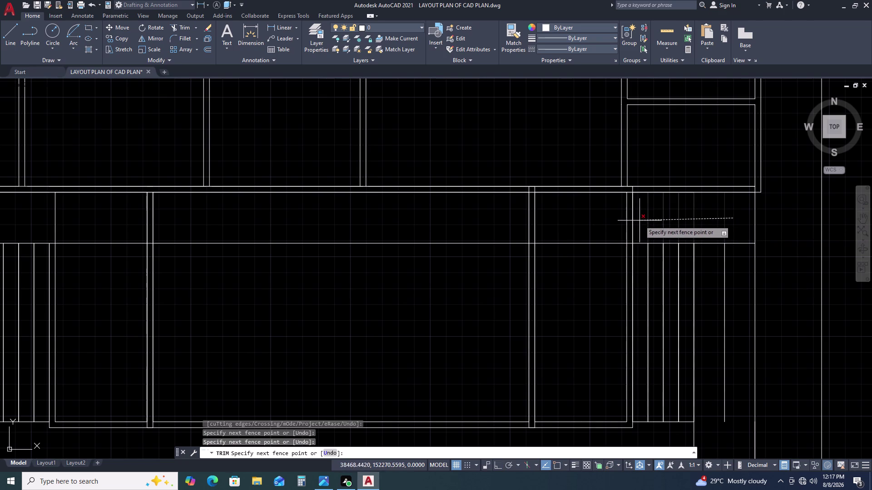
click(643, 220)
key(Escape)
Delete the leftover stray line beside the strips.
scroll(down, 3)
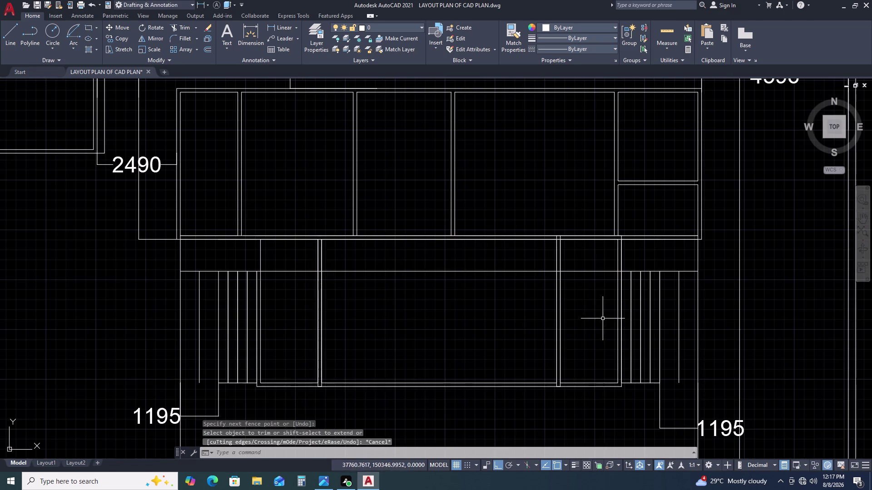
click(583, 236)
key(Delete)
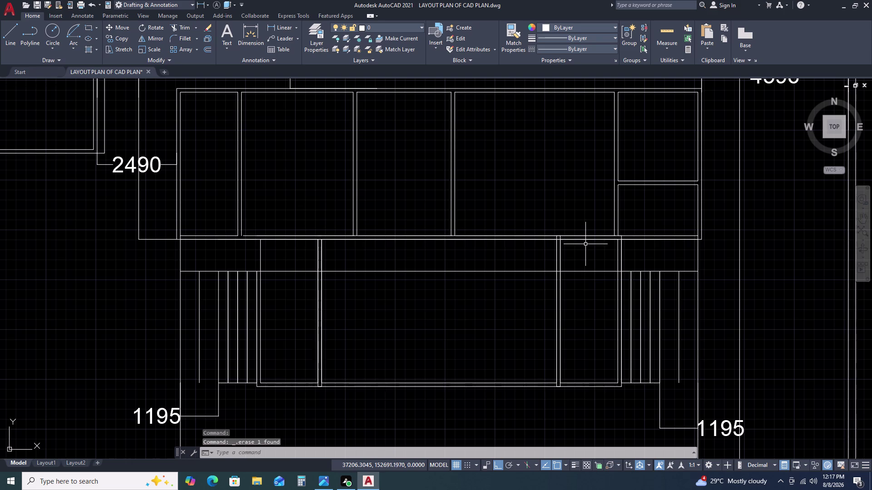
click(585, 239)
key(Delete)
Try polyline edits on two lines, cancel them, and view the whole kitchen plan.
double_click(444, 240)
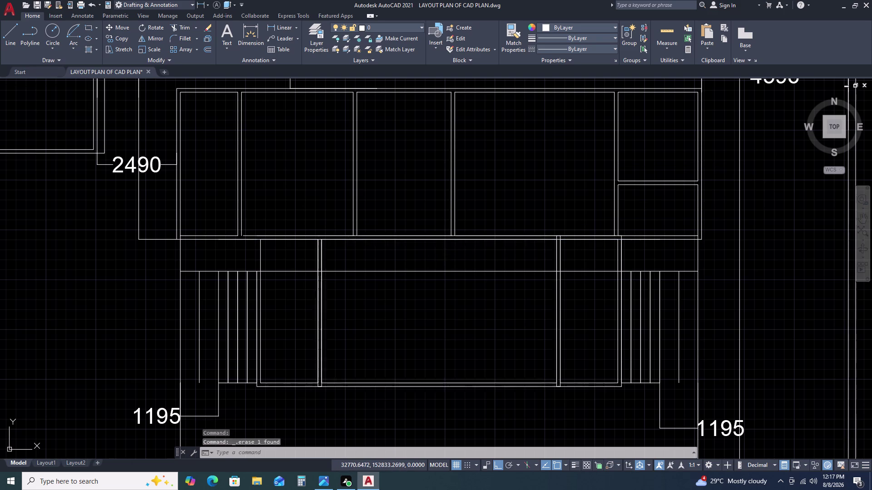
key(Escape)
double_click(561, 237)
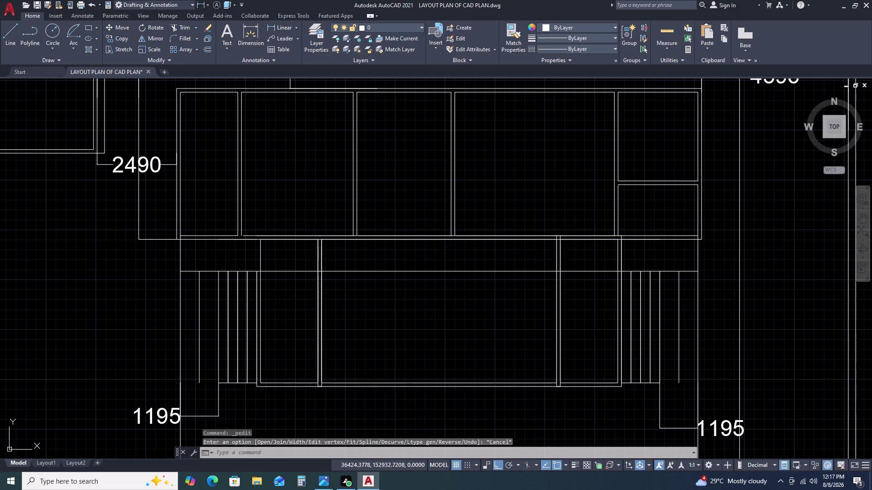
key(Escape)
click(541, 234)
key(Escape)
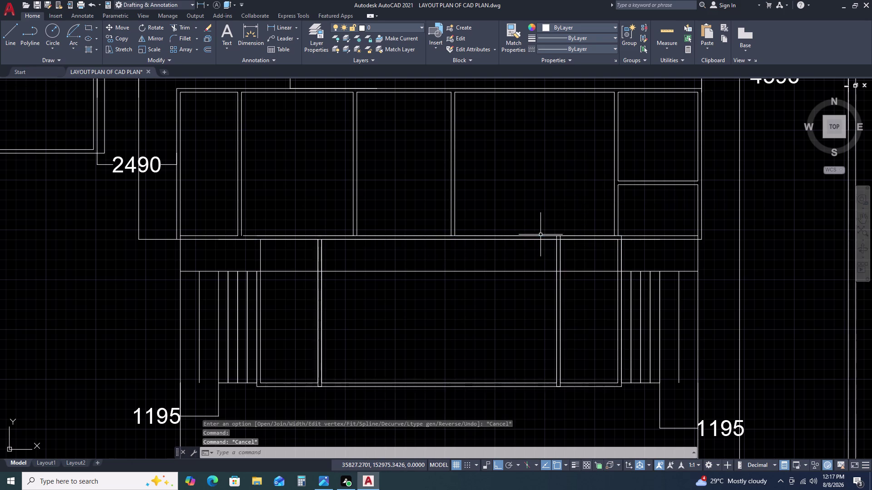
scroll(down, 3)
middle_drag(543, 334, 544, 279)
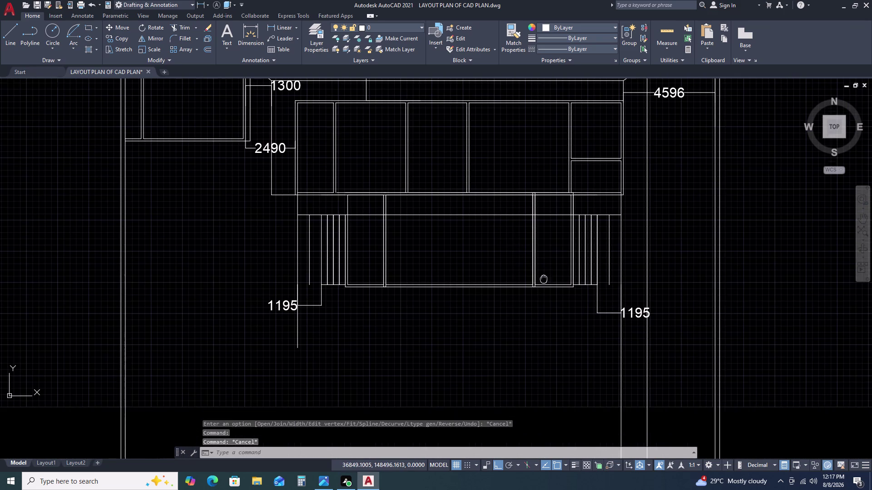
scroll(down, 3)
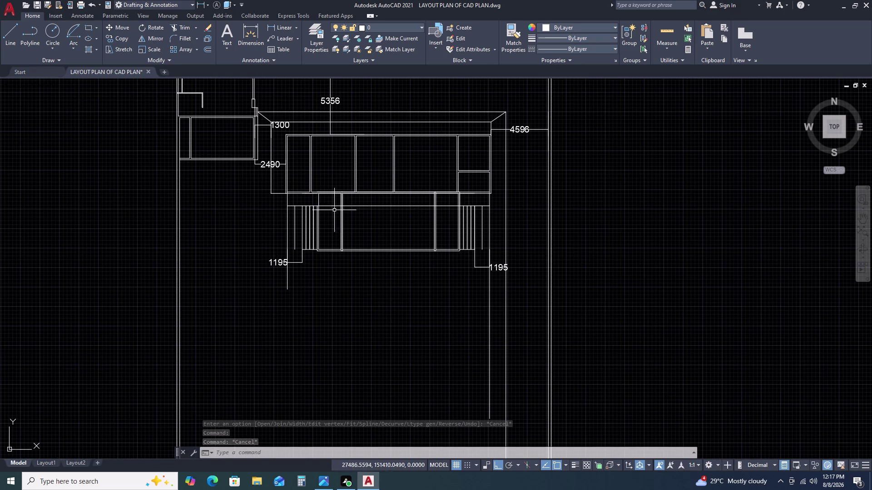
Delete the small 2490 dimension beside the counter.
click(353, 121)
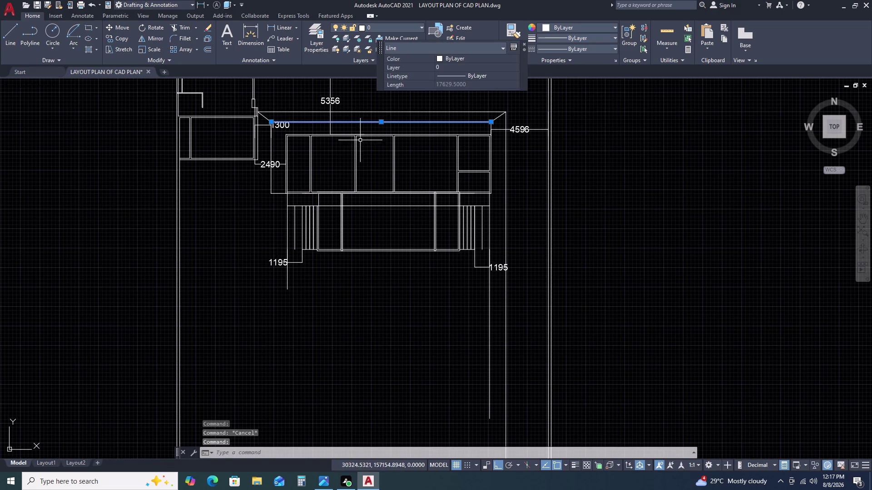
key(Escape)
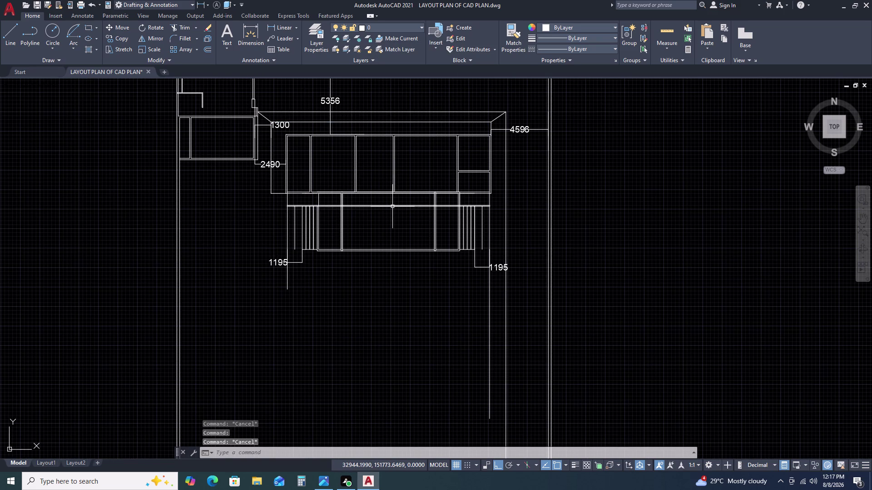
click(392, 206)
key(Escape)
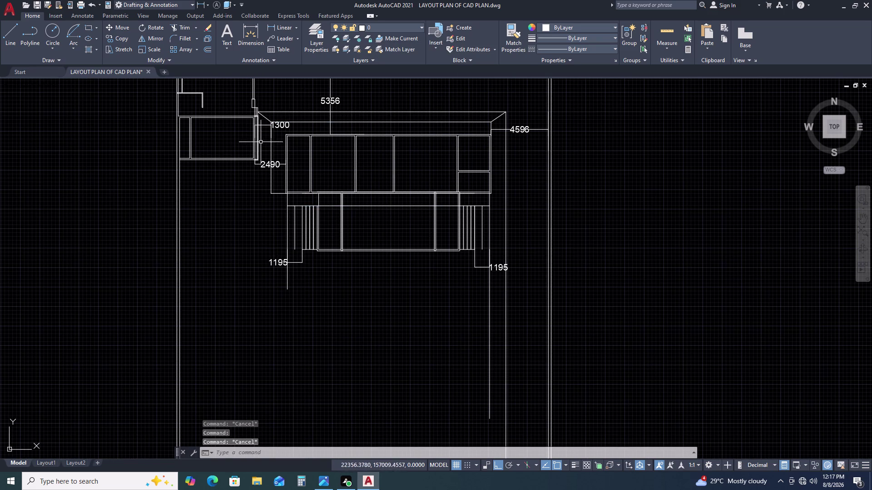
click(268, 150)
key(Escape)
click(261, 164)
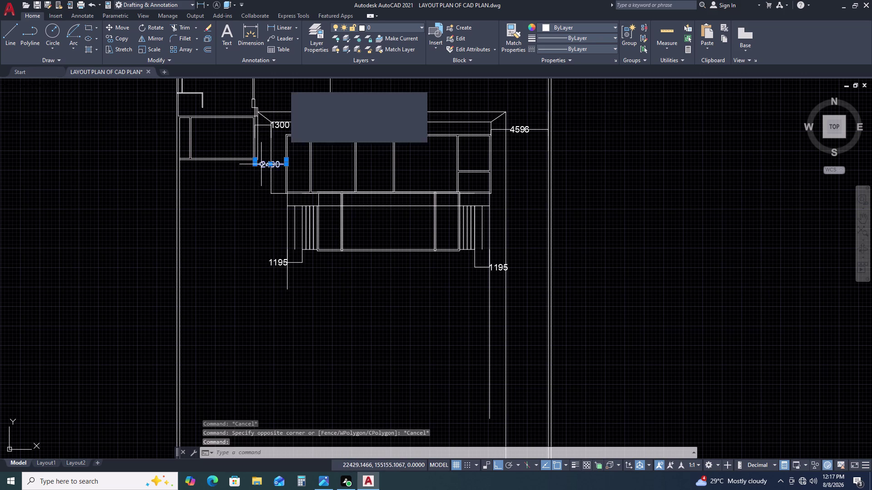
key(Delete)
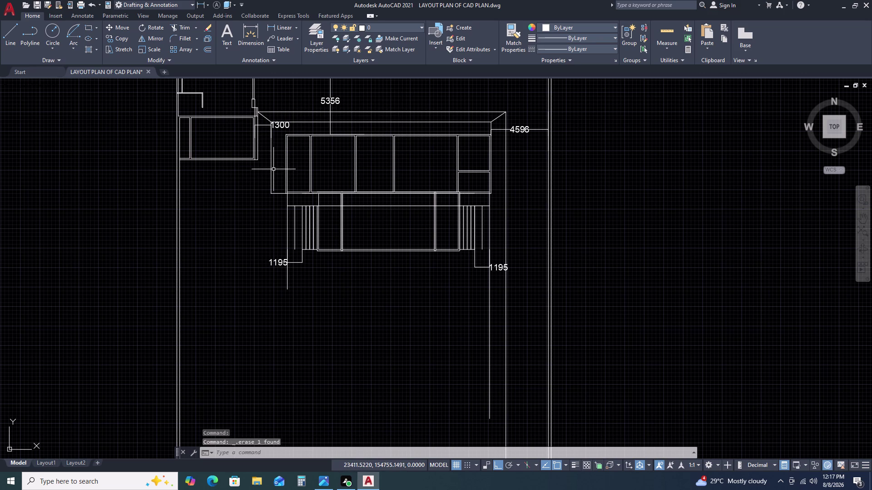
Grip-stretch the vertical line left of the counter 1000 further down.
click(274, 169)
click(270, 174)
click(268, 194)
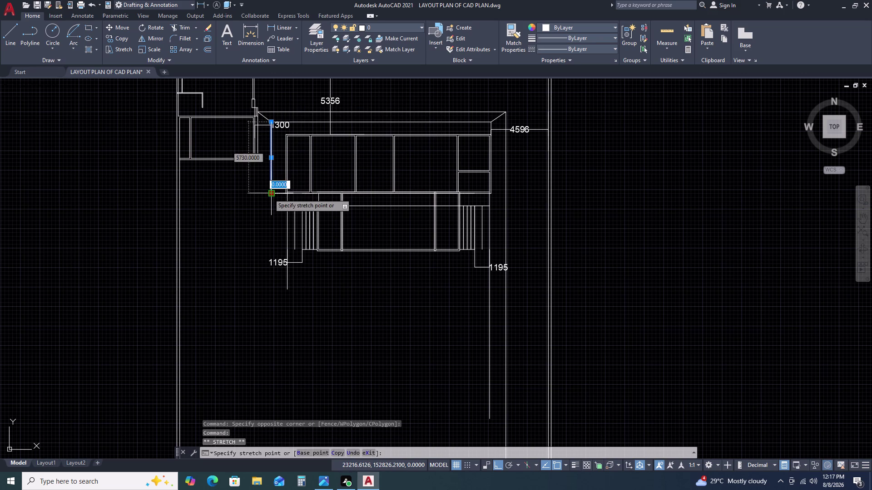
text(10)
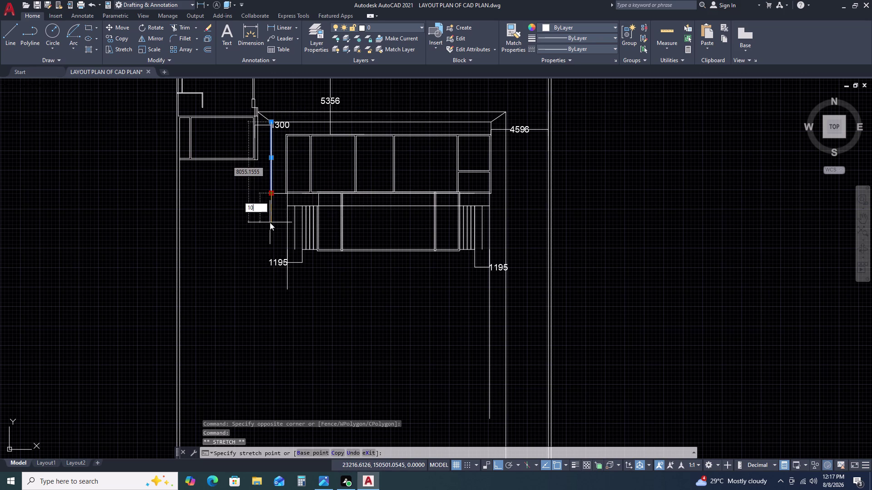
text(00)
key(space)
scroll(up, 3)
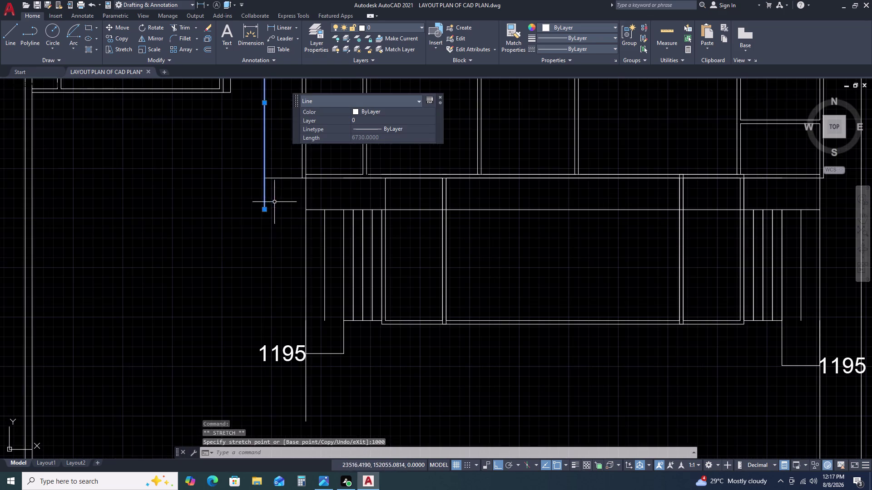
key(Escape)
Start extending two strip lines with EXTEND, then cancel it.
key(e)
key(x)
key(space)
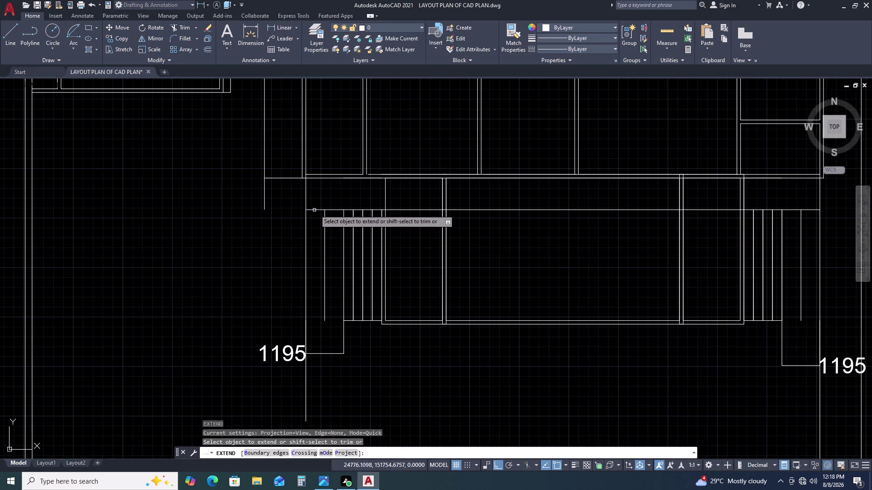
click(315, 208)
scroll(down, 3)
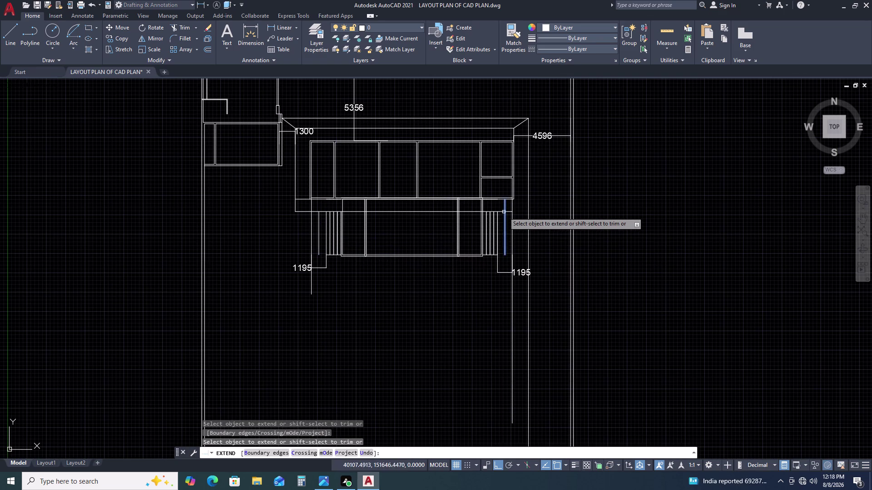
click(510, 211)
key(Escape)
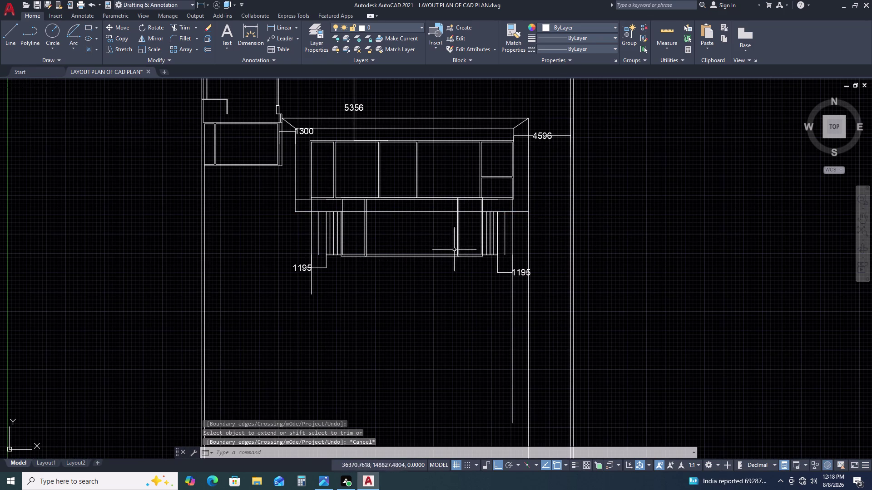
Delete the left and right 1195 dimensions beside the island.
middle_drag(487, 247, 474, 206)
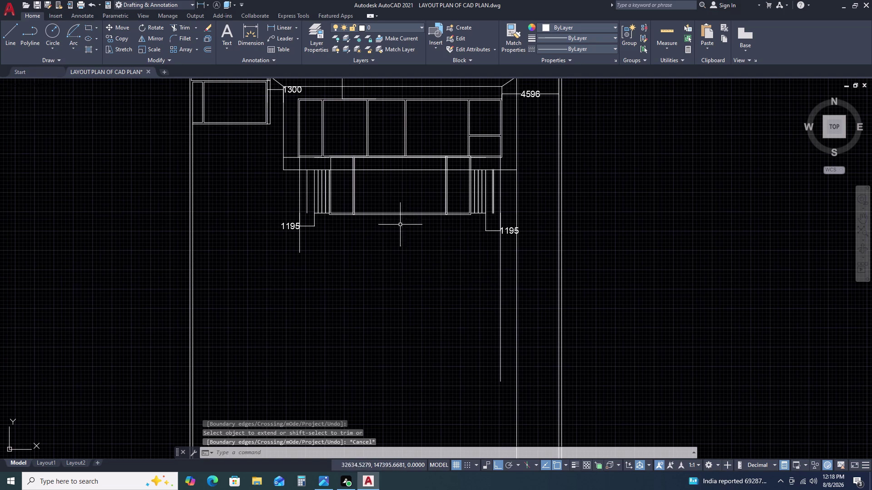
click(309, 224)
click(308, 233)
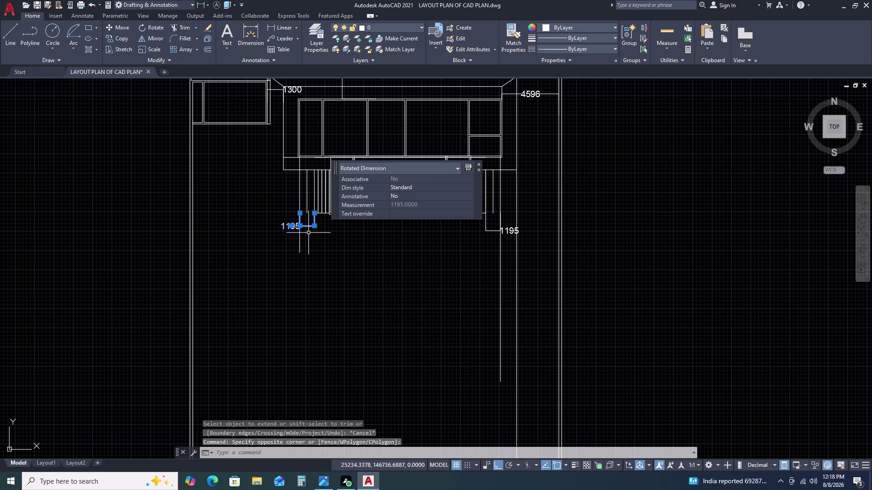
key(Delete)
click(497, 225)
double_click(476, 238)
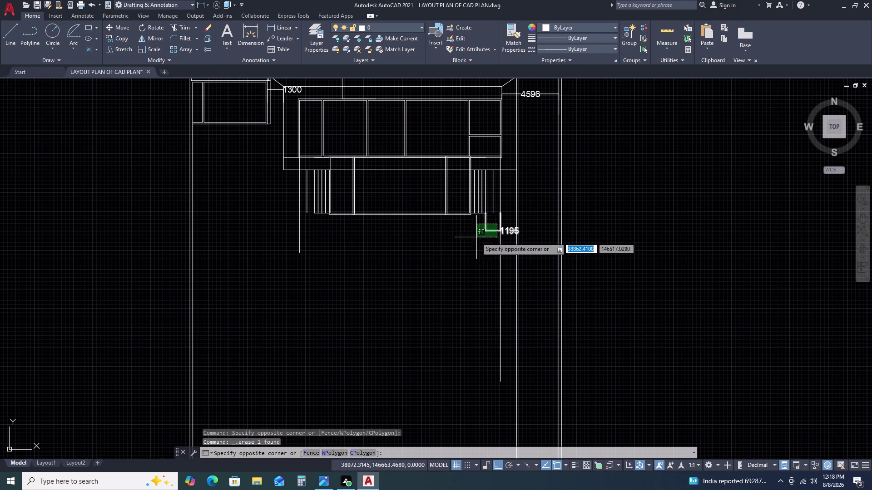
key(Delete)
key(Delete)
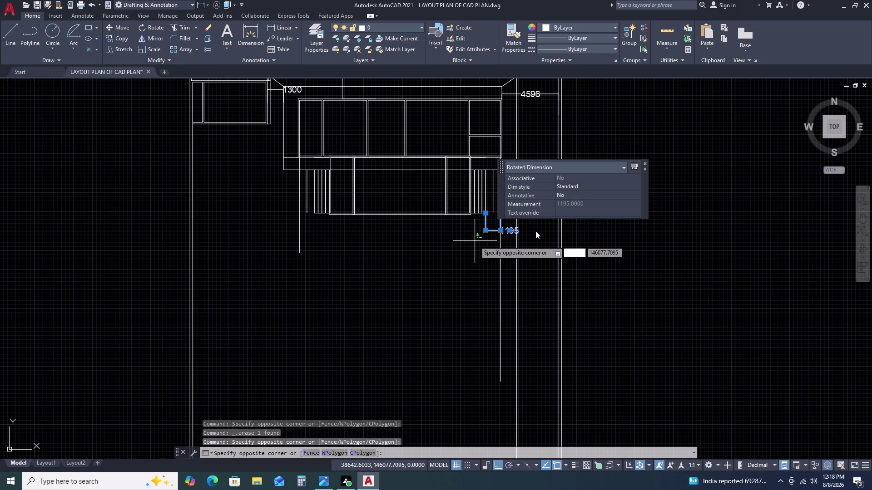
key(Escape)
key(Delete)
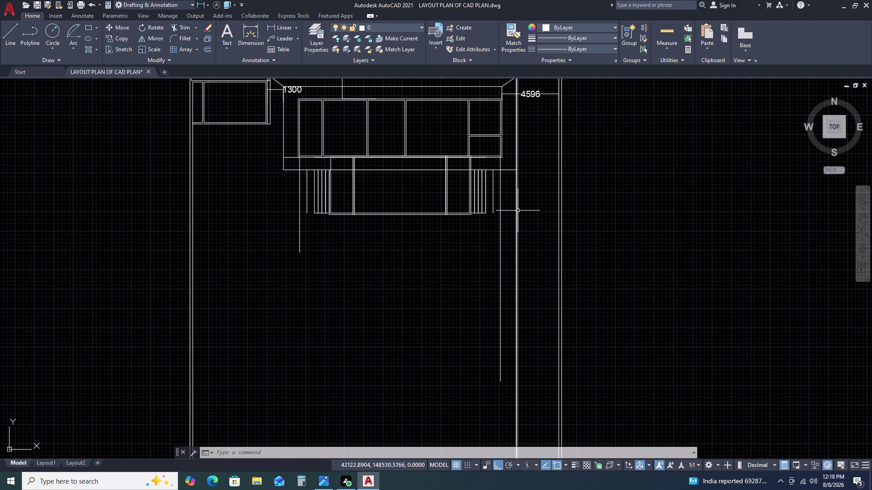
Start and cancel a line, then inspect the strip's short bottom line.
scroll(up, 3)
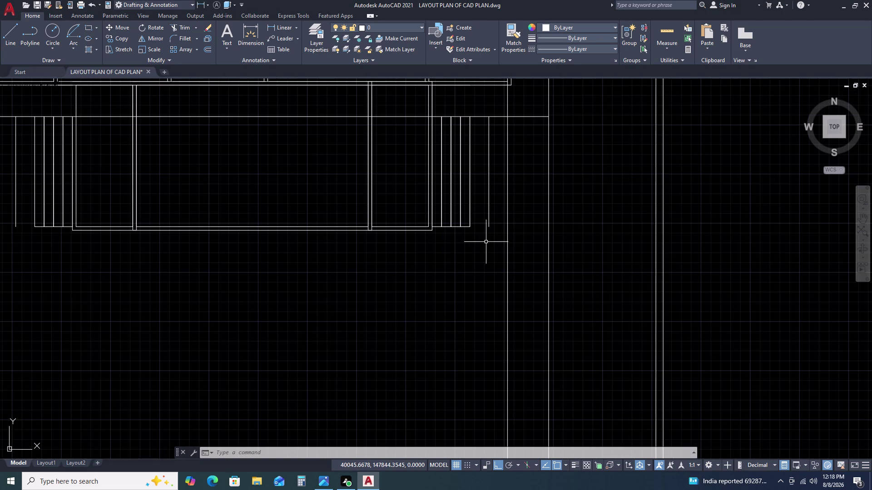
text(L)
key(space)
key(Escape)
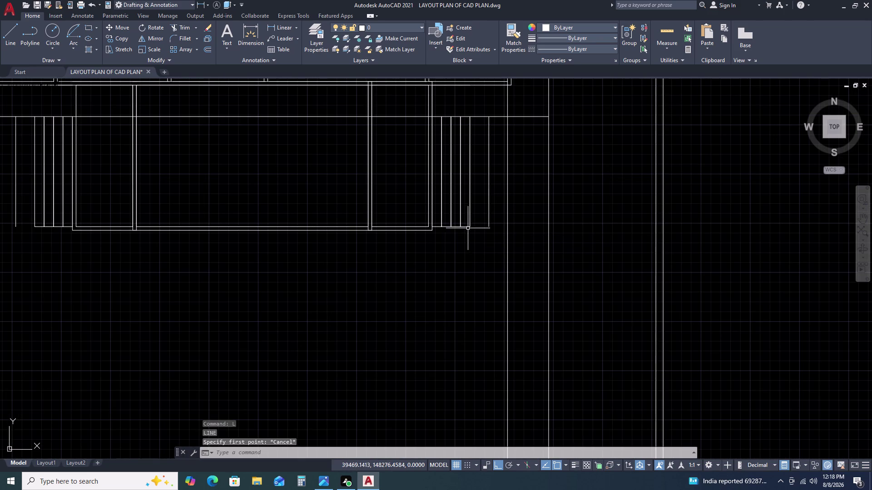
click(467, 227)
scroll(up, 3)
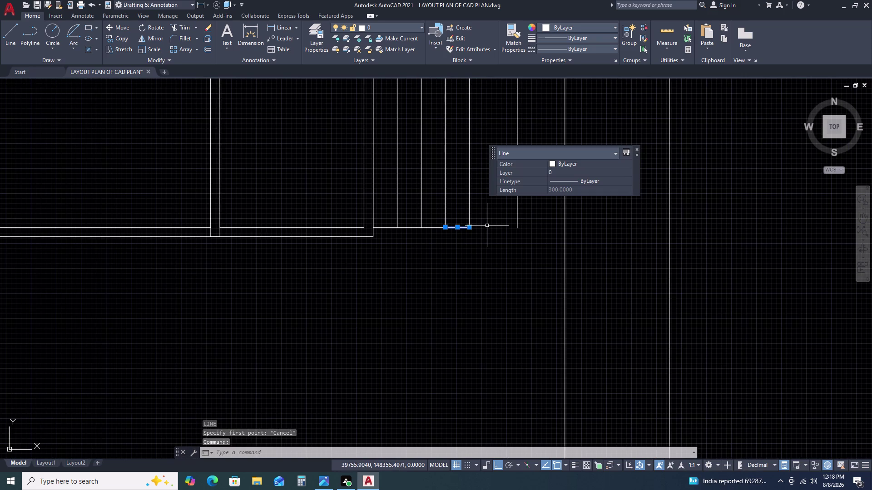
key(Escape)
Draw a short horizontal line rightward from the strip's lower corner.
text(L)
key(space)
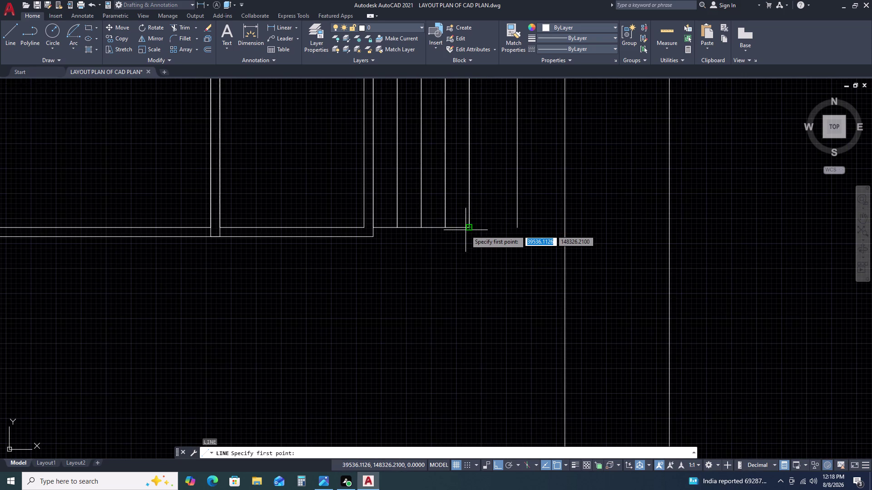
click(470, 229)
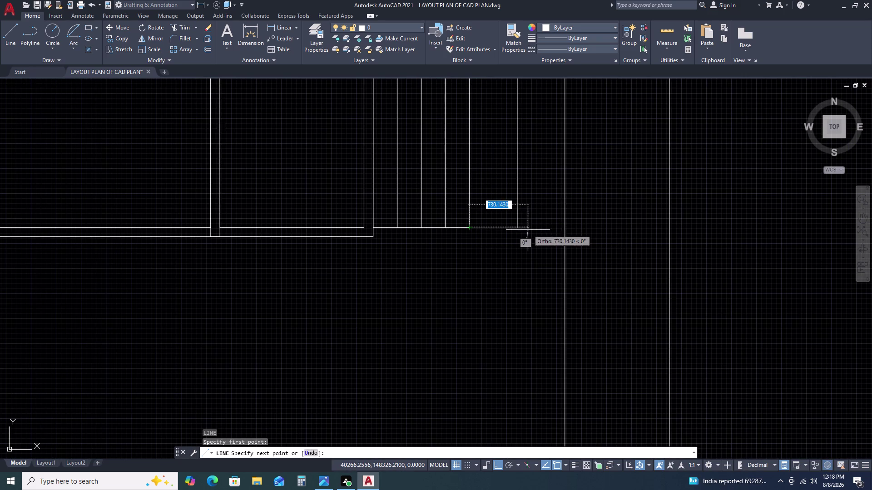
click(516, 230)
key(Escape)
Draw a matching horizontal line at the left strip's corner and begin a trim fence.
scroll(down, 3)
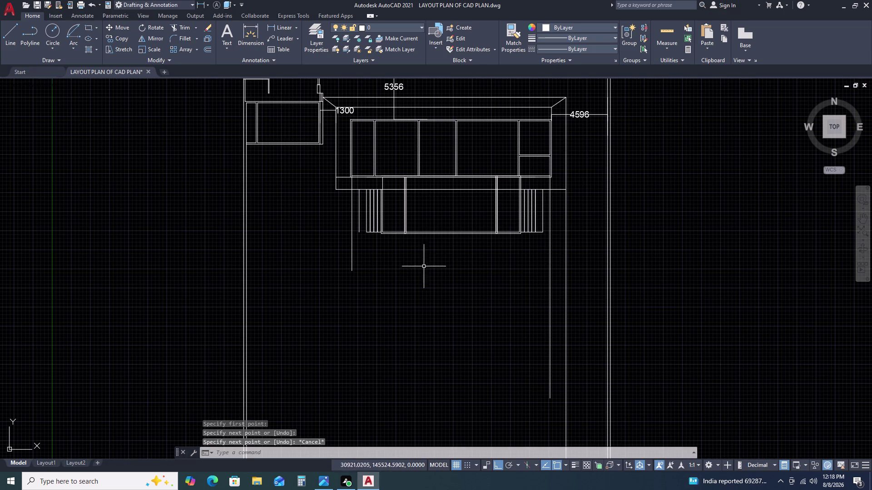
key(space)
scroll(up, 3)
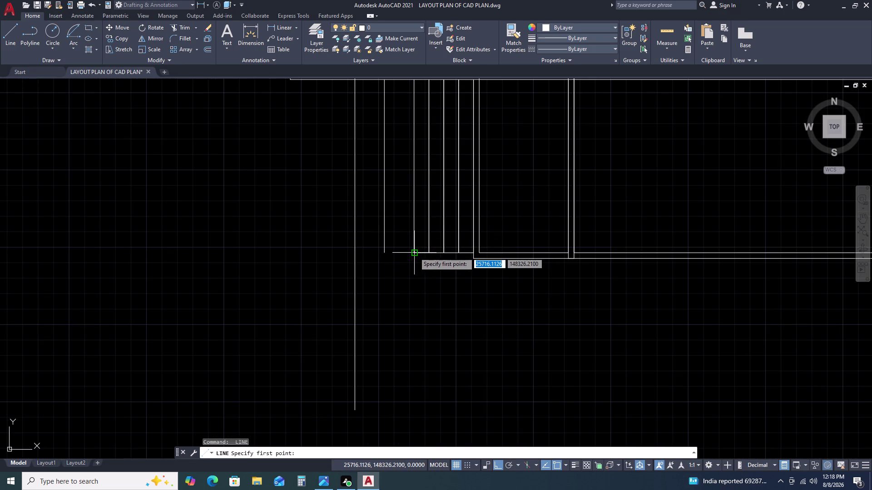
click(414, 253)
double_click(385, 252)
key(Escape)
scroll(down, 3)
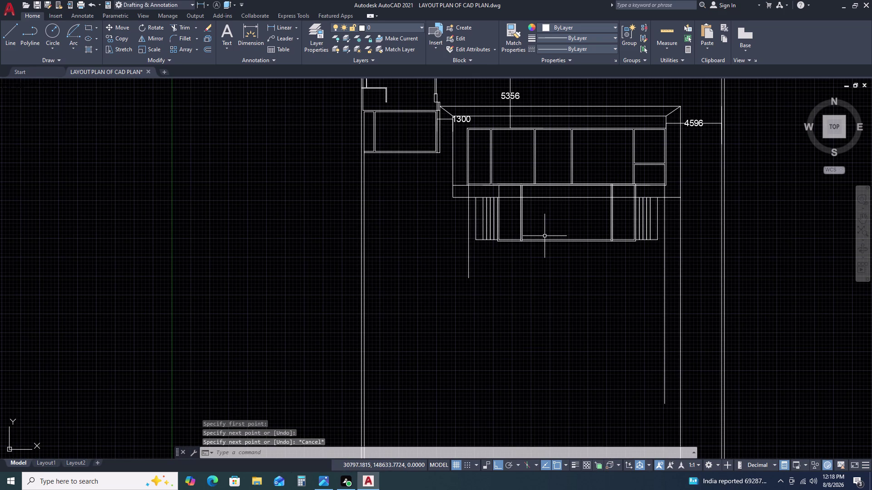
scroll(up, 3)
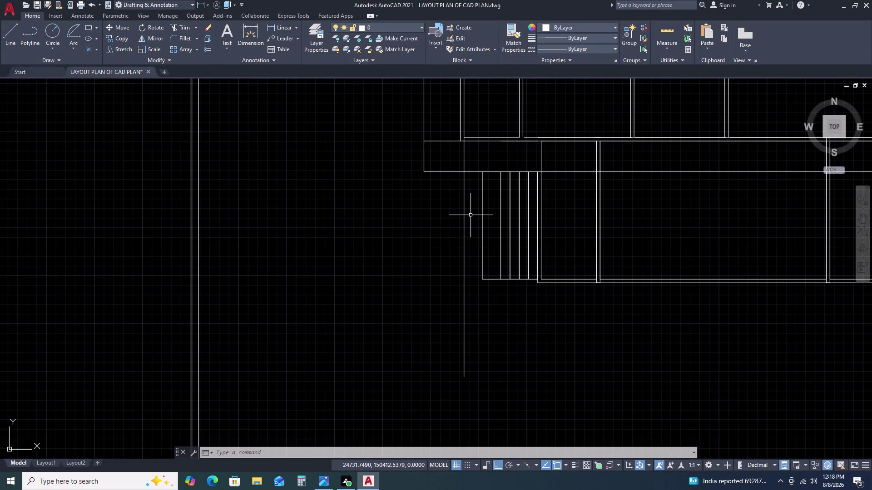
text(TR)
key(space)
click(470, 215)
Fence-trim the overhanging line ends below the strips, then select the 18819.5 front line.
click(431, 221)
scroll(down, 3)
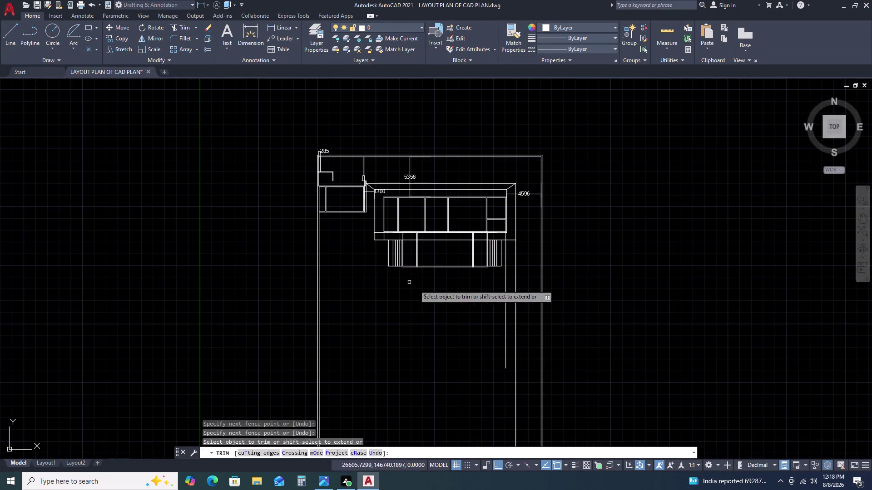
scroll(up, 3)
click(524, 220)
click(485, 277)
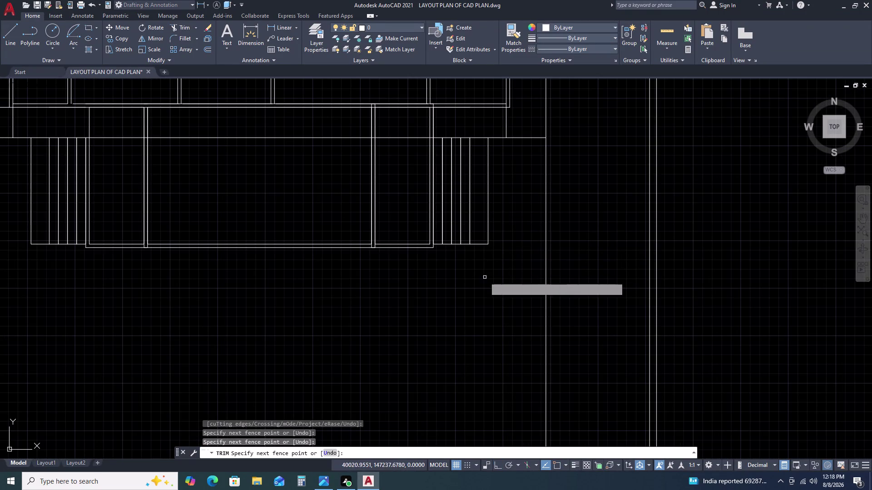
scroll(down, 3)
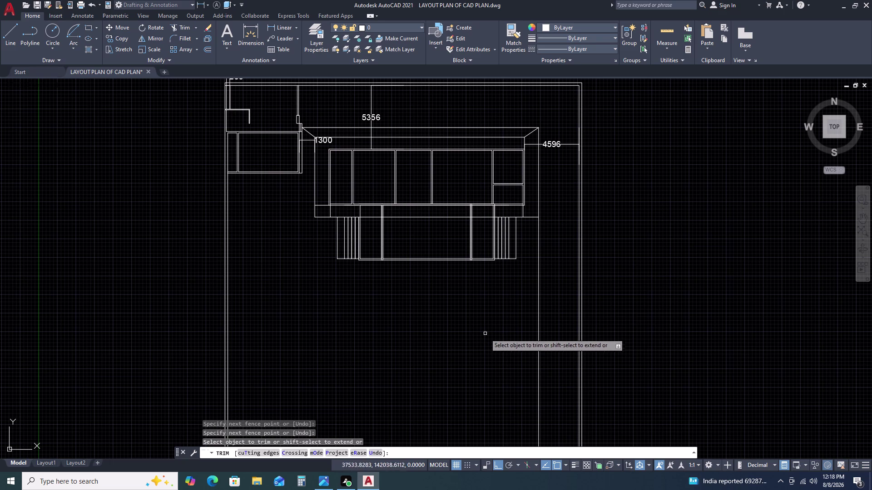
click(549, 290)
double_click(527, 307)
key(Escape)
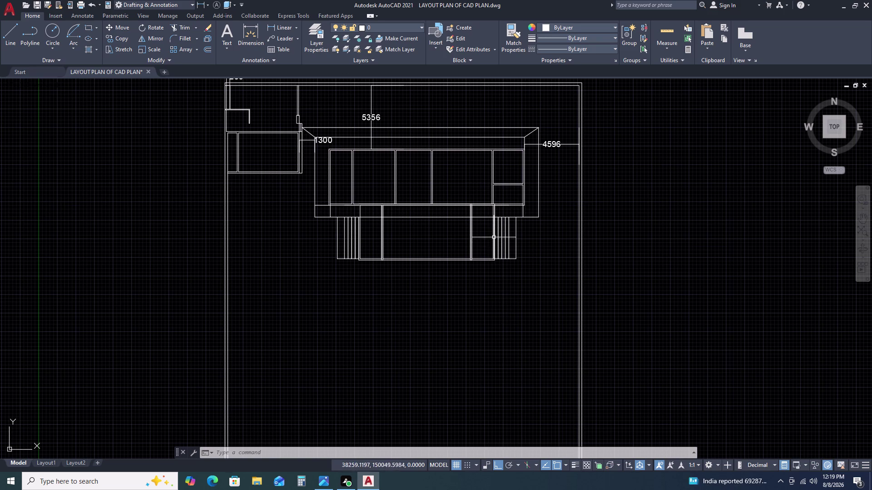
scroll(up, 3)
click(507, 224)
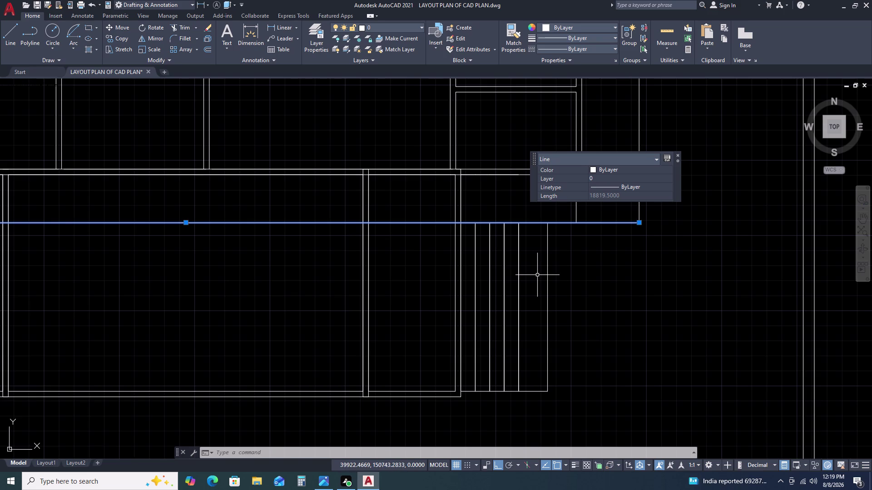
Delete the long horizontal line across the island.
key(Escape)
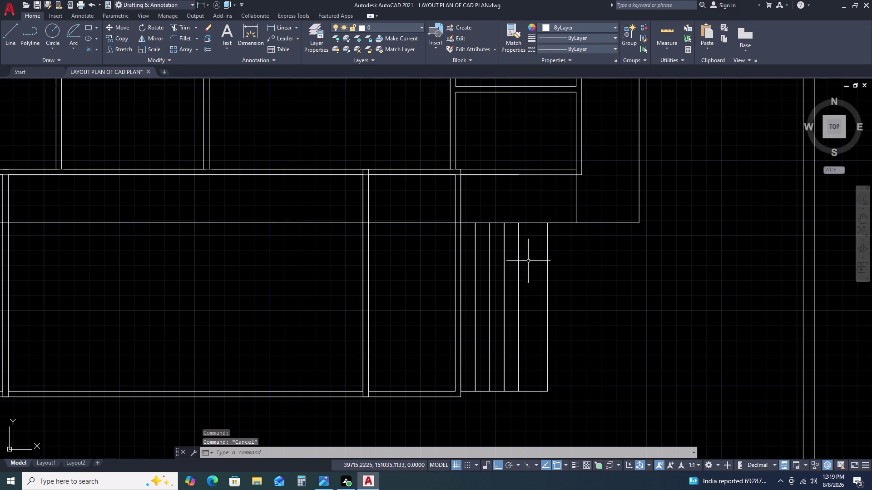
scroll(down, 3)
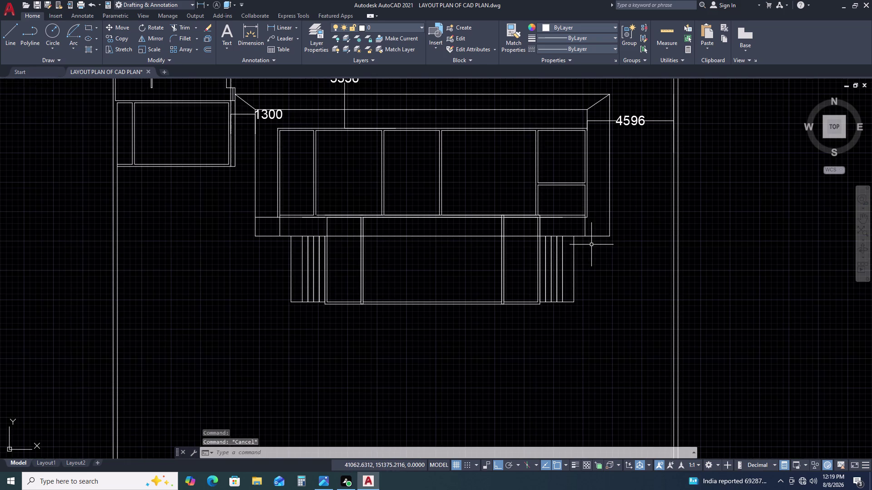
double_click(422, 235)
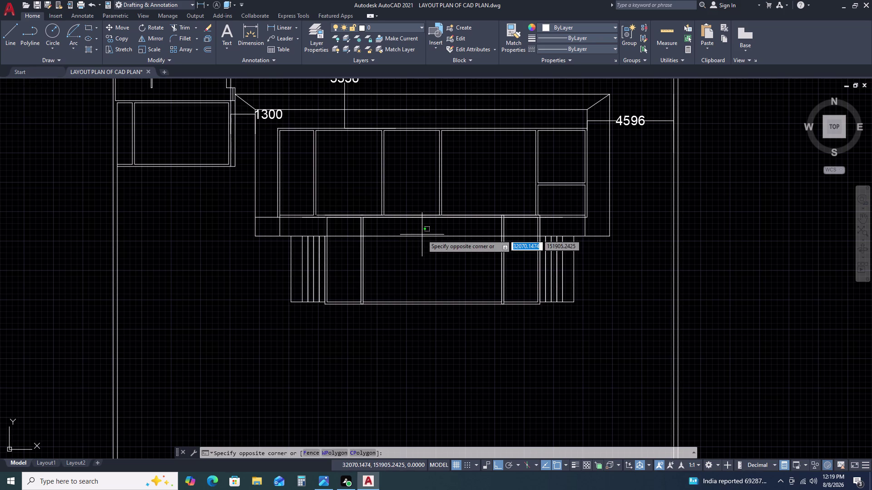
double_click(420, 238)
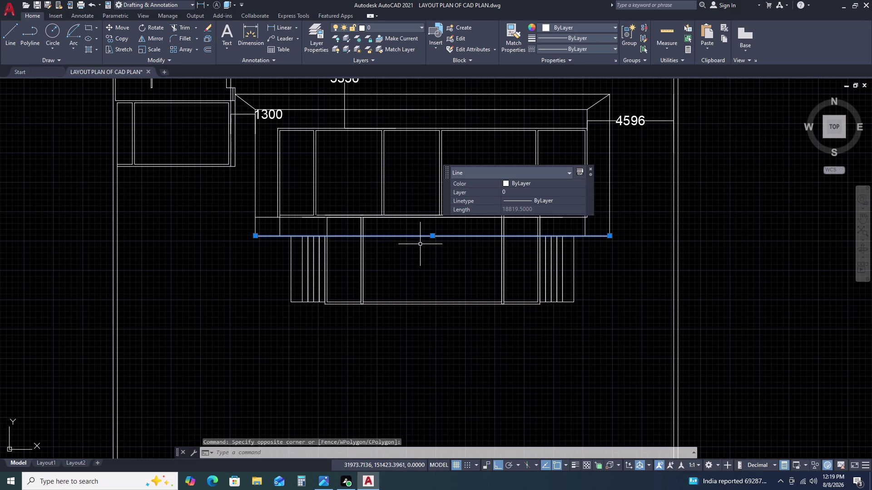
key(Delete)
Begin a line at a strip's top corner, abandon it, and pan toward the right strip.
scroll(down, 3)
scroll(up, 3)
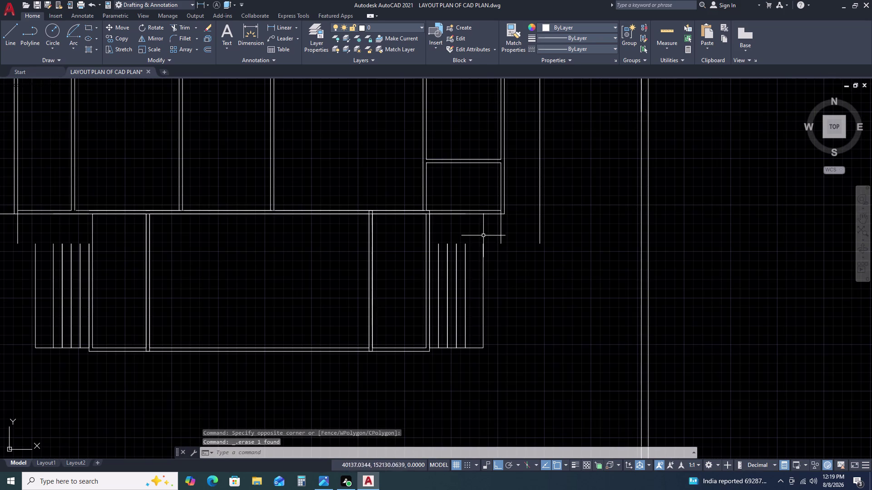
text(L)
key(space)
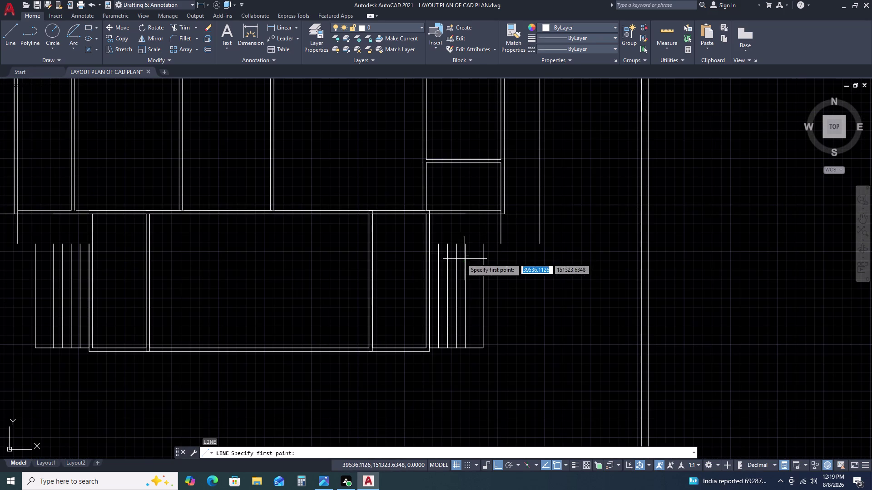
click(483, 244)
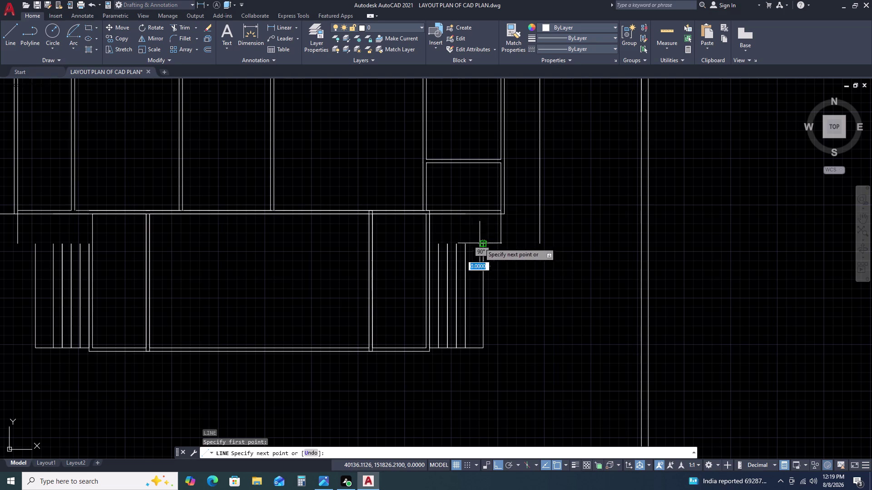
scroll(up, 3)
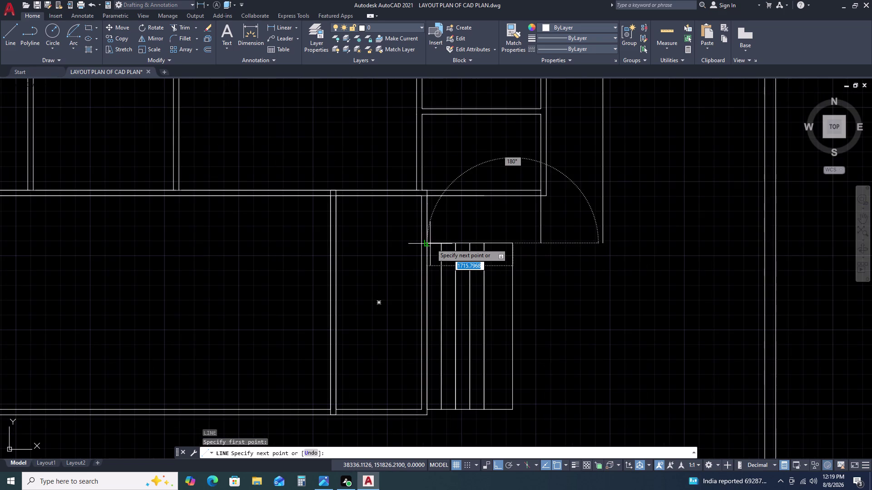
scroll(up, 3)
click(418, 241)
key(Escape)
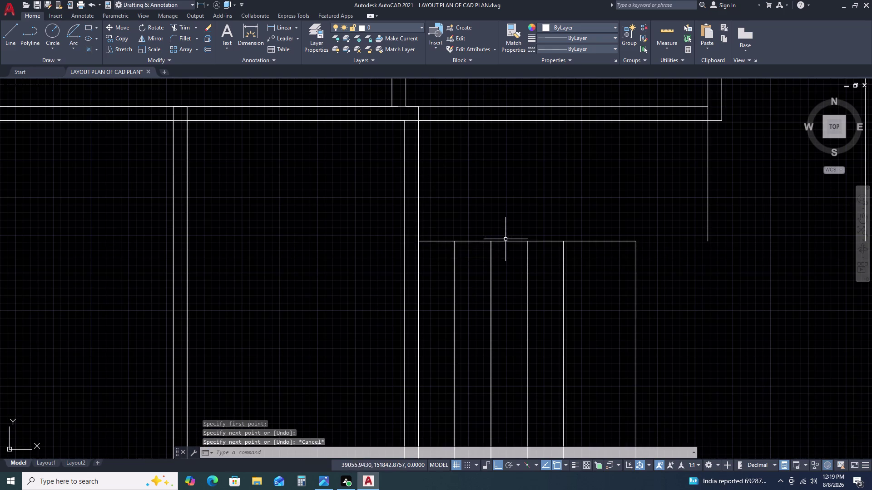
scroll(down, 3)
middle_drag(513, 247, 451, 246)
Draw a line from the right strip's top edge to the counter edge.
key(space)
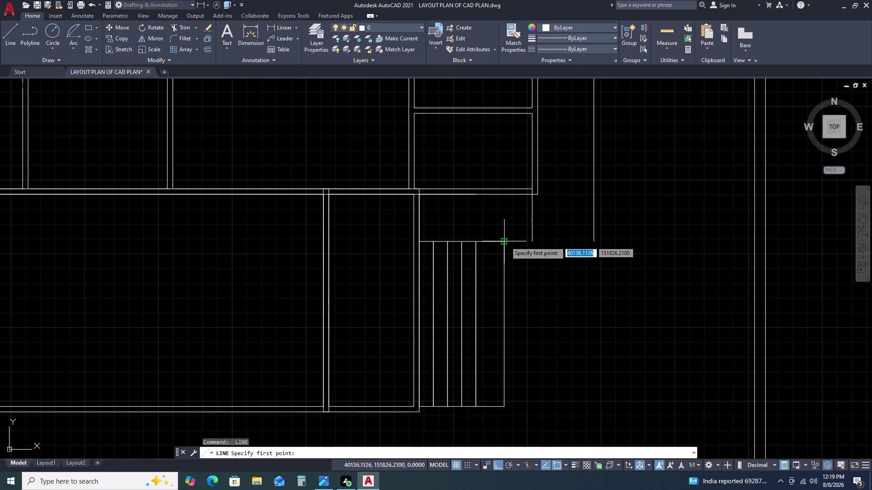
click(505, 243)
double_click(596, 240)
key(space)
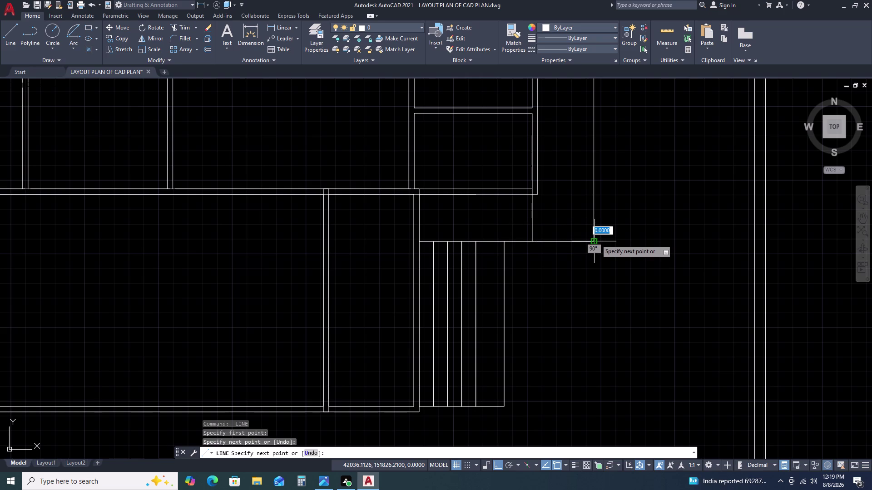
scroll(down, 3)
Draw a horizontal line across the left strip's top.
key(space)
scroll(up, 3)
scroll(up, 3)
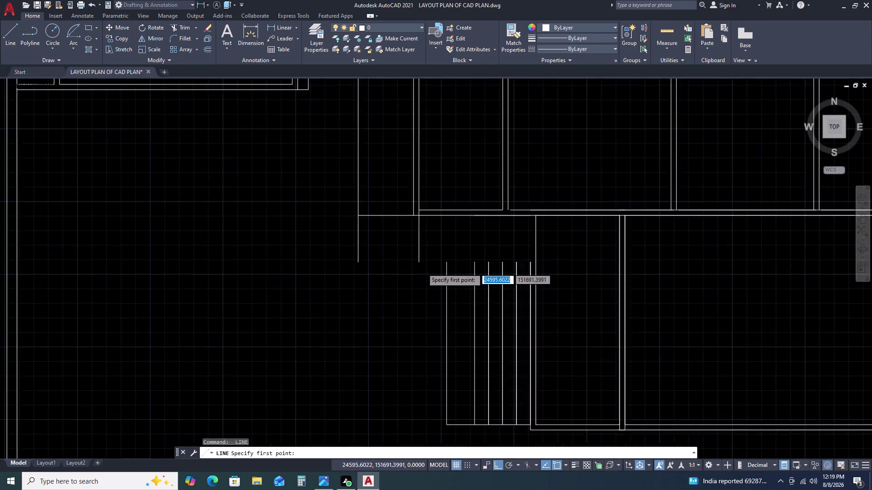
scroll(up, 3)
click(415, 258)
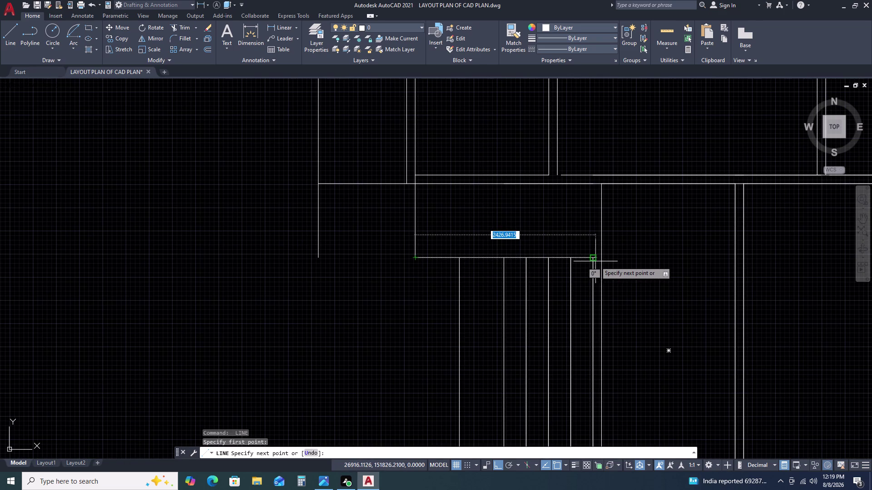
double_click(594, 261)
key(Escape)
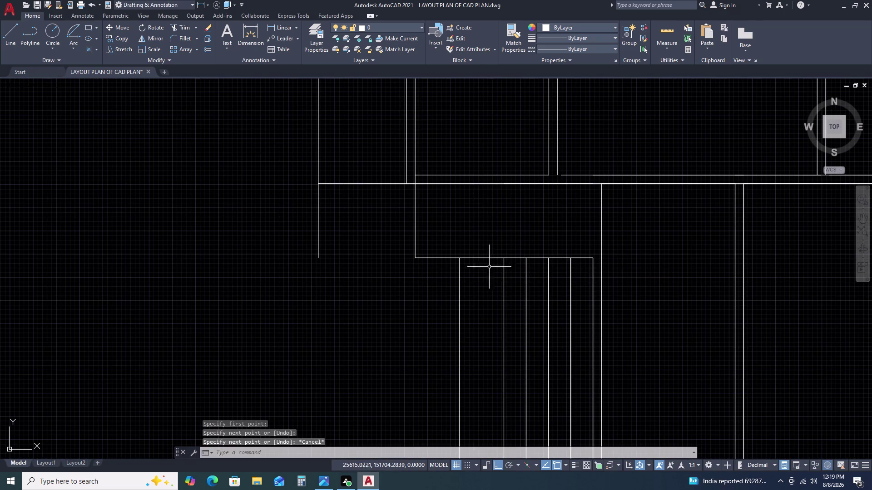
Extend a line from the left strip's top corner left to the counter edge.
key(space)
click(414, 257)
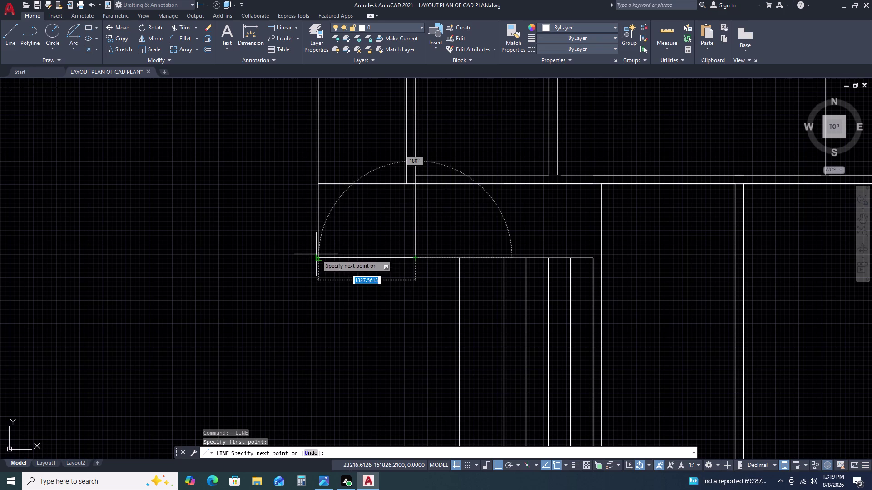
click(318, 256)
key(Escape)
scroll(down, 3)
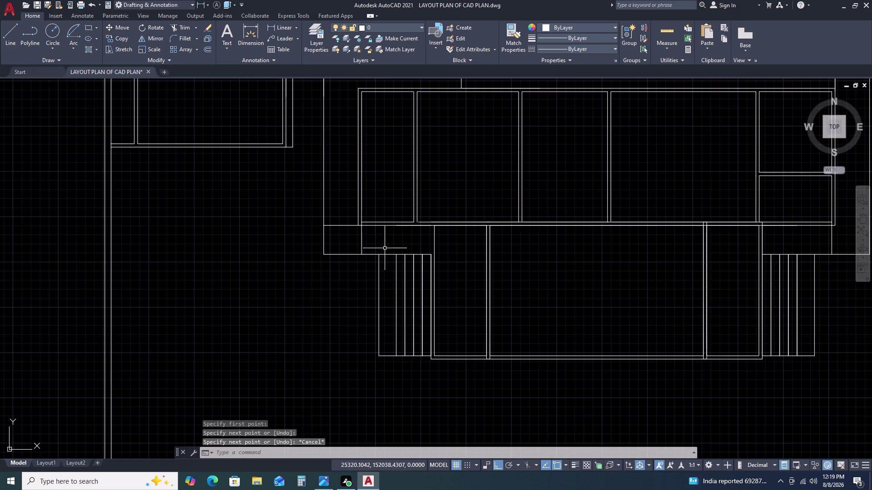
scroll(up, 3)
text(TR)
key(space)
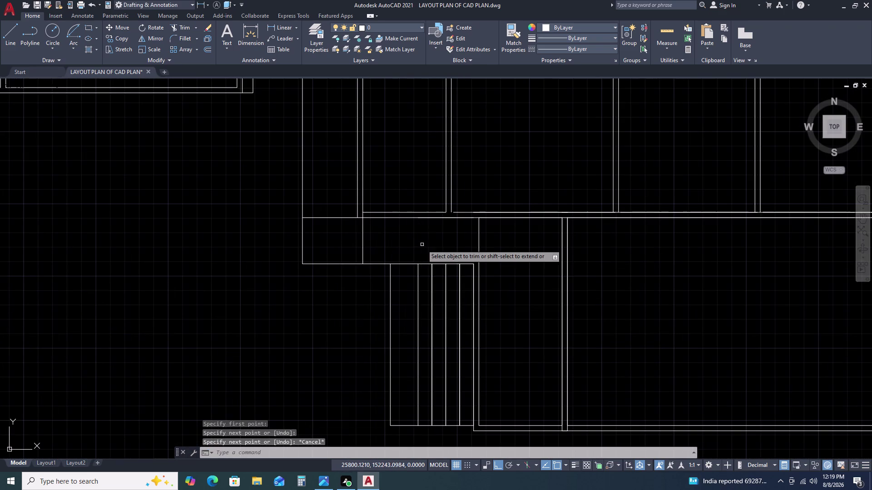
Trim the excess line pieces between the counter and the island's left and right strips.
click(406, 242)
click(351, 242)
click(344, 202)
click(331, 239)
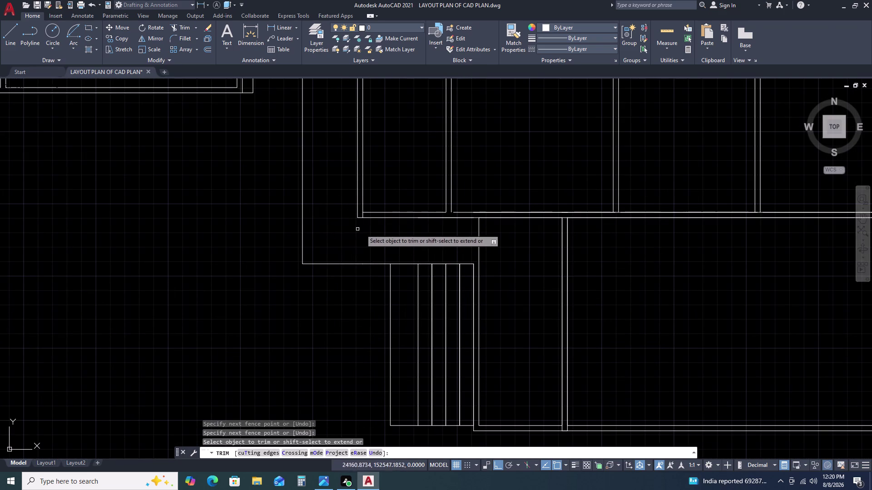
middle_drag(470, 317, 339, 243)
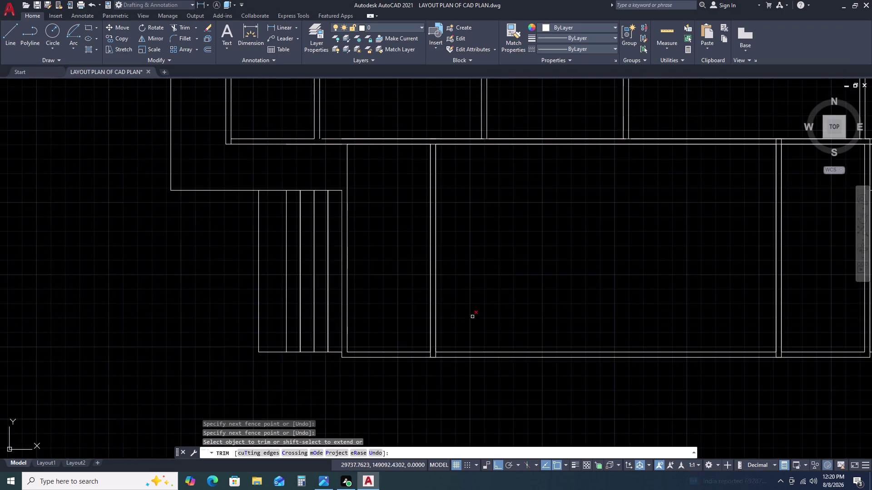
scroll(down, 3)
scroll(up, 3)
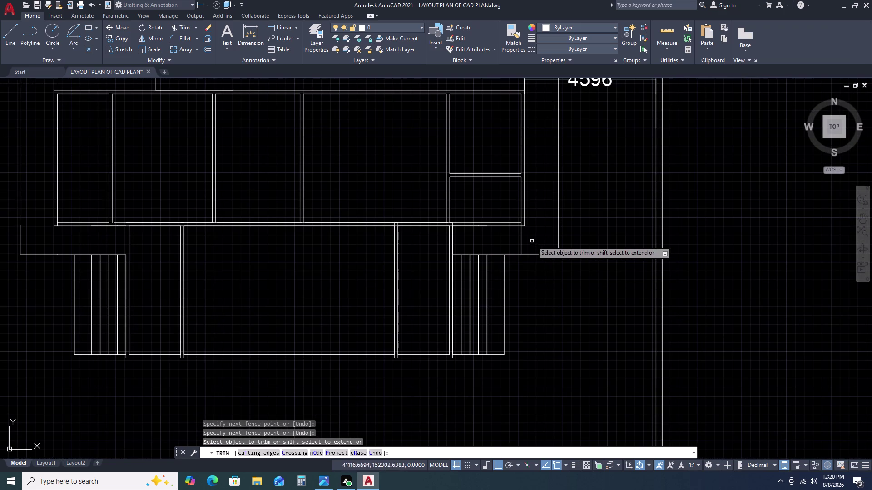
click(531, 240)
click(494, 240)
key(Escape)
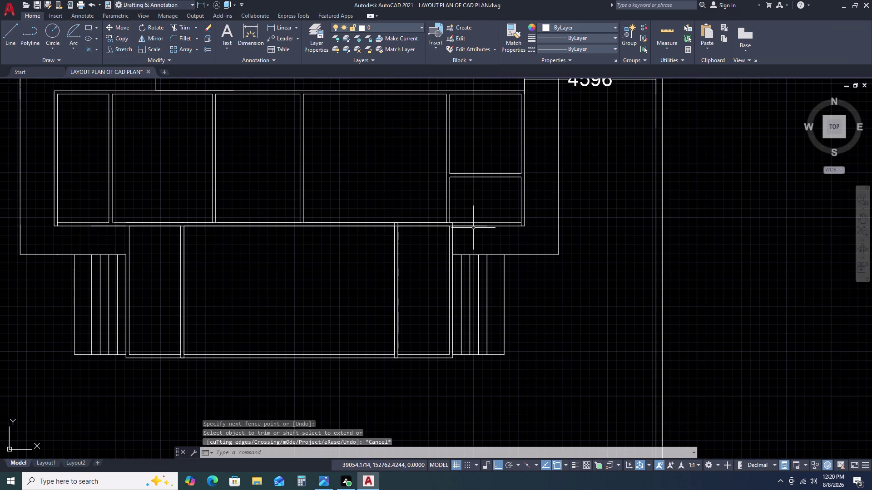
Erase the leftover short line fragments along the counter edge above the island.
click(474, 225)
key(Delete)
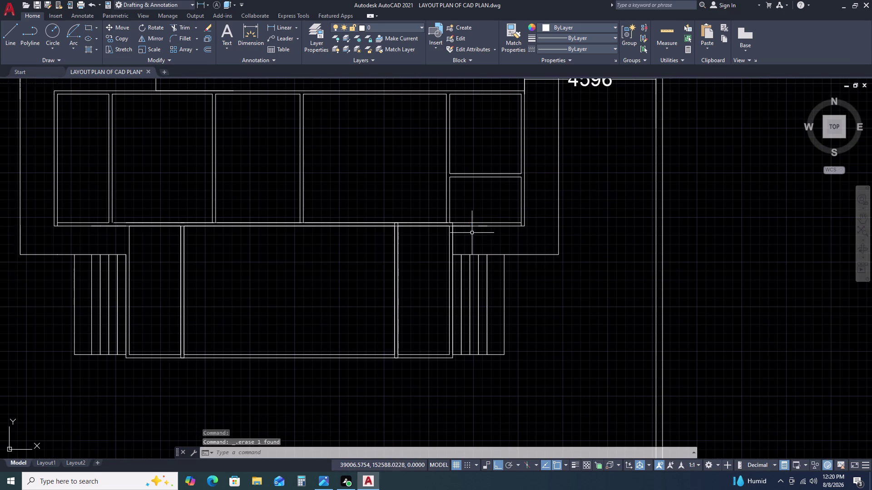
click(432, 210)
click(503, 232)
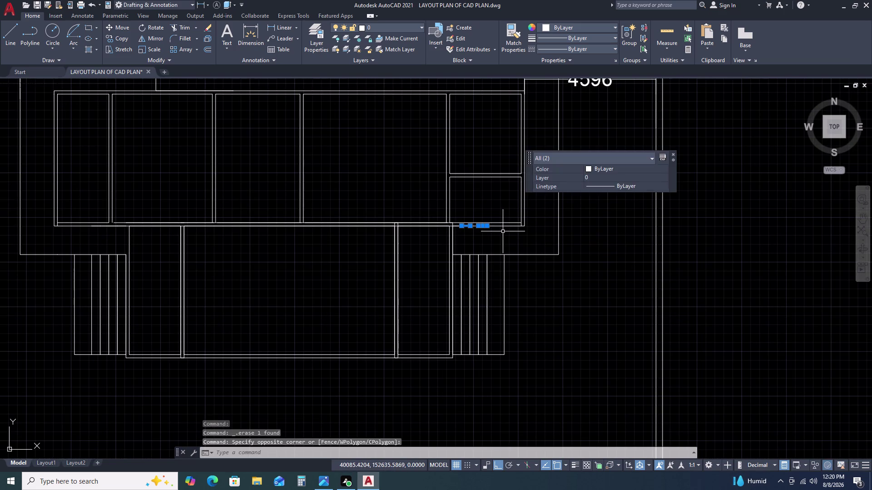
key(Delete)
drag(171, 209, 176, 210)
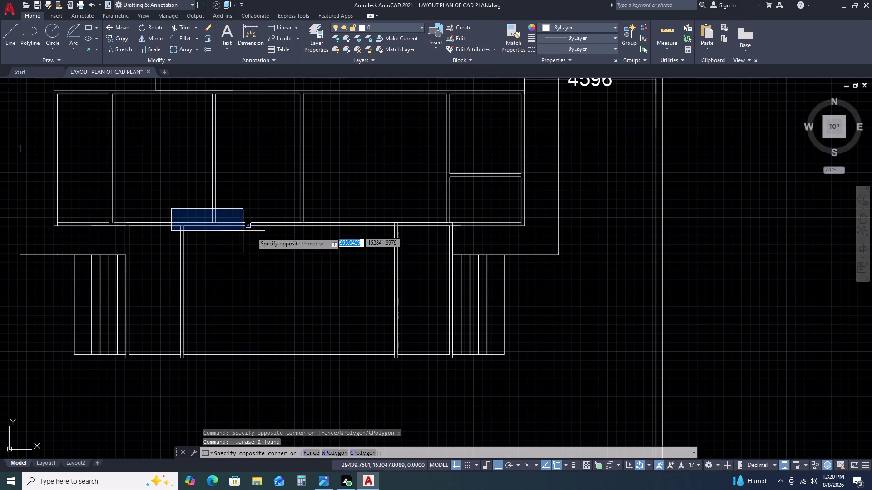
click(437, 240)
key(Delete)
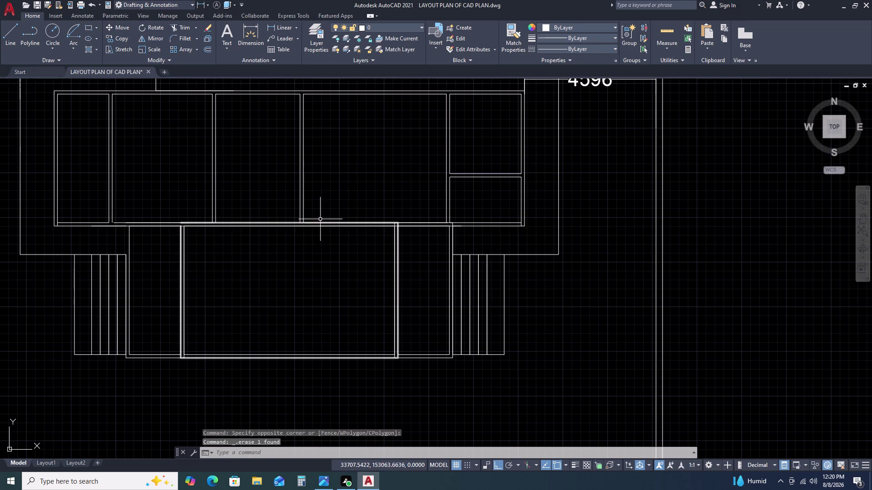
Pick the island polyline for editing, then cancel without changes.
click(324, 224)
key(Escape)
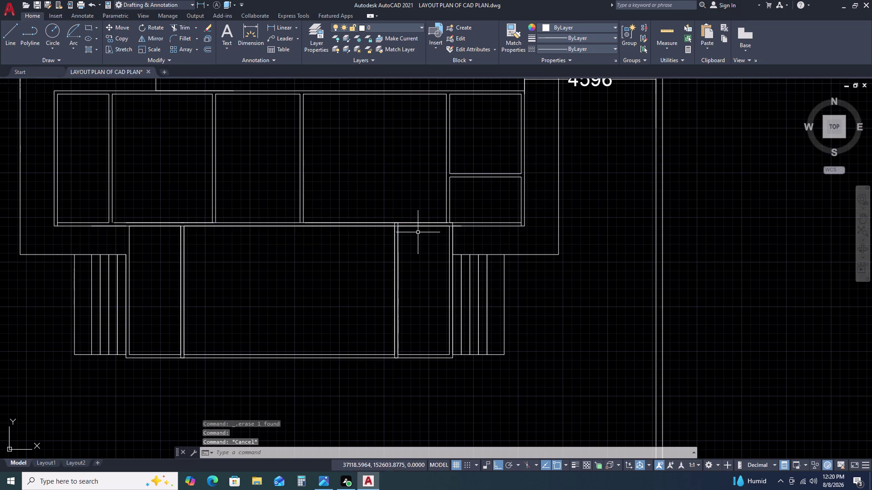
double_click(416, 223)
key(Escape)
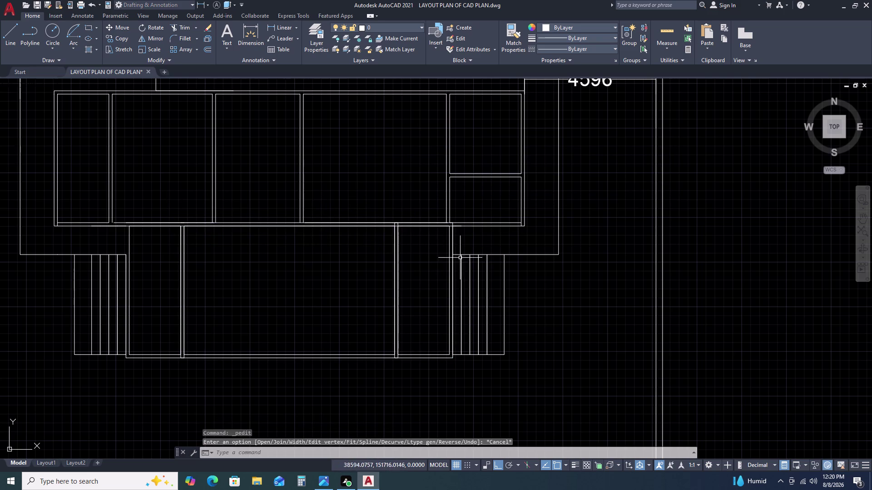
key(Escape)
Pan to the island and trial-select the right side strip's lines, then clear them.
middle_drag(477, 310, 493, 266)
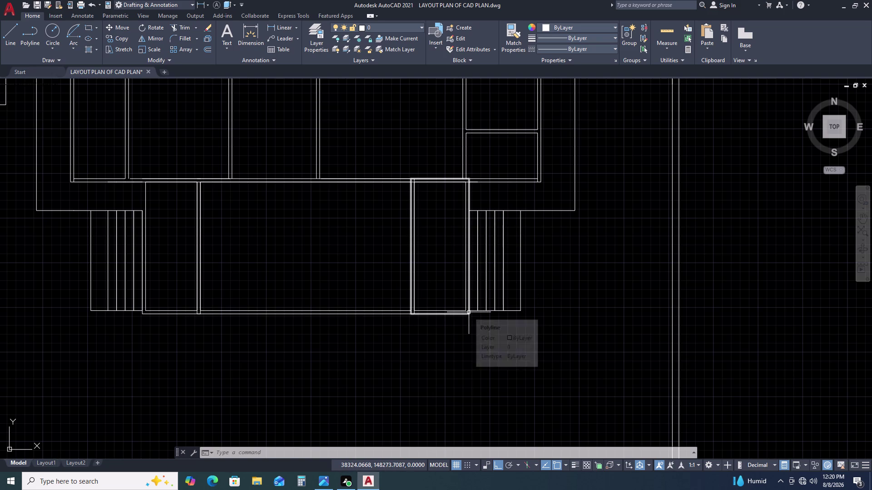
key(Escape)
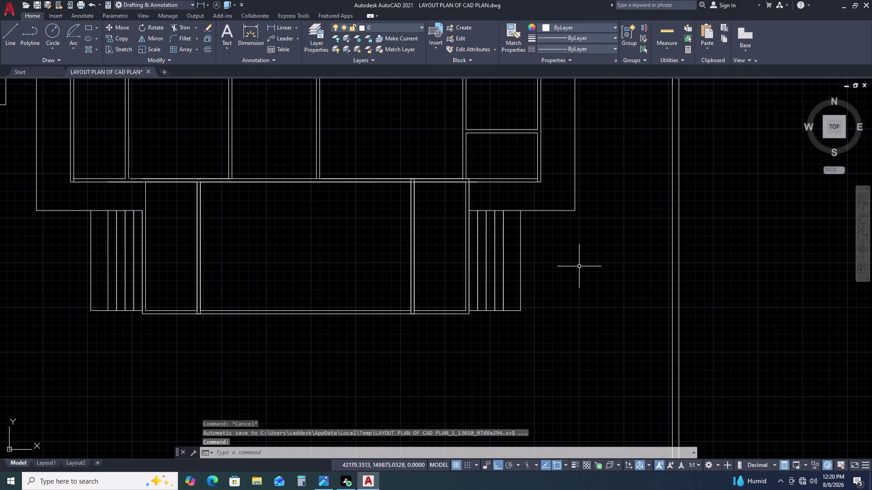
double_click(451, 203)
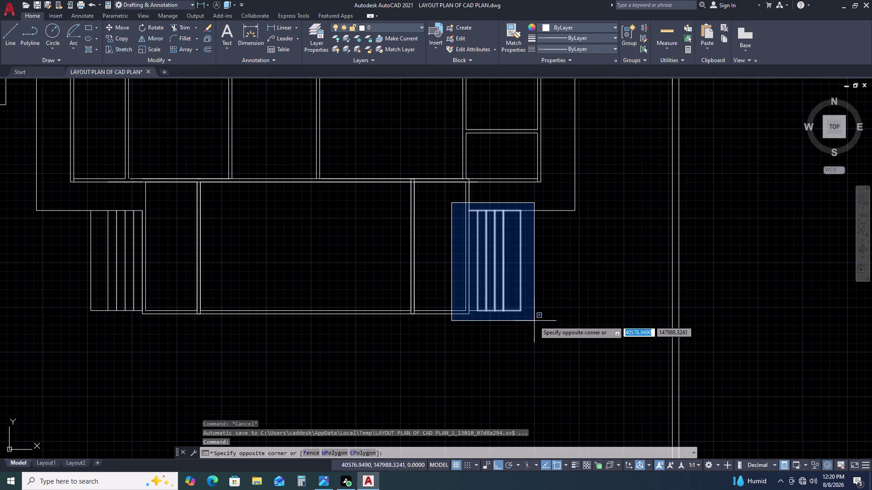
double_click(539, 325)
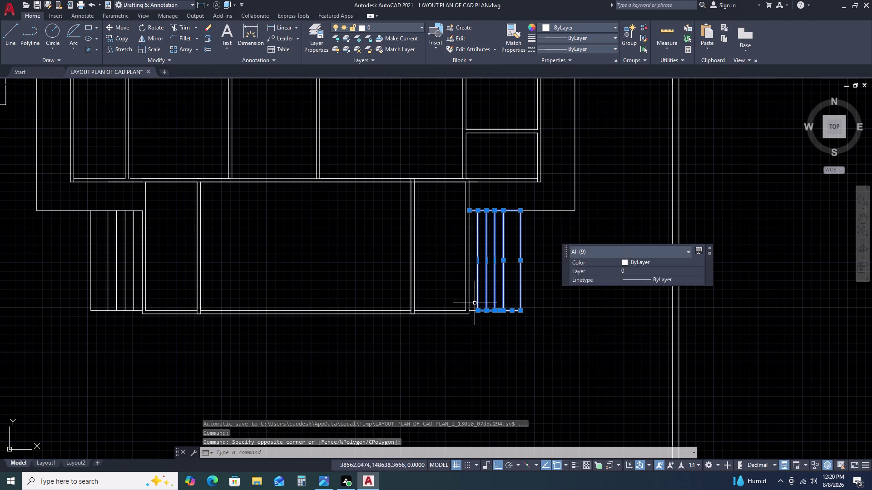
scroll(up, 3)
key(Escape)
scroll(down, 3)
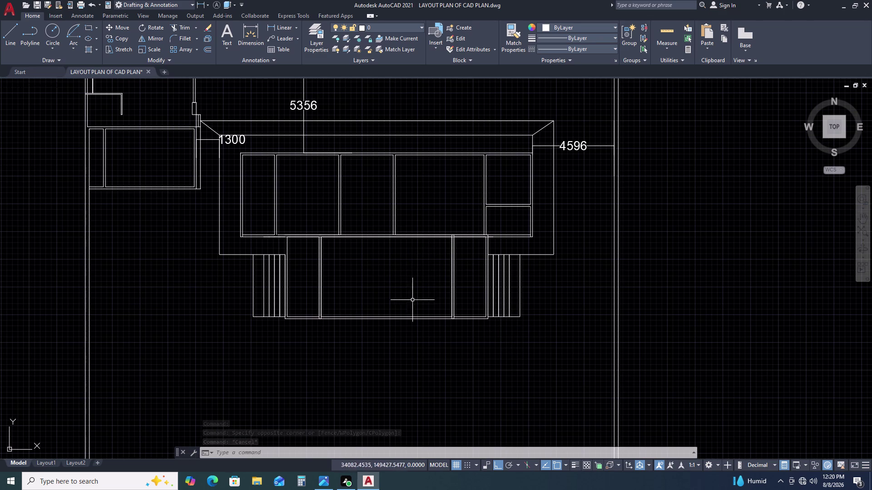
Select the left side strip's lines and run a trial move on them.
middle_drag(288, 309, 340, 256)
scroll(up, 3)
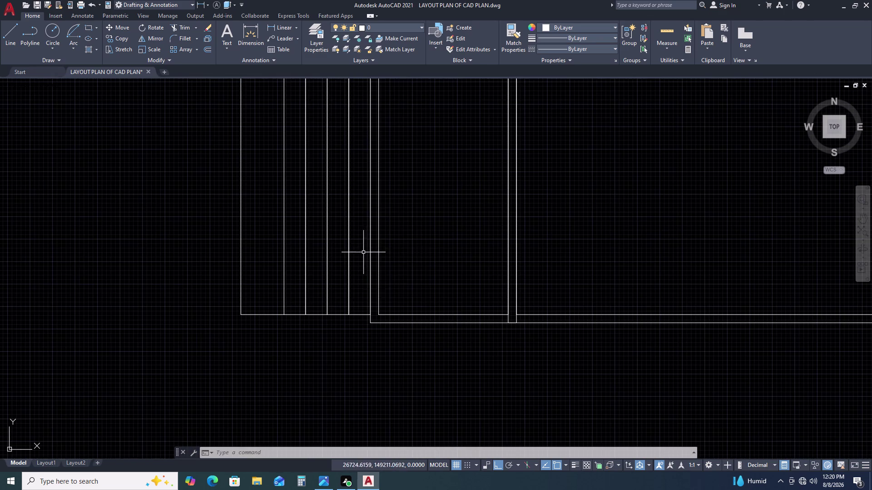
scroll(down, 3)
scroll(up, 3)
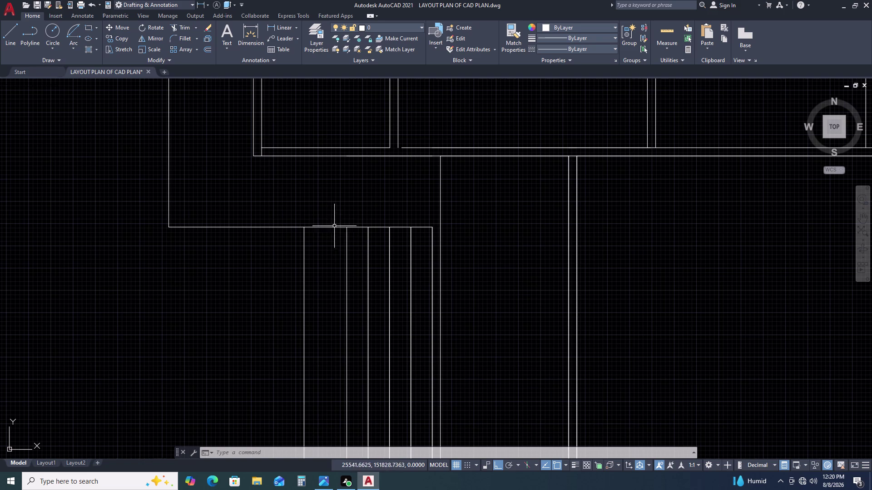
click(332, 217)
scroll(down, 3)
scroll(up, 3)
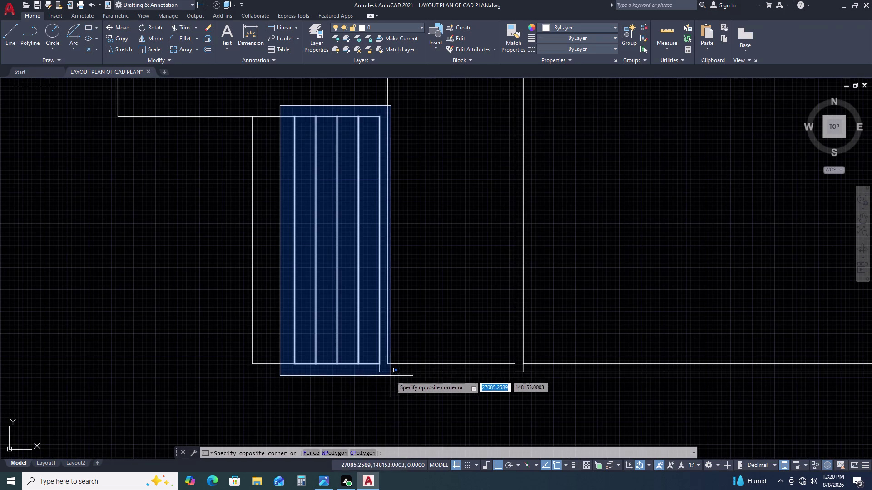
click(385, 373)
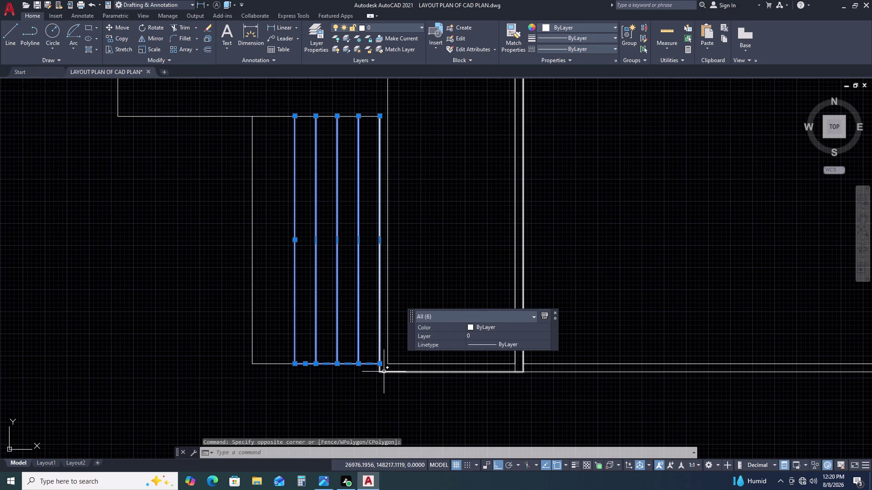
key(m)
key(space)
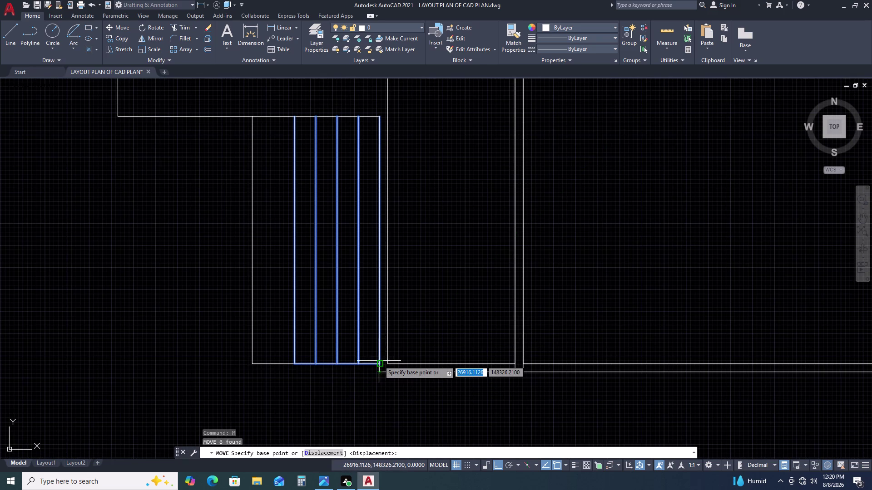
click(379, 363)
click(387, 364)
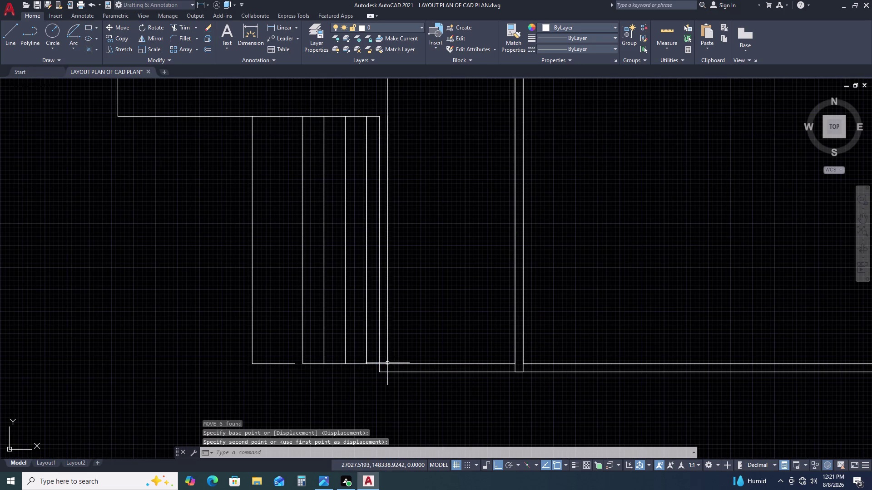
Box-select the island's right-side strip lines and cancel a trial move.
scroll(down, 3)
middle_drag(529, 303, 471, 295)
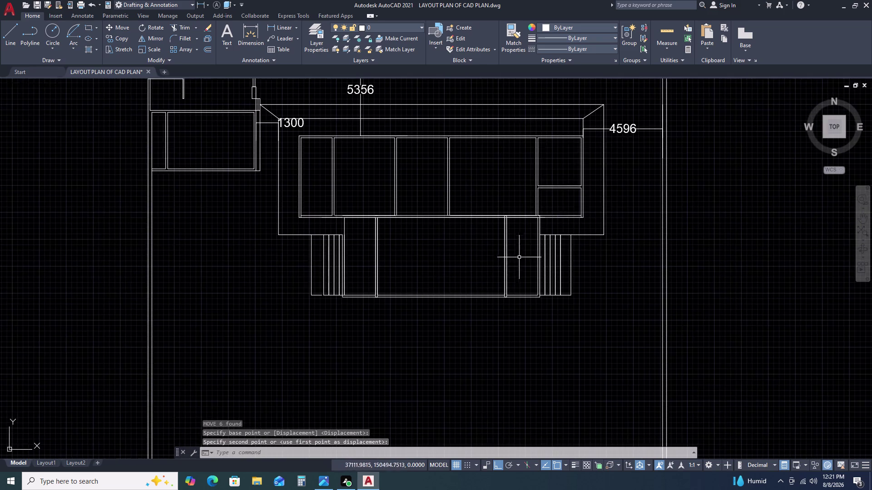
scroll(up, 3)
middle_drag(558, 240, 380, 247)
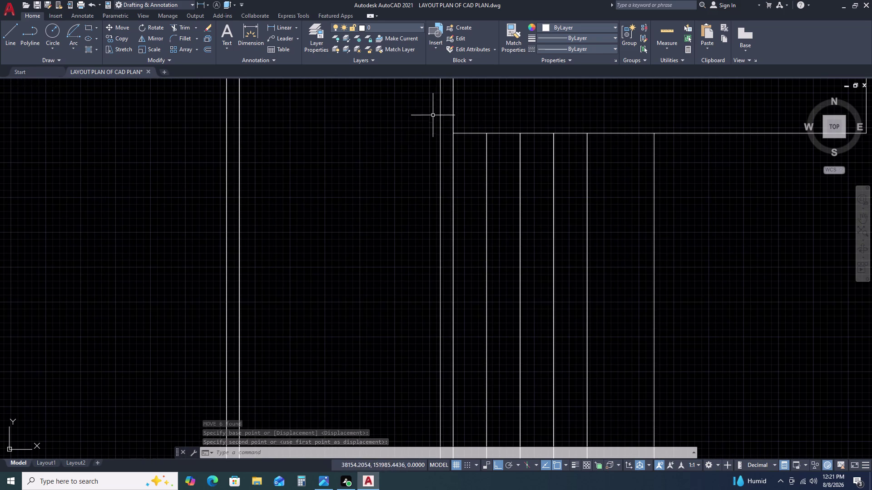
click(433, 115)
scroll(down, 3)
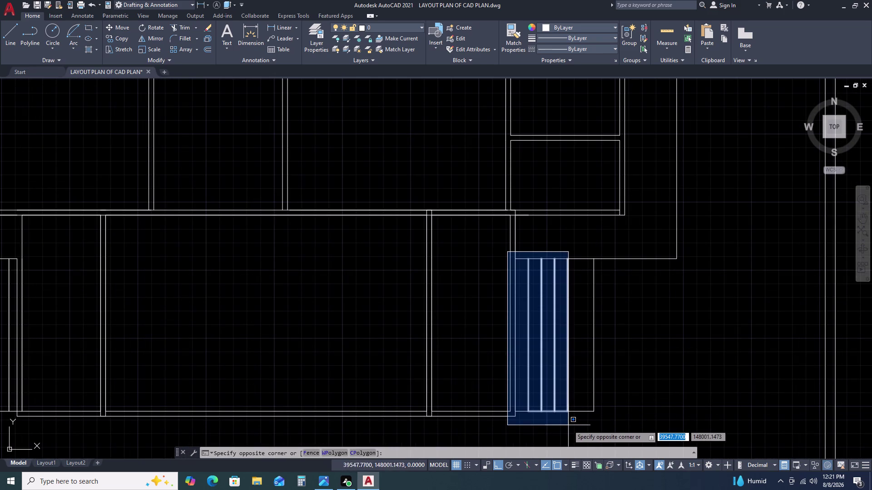
click(580, 435)
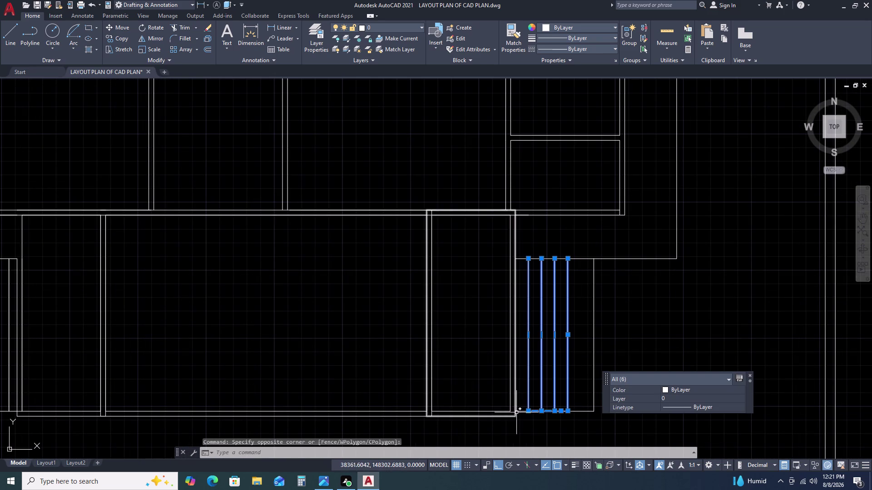
scroll(up, 3)
text(M)
key(space)
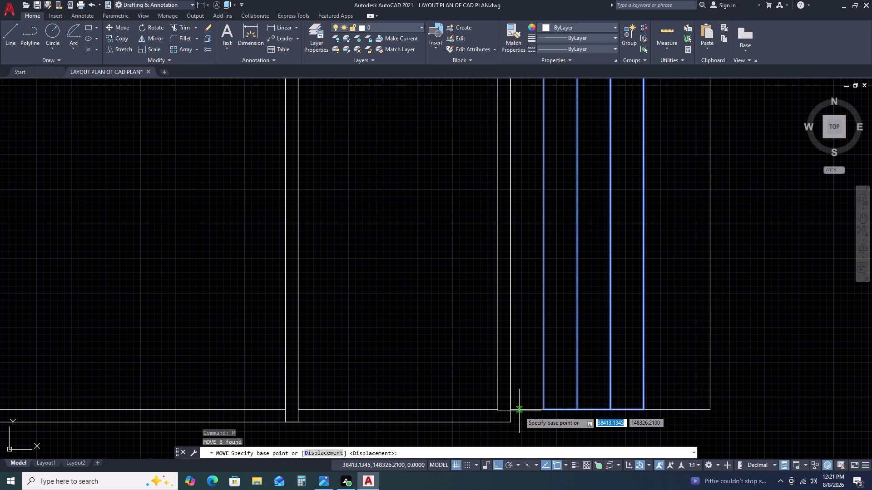
key(Escape)
Select the stray polyline at the right strip's edge and delete it.
click(534, 410)
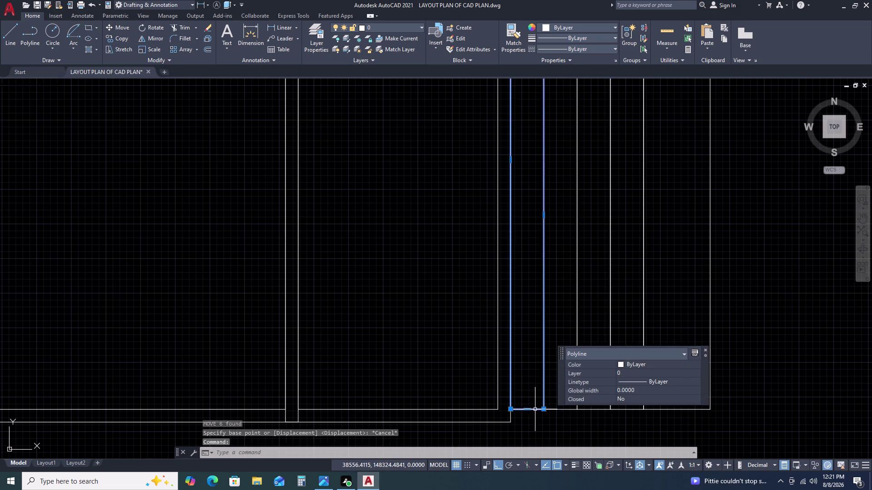
scroll(down, 3)
key(Escape)
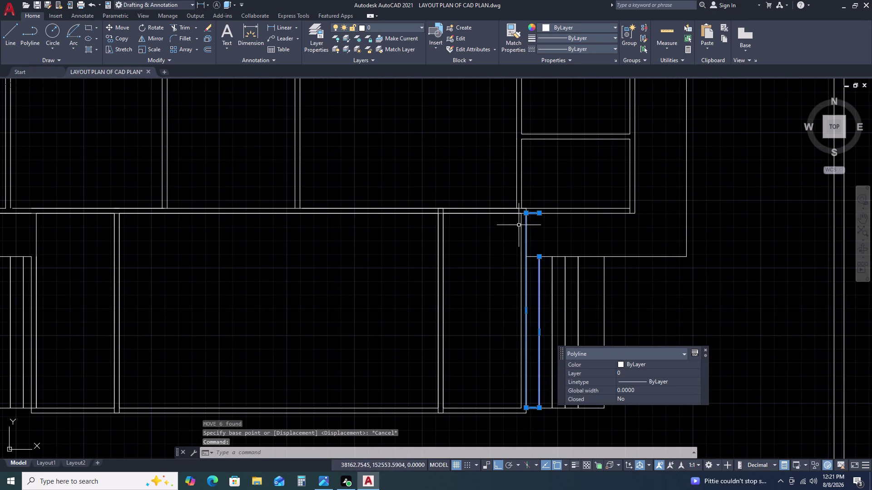
click(531, 215)
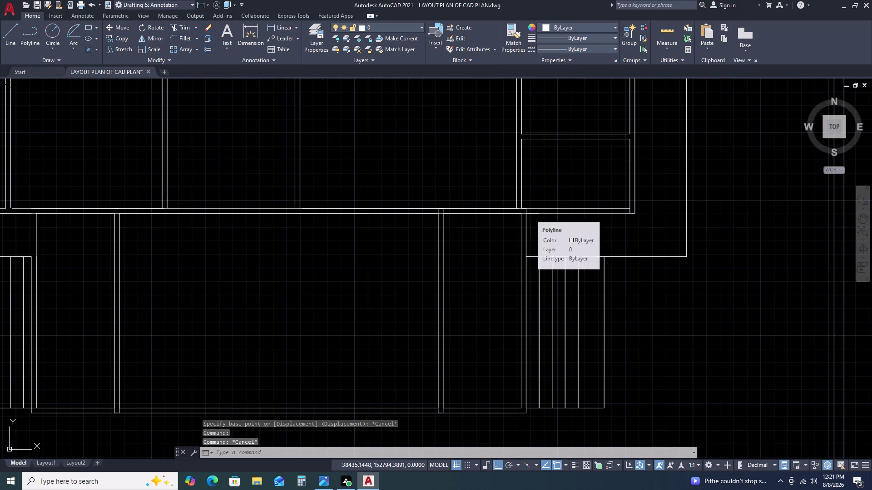
triple_click(531, 213)
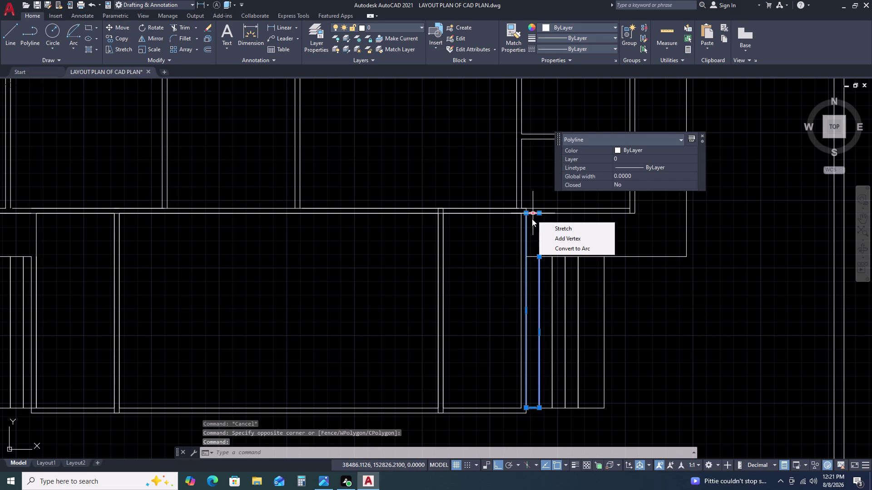
key(Delete)
key(Delete)
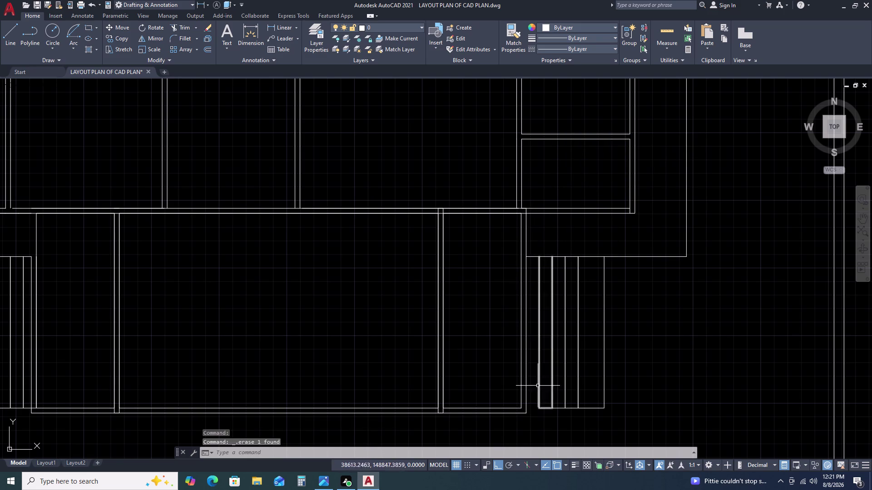
Re-box the right-side and inner strip lines for another trial move.
click(514, 239)
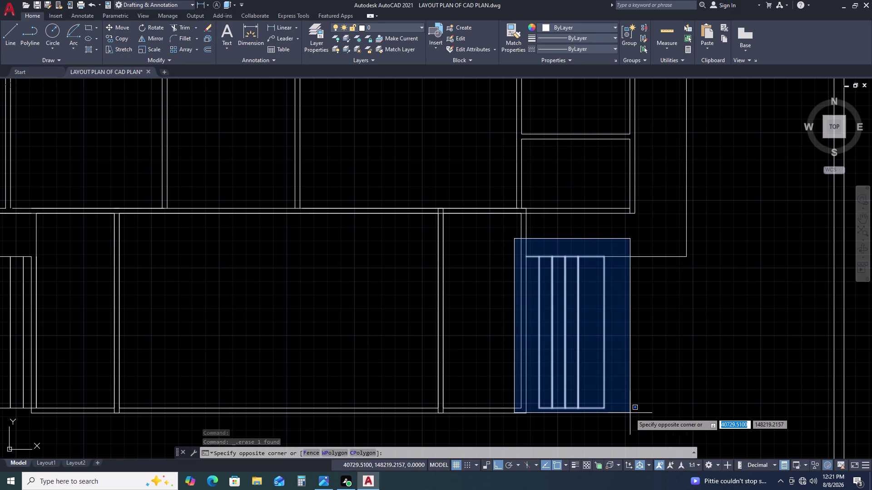
click(630, 414)
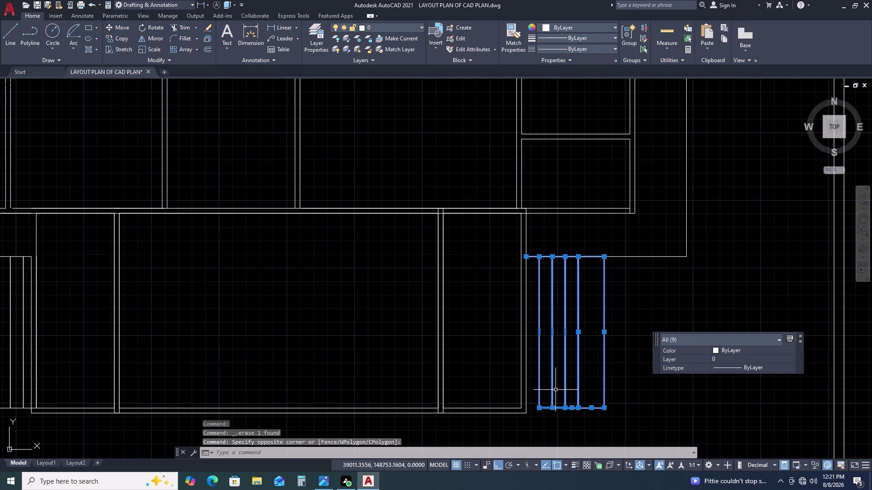
key(Escape)
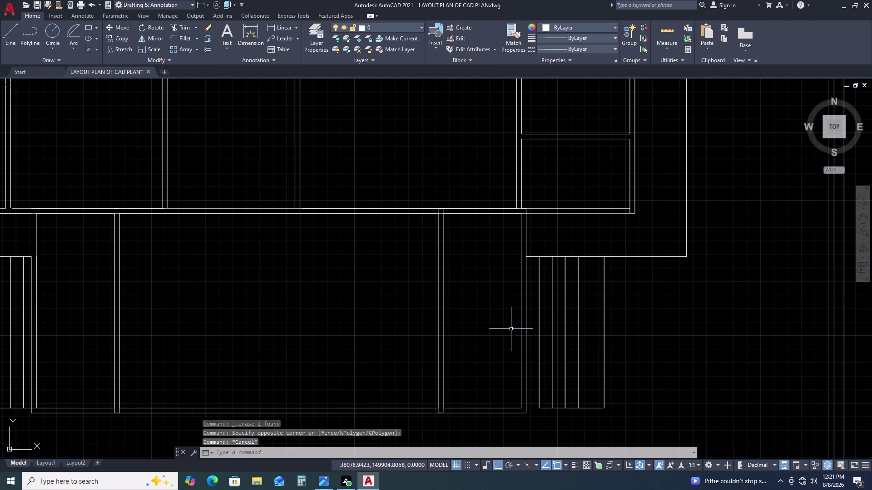
double_click(511, 241)
click(587, 415)
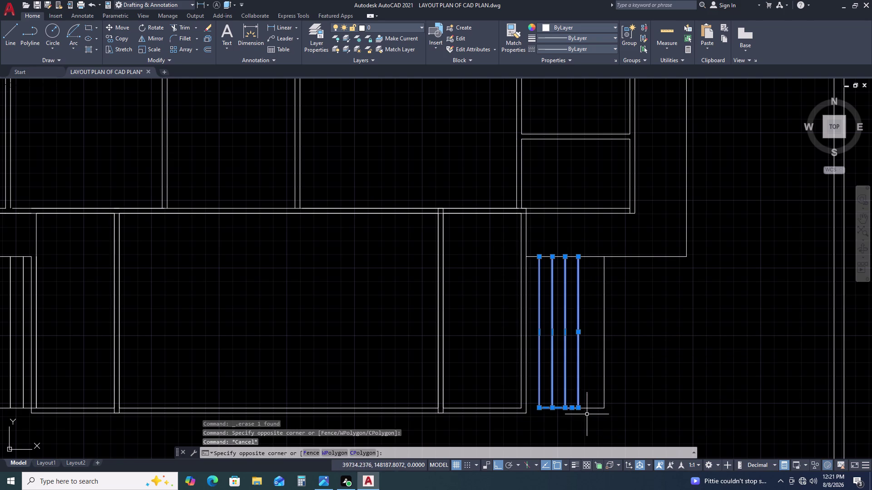
scroll(up, 3)
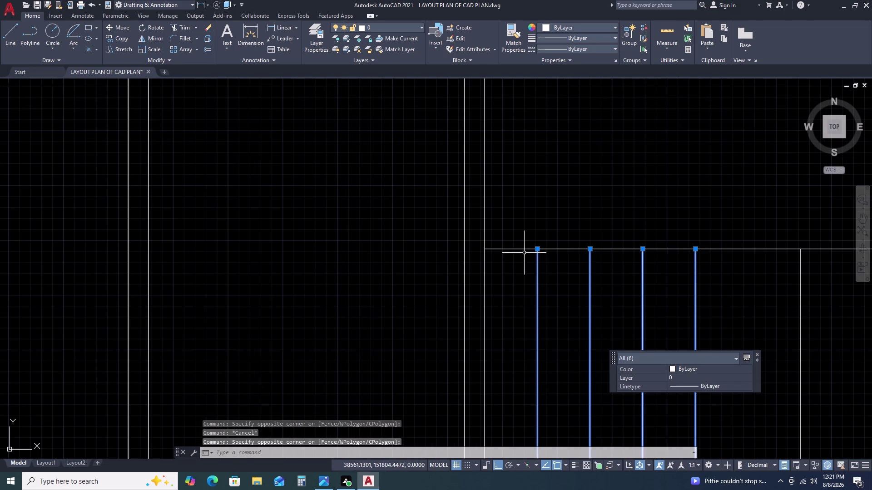
key(Escape)
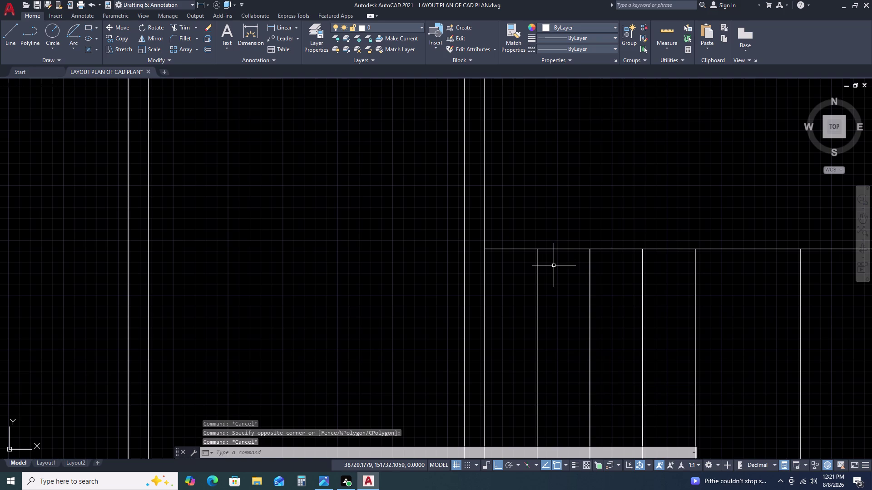
text(M)
key(space)
Abandon the move and cancel a trial line from the strip corner.
key(Escape)
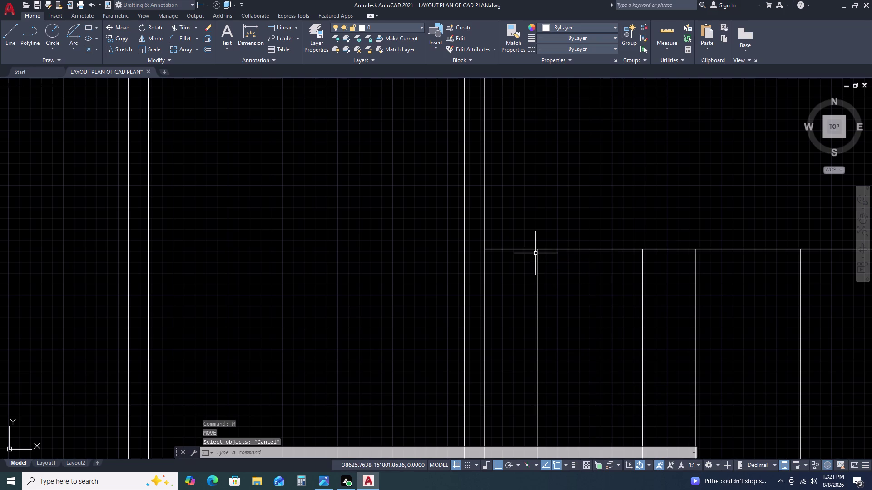
key(l)
key(space)
click(536, 250)
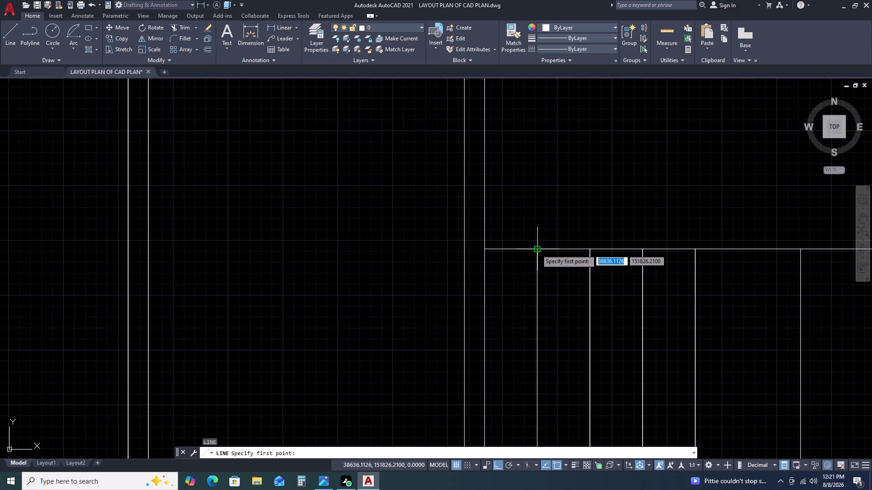
click(484, 250)
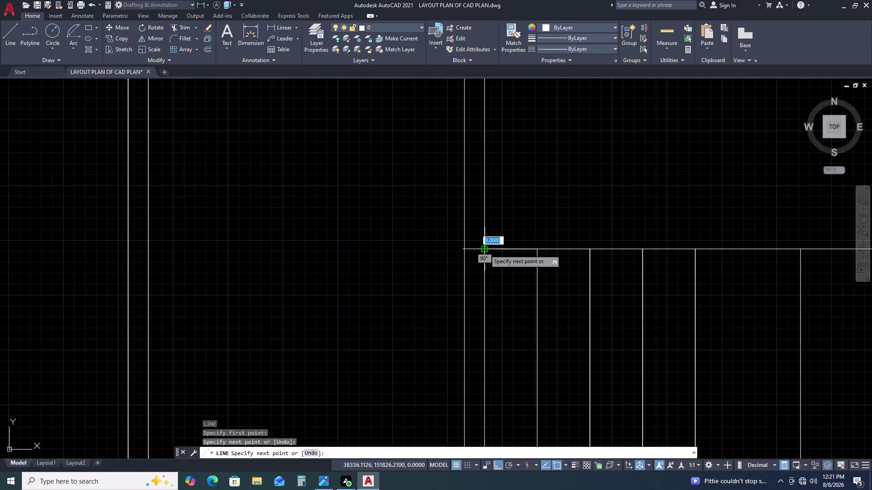
key(Escape)
Select the right-side strip lines and cancel a trial move based at the strip corner.
scroll(down, 3)
middle_drag(558, 295, 541, 245)
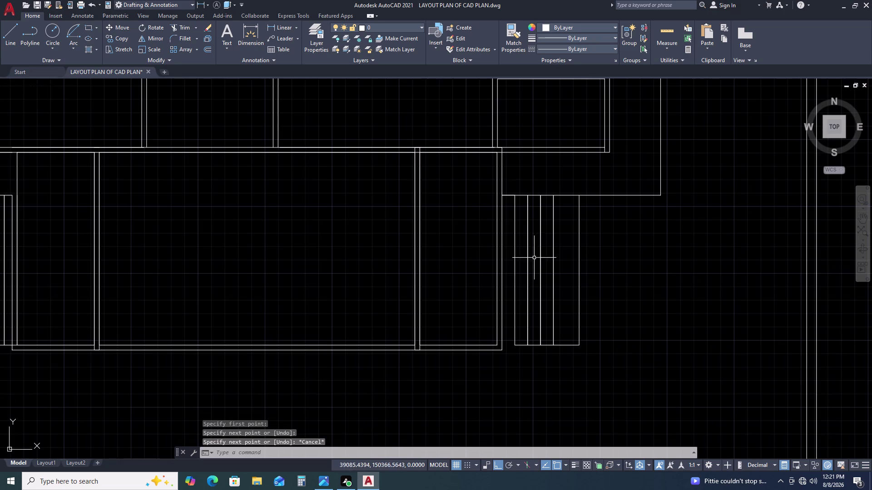
drag(492, 186, 502, 200)
click(605, 360)
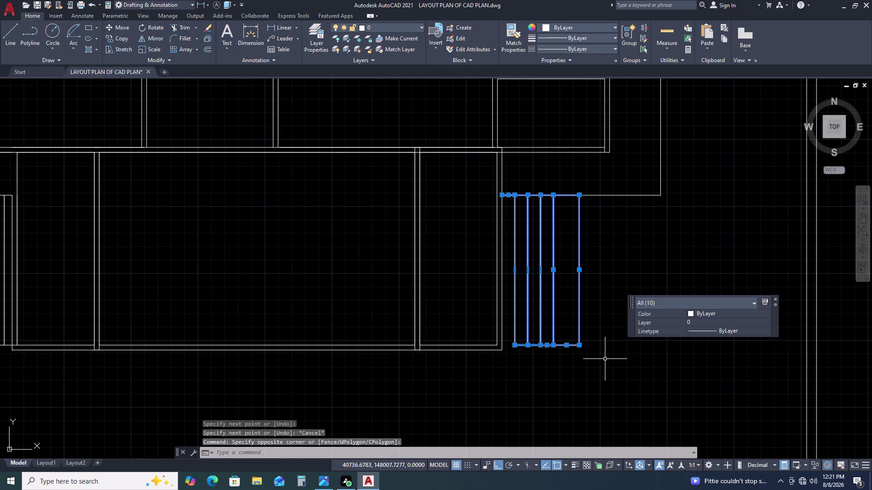
text(M)
key(space)
scroll(up, 3)
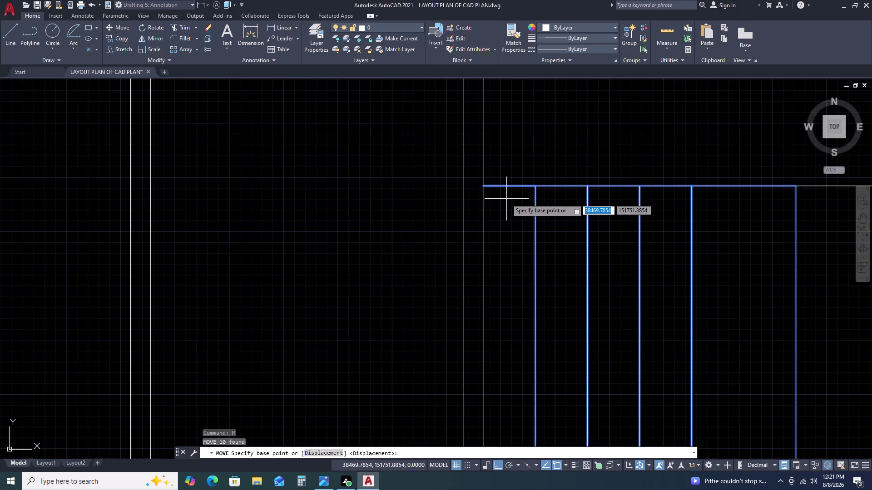
double_click(485, 186)
click(465, 187)
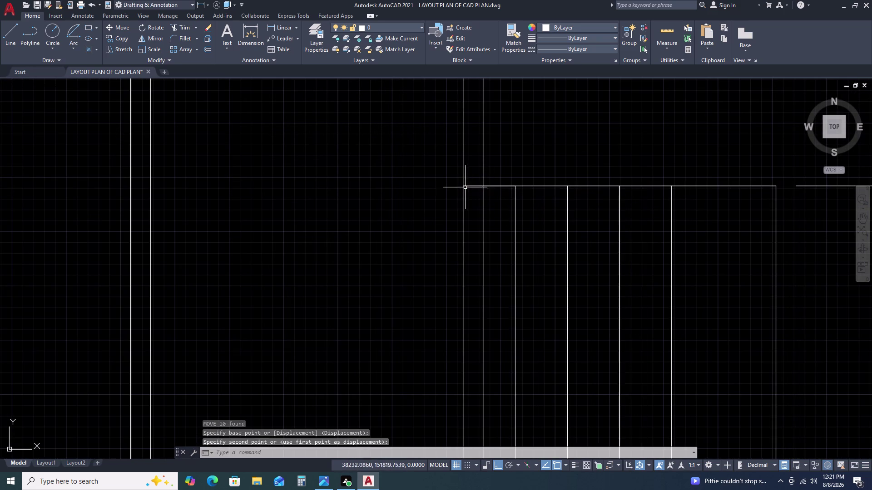
key(Escape)
scroll(down, 3)
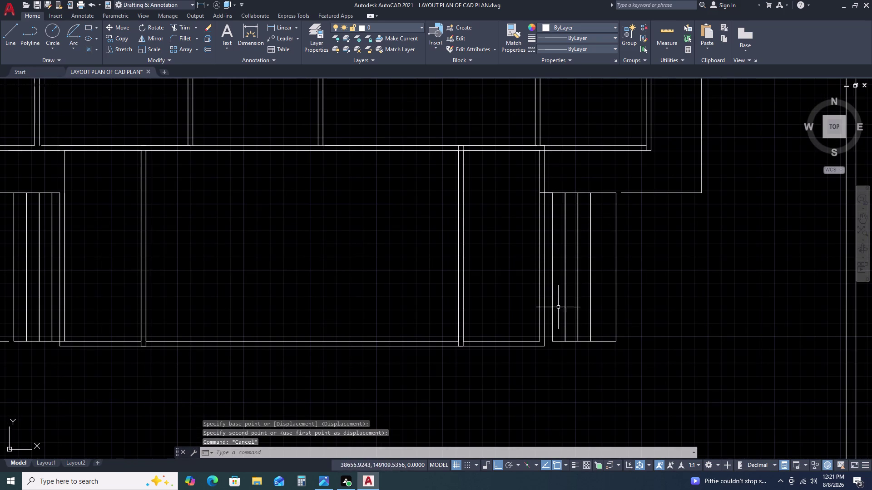
double_click(544, 286)
key(Escape)
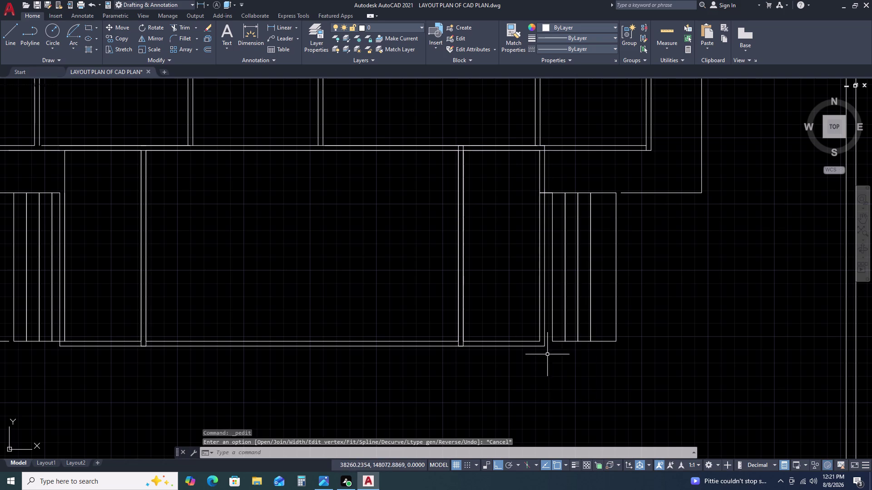
Try extending an inner strip line with EXTEND (EX).
text(EX)
key(space)
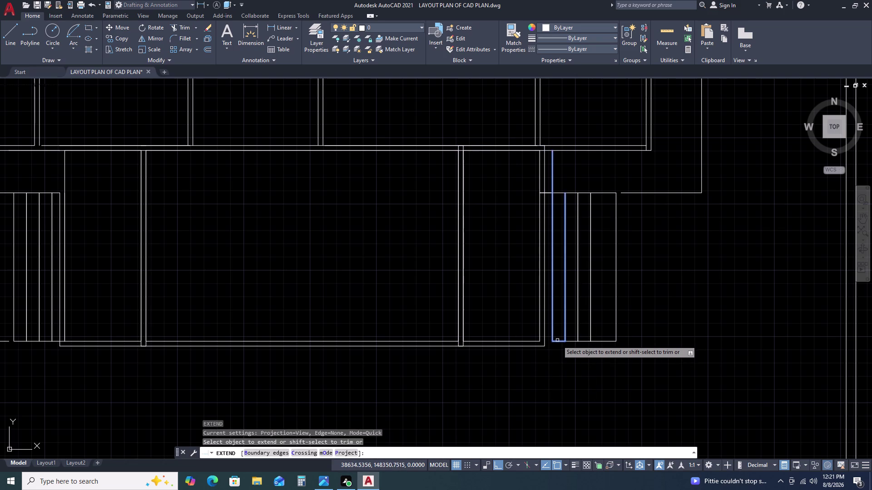
click(602, 342)
triple_click(602, 342)
key(Escape)
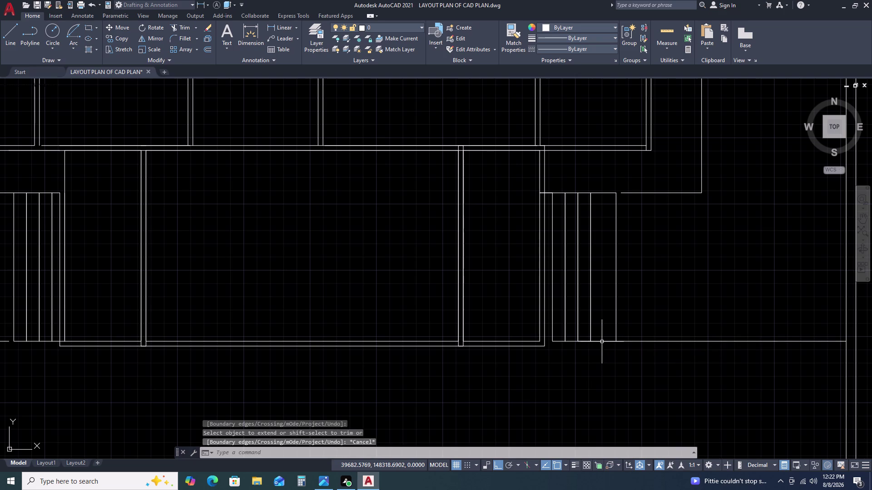
Erase the 6321-long horizontal line under the island's right-side strips.
scroll(down, 3)
click(627, 333)
click(624, 347)
click(622, 350)
key(Delete)
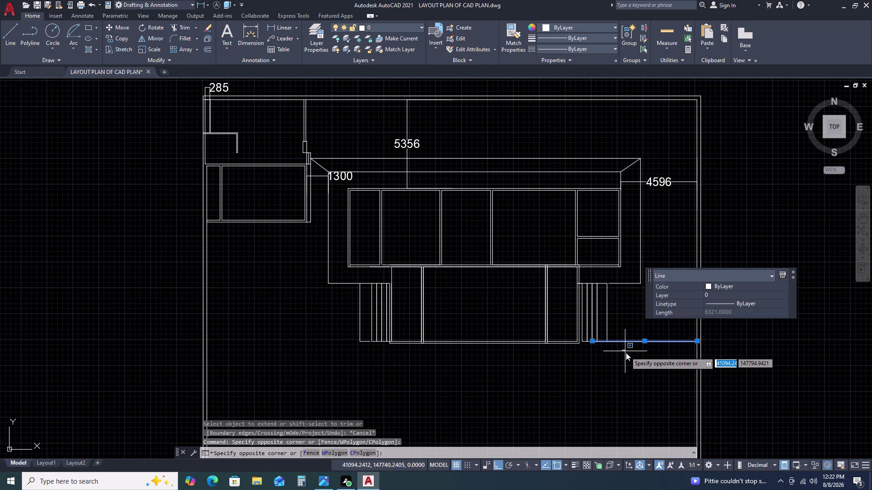
key(Delete)
key(Delete)
key(Delete)
key(Delete)
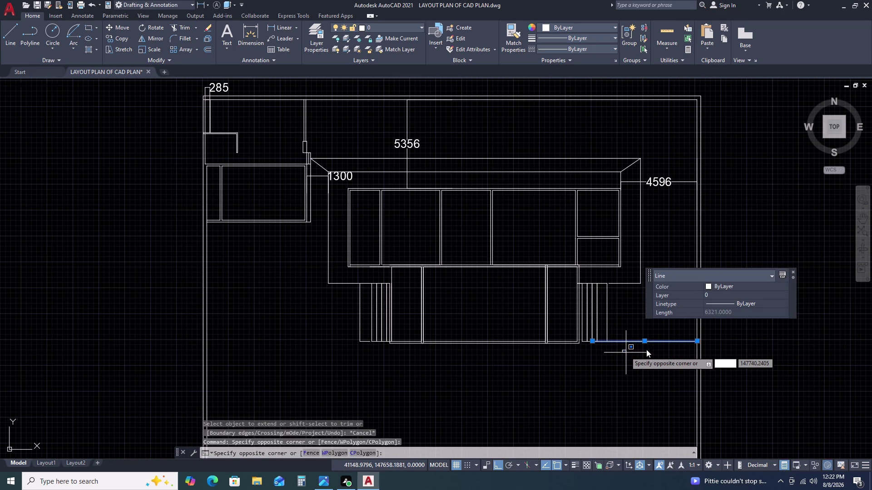
key(Escape)
key(Delete)
scroll(up, 3)
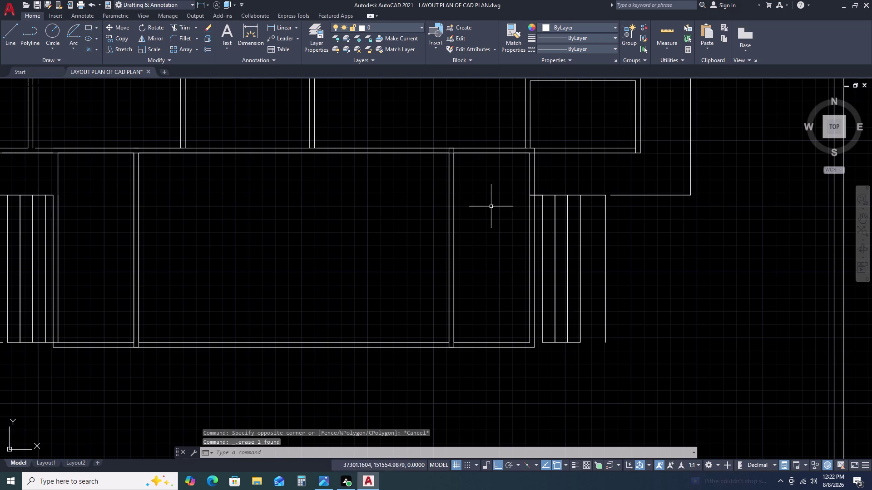
Explode the right-side strip blocks and erase the short stray line at the strip top.
click(512, 176)
click(624, 382)
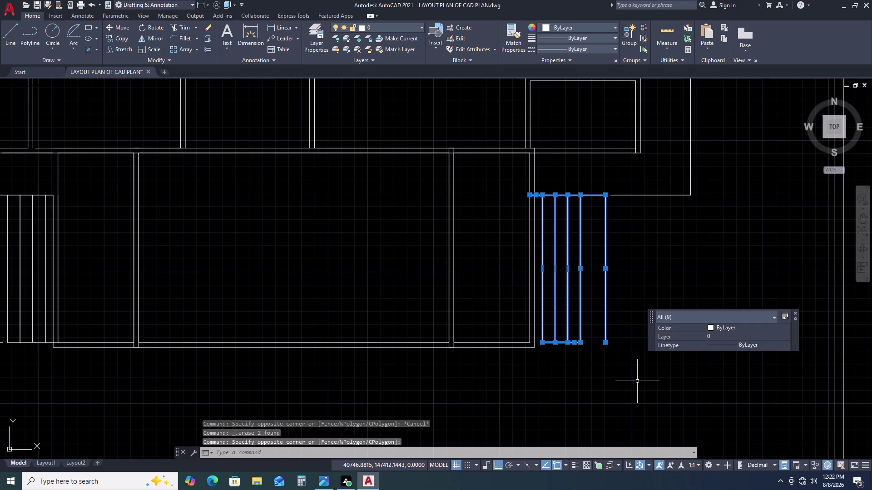
text(X)
key(space)
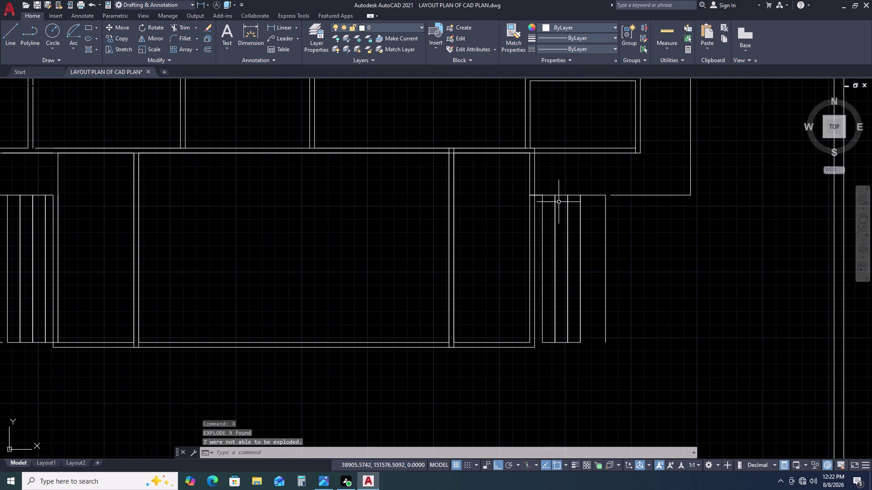
click(539, 196)
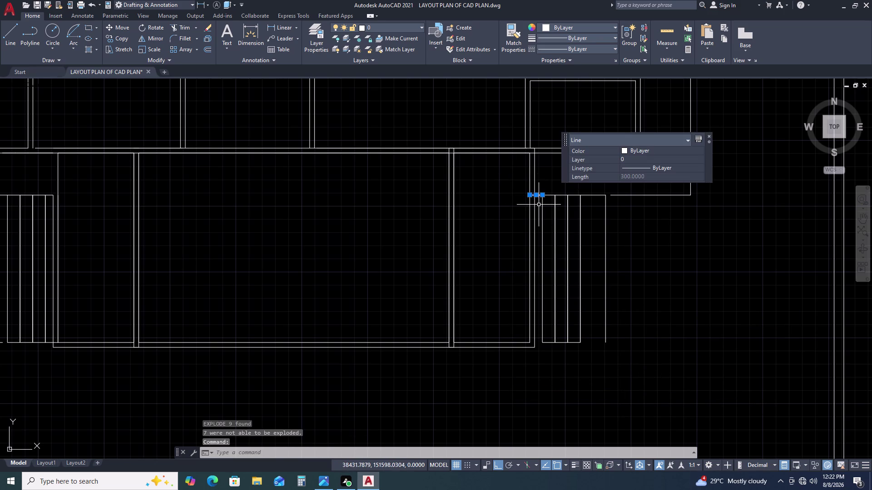
key(Delete)
Check the lines at the strip corner and the wall beside it, then clear the selection.
click(591, 193)
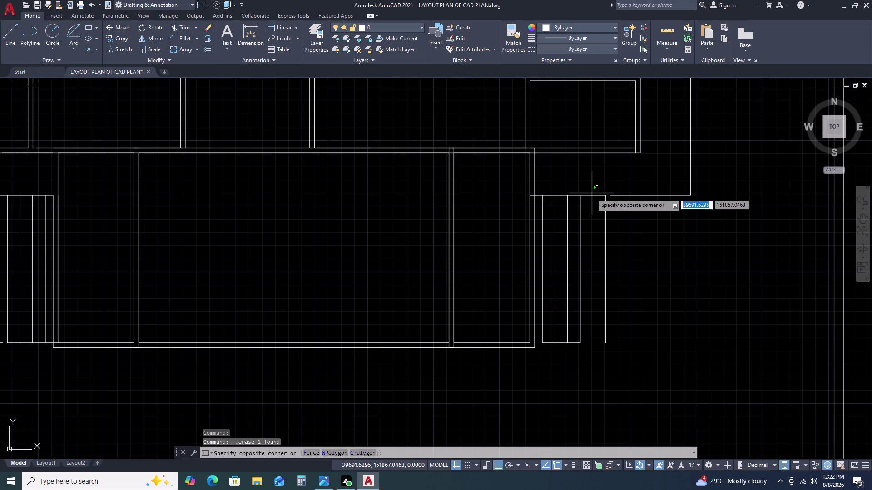
click(590, 200)
key(Escape)
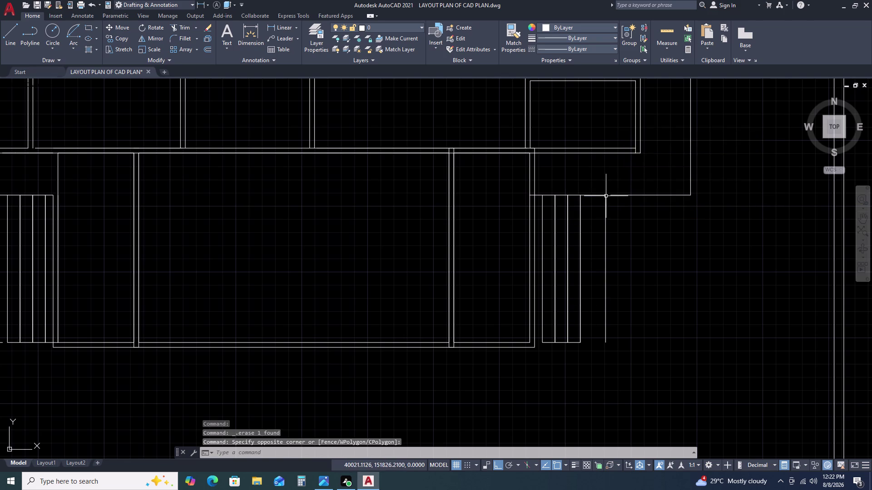
scroll(up, 3)
click(635, 188)
double_click(622, 207)
double_click(615, 194)
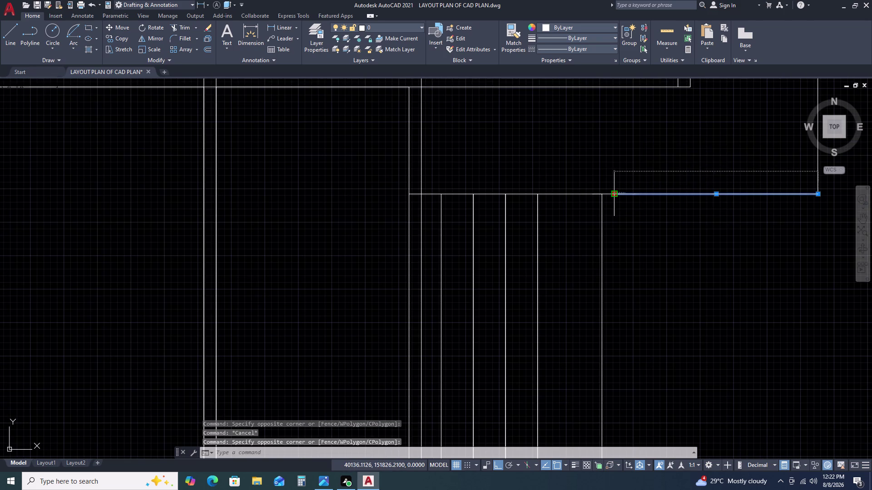
click(602, 196)
key(Escape)
scroll(down, 3)
middle_drag(602, 335, 595, 251)
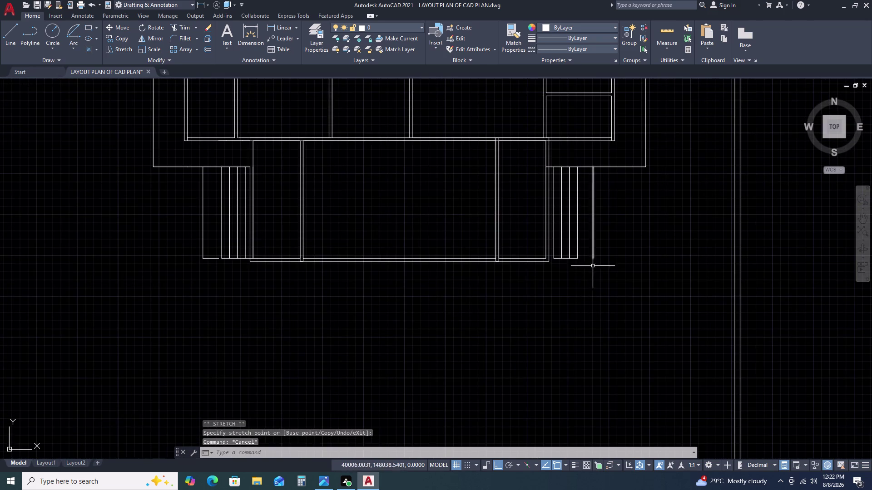
Delete the three stray lines below the strip bottoms.
scroll(up, 3)
scroll(up, 3)
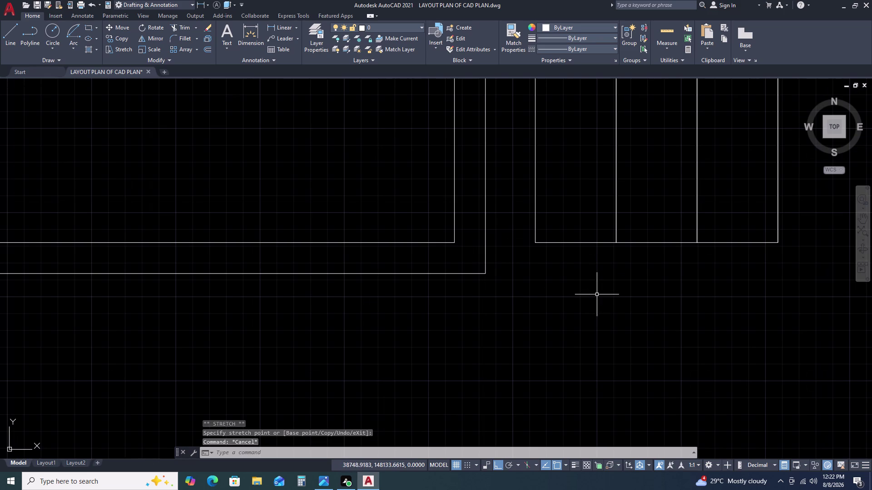
key(l)
key(space)
scroll(down, 3)
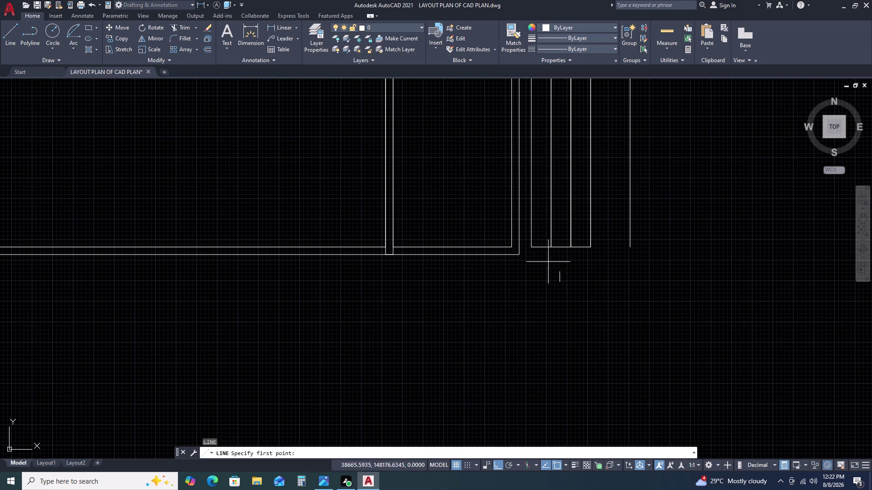
key(Escape)
double_click(531, 238)
key(Escape)
click(527, 240)
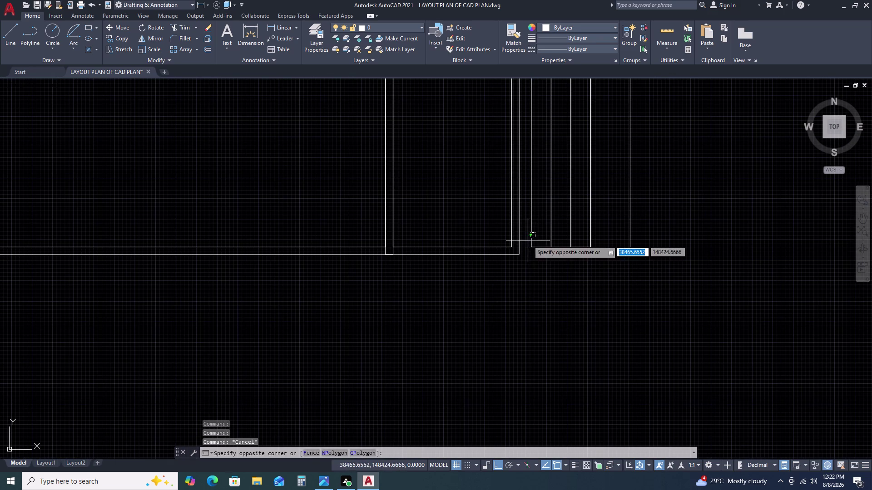
double_click(640, 268)
key(Delete)
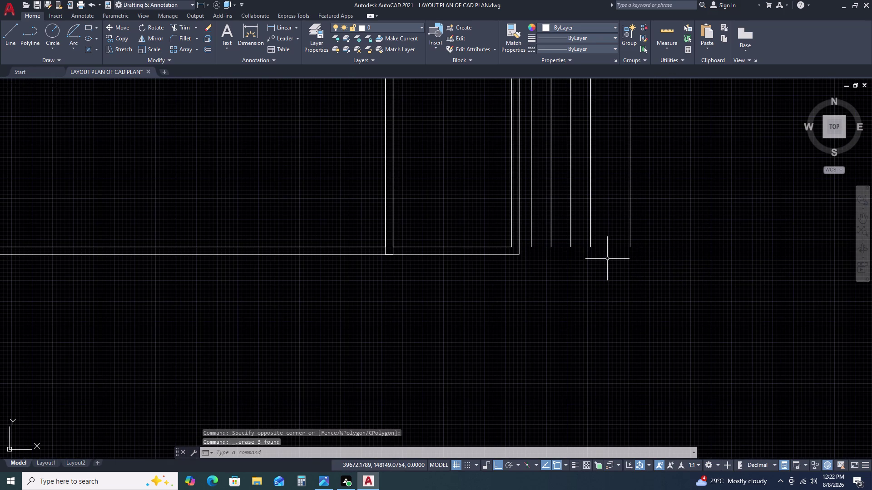
Draw a line along the strip bottom to close its lower edge.
text(L)
key(space)
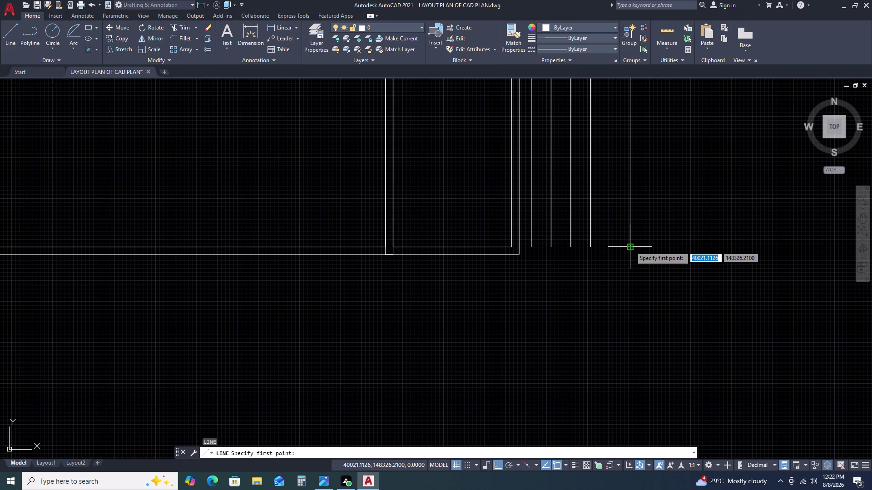
click(631, 247)
double_click(508, 246)
key(Escape)
scroll(down, 3)
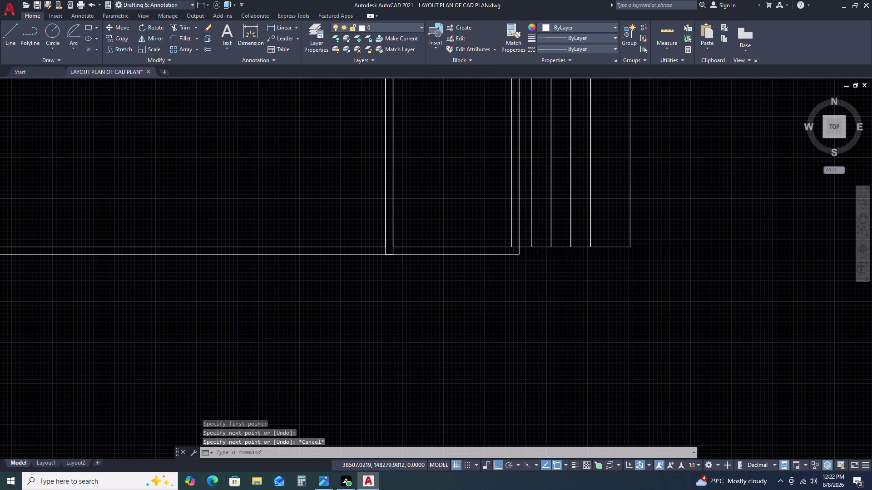
Explode the closed rectangle beside the strip into separate lines.
click(524, 228)
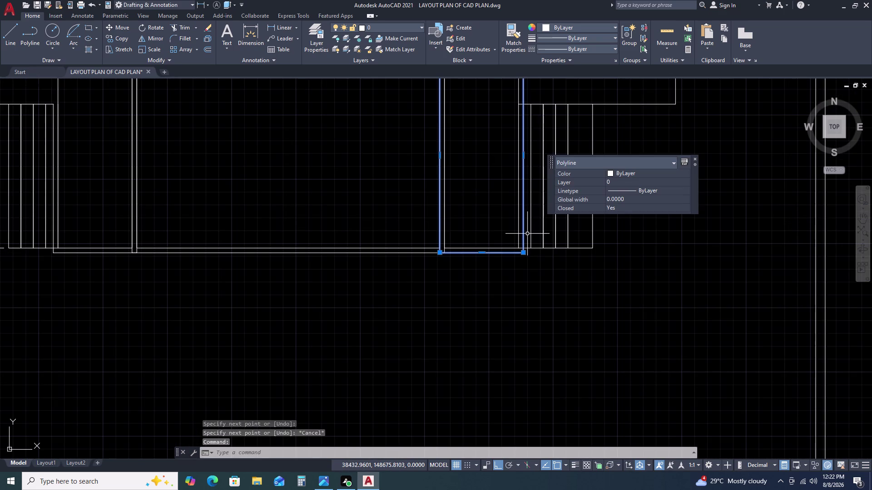
text(X)
key(space)
click(524, 222)
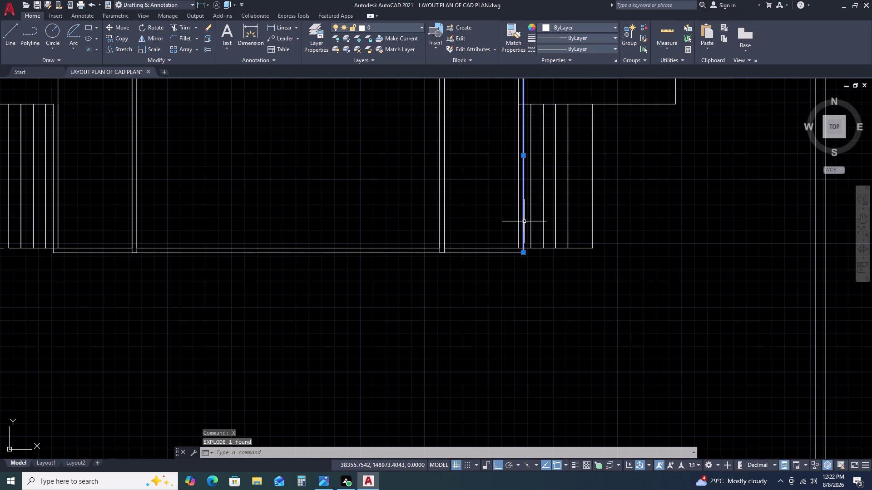
key(Escape)
Trim the overlapping segment and the line overhangs at the strip corner.
text(TR)
key(space)
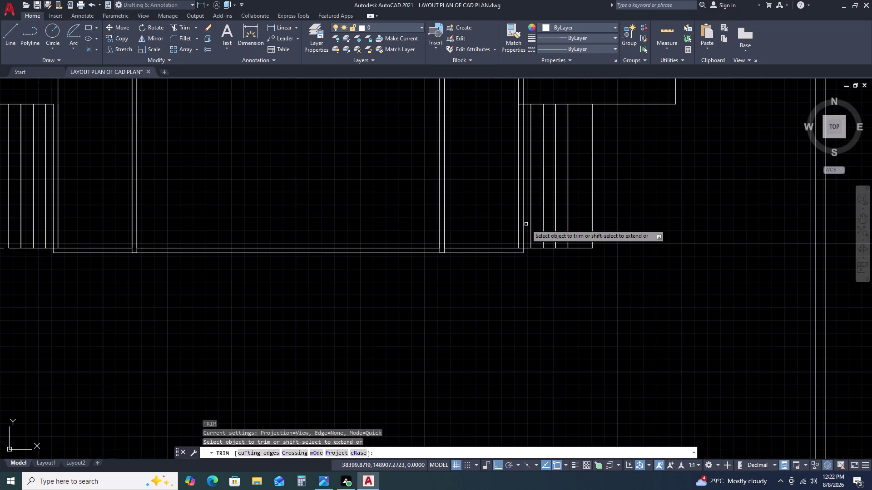
click(523, 217)
scroll(up, 3)
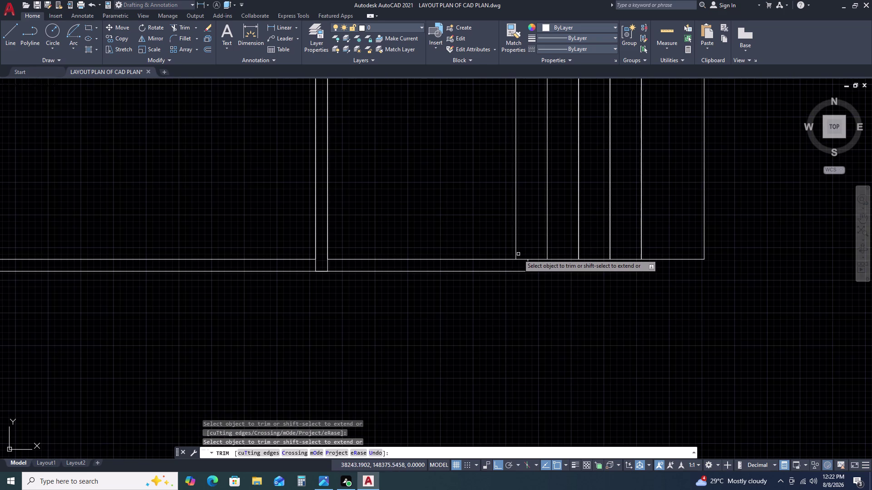
click(520, 254)
click(519, 262)
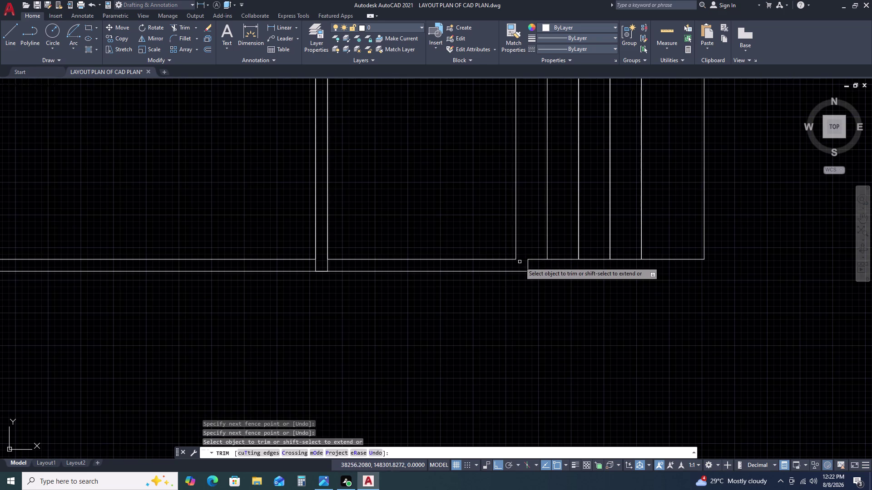
key(Escape)
scroll(down, 3)
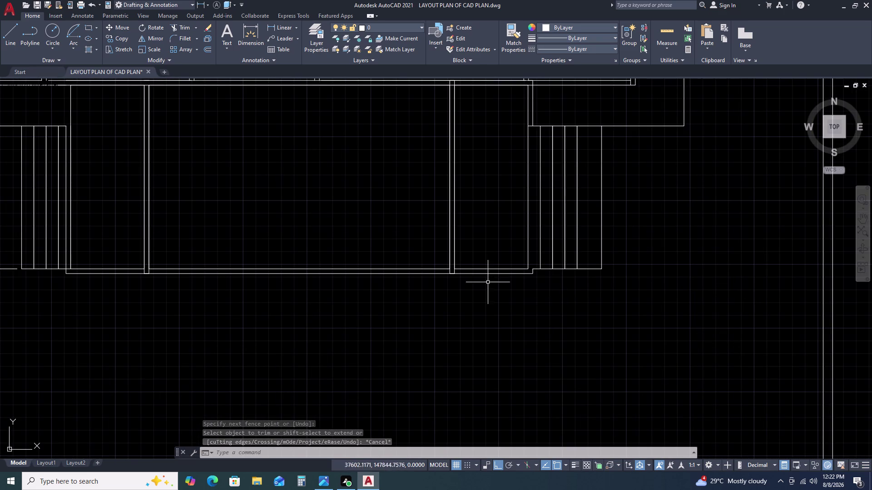
scroll(down, 3)
scroll(up, 3)
scroll(up, 3)
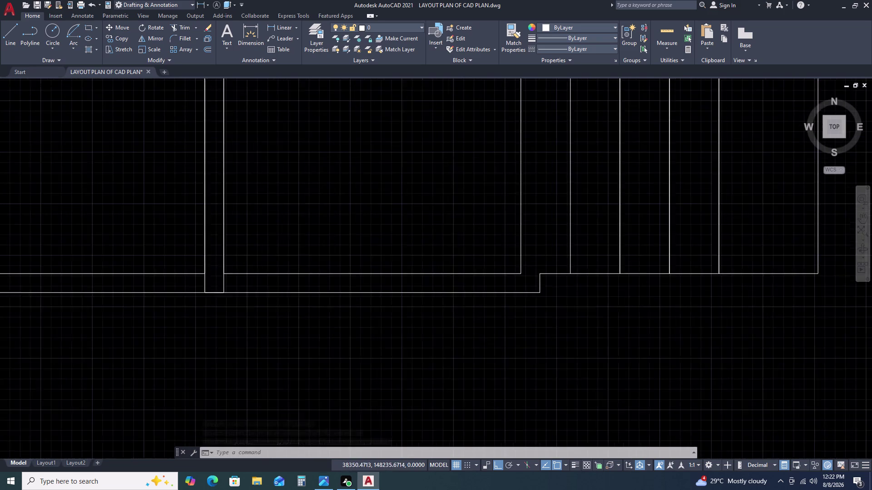
scroll(up, 3)
Erase the short vertical line at the step.
click(539, 286)
click(520, 299)
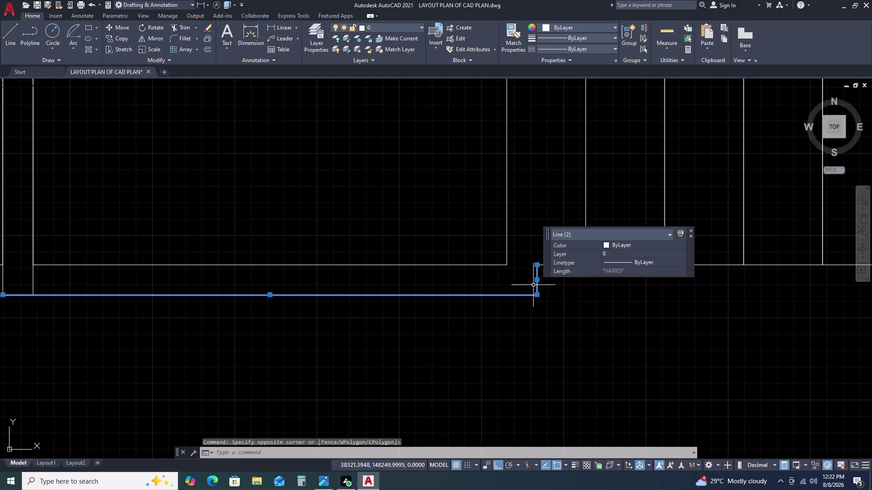
key(Escape)
click(541, 272)
click(535, 282)
click(517, 297)
click(514, 301)
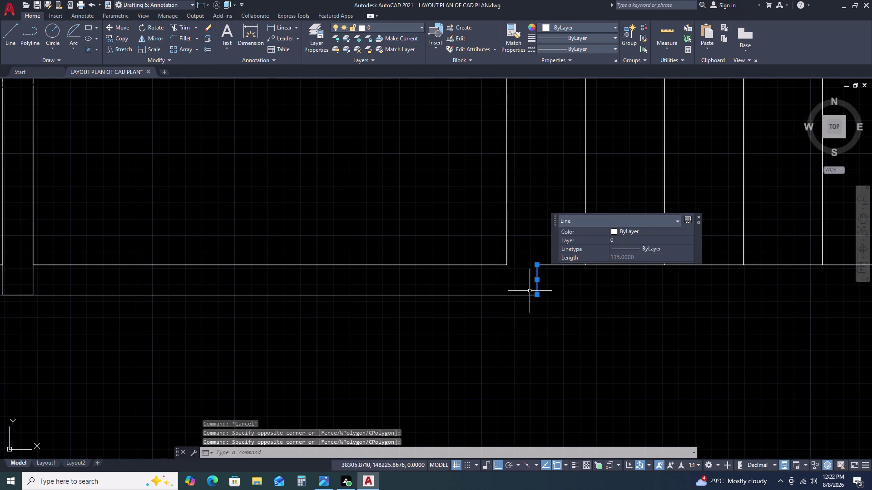
key(Delete)
scroll(down, 3)
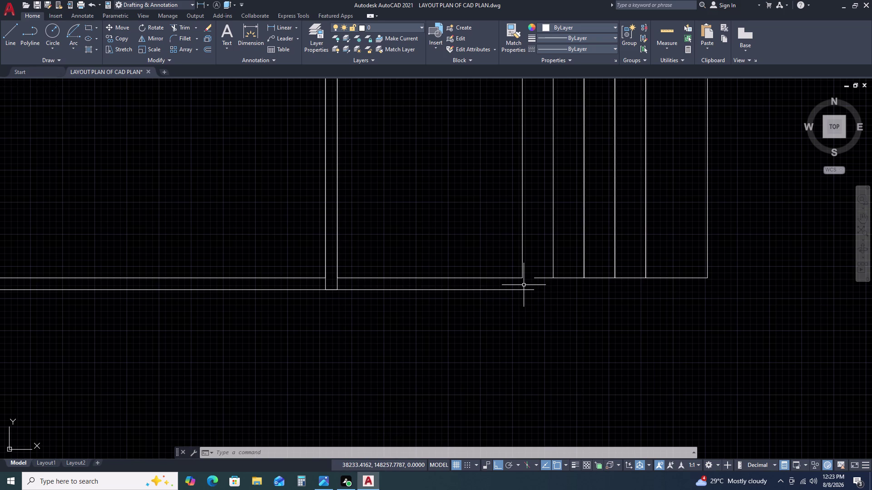
Try erasing the island's bottom edge and the lines below the island.
click(524, 285)
click(467, 305)
click(466, 309)
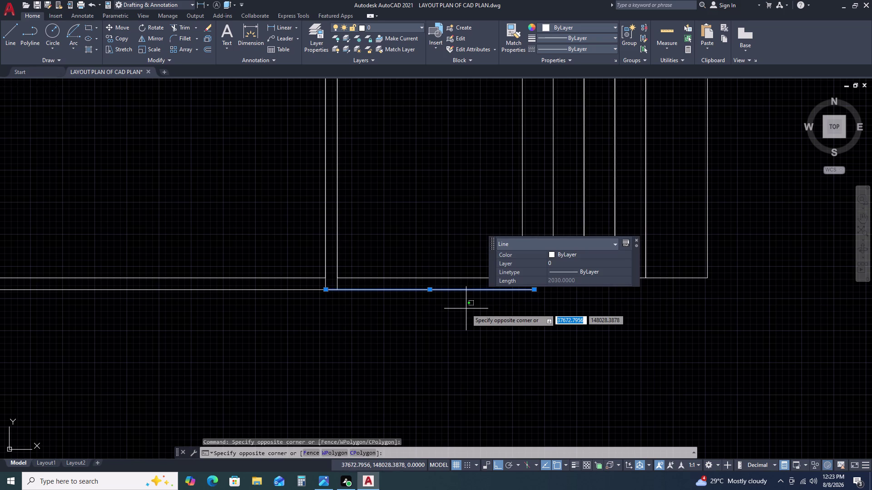
key(Delete)
scroll(down, 3)
key(Delete)
key(Delete)
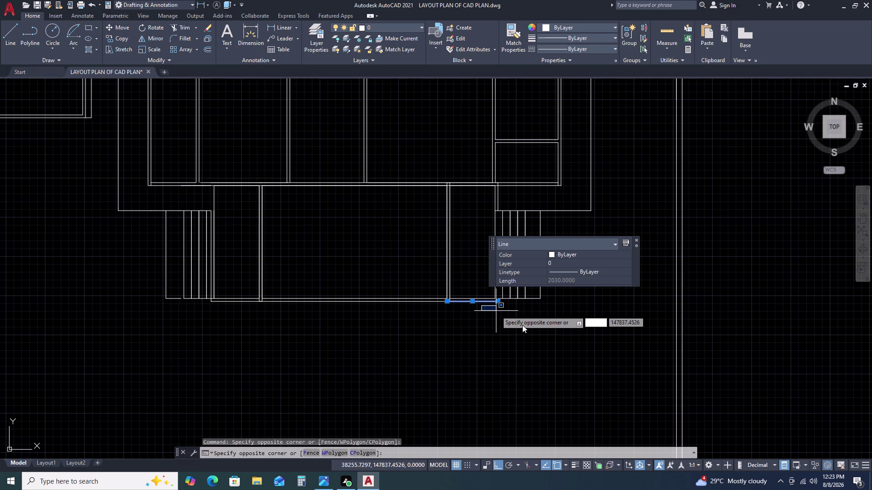
key(Delete)
key(Escape)
key(Escape)
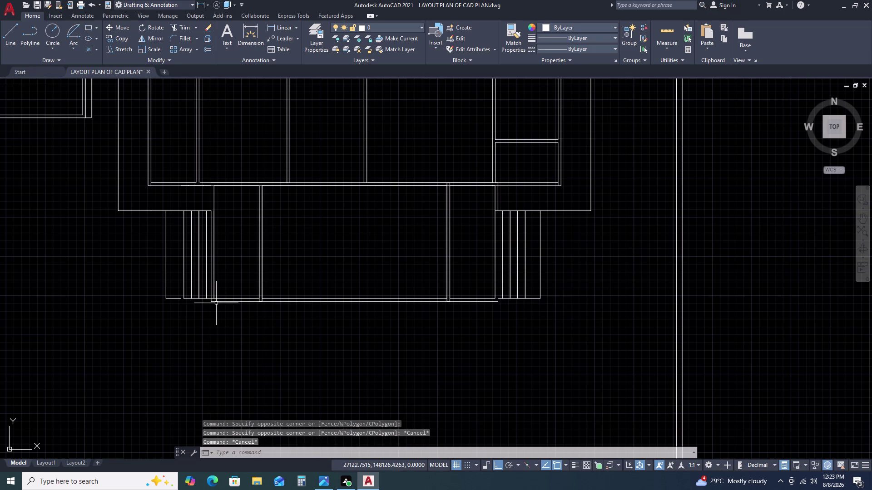
click(216, 303)
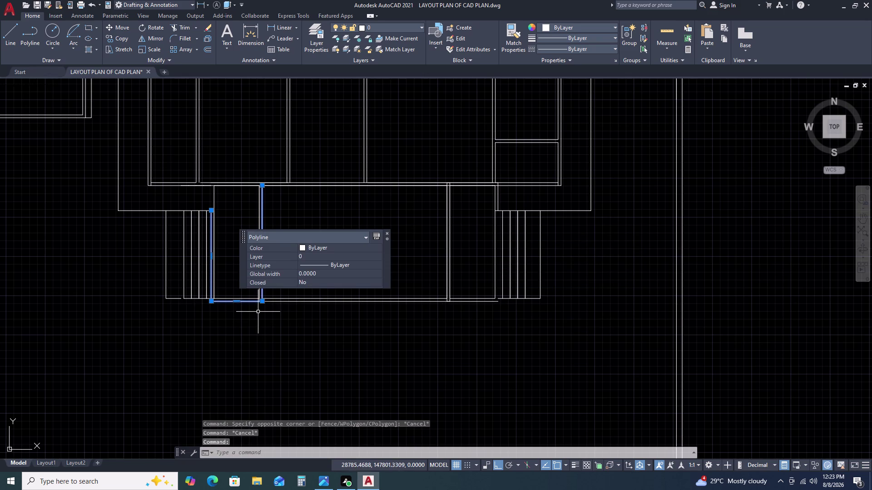
Delete the left strip outline, then explode the island outline and erase its bottom edge.
key(Delete)
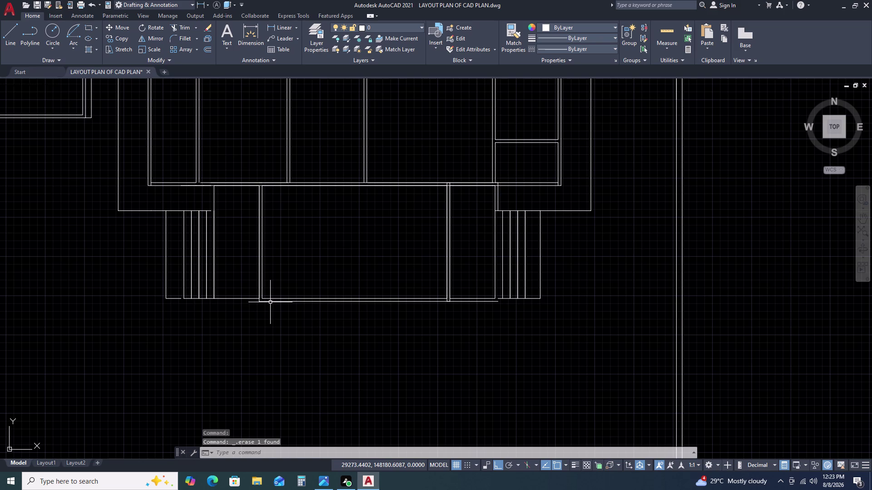
click(272, 301)
key(c)
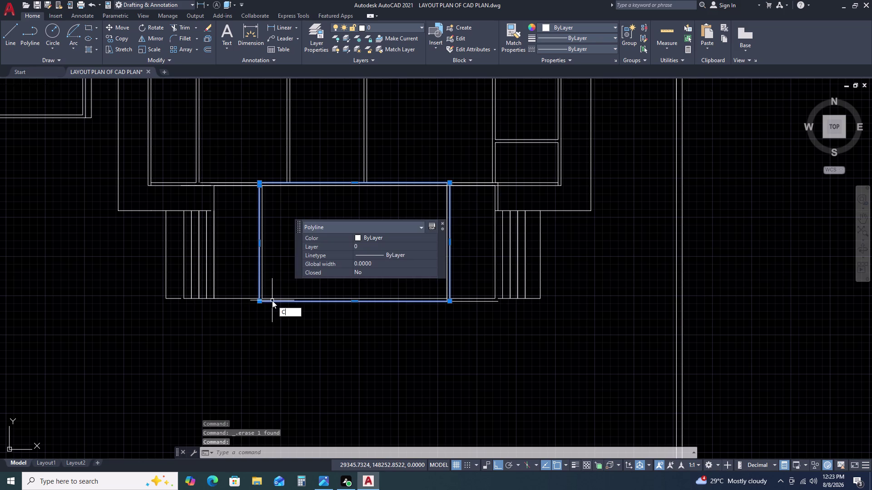
key(Escape)
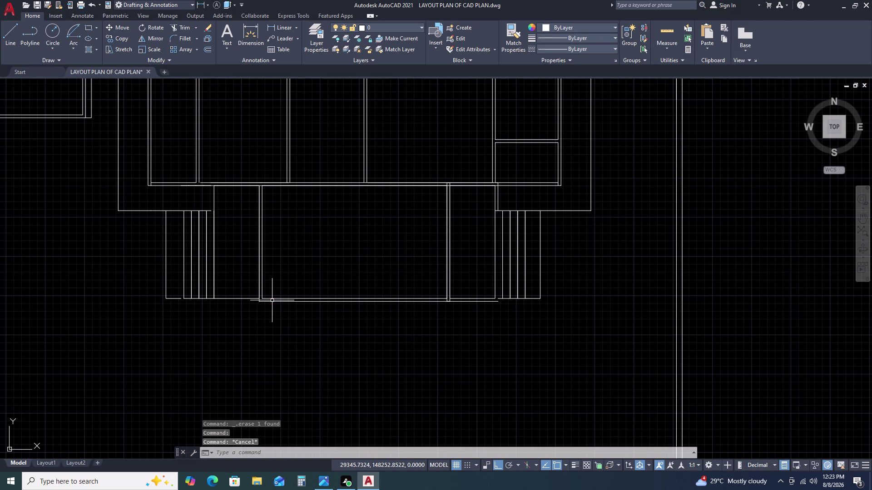
text(X)
key(space)
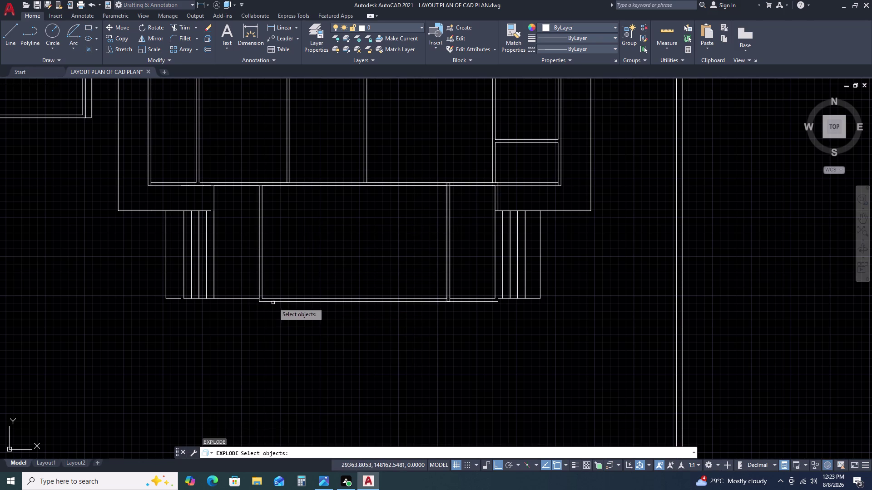
click(274, 302)
key(space)
click(273, 303)
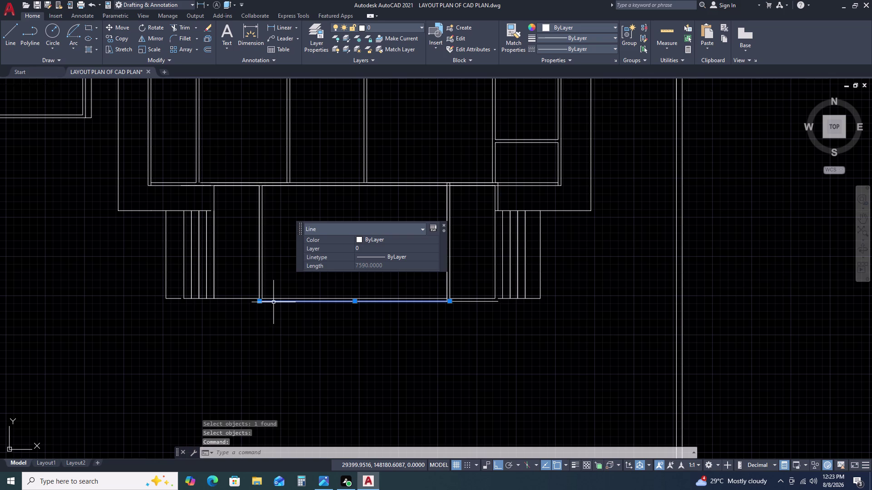
key(Delete)
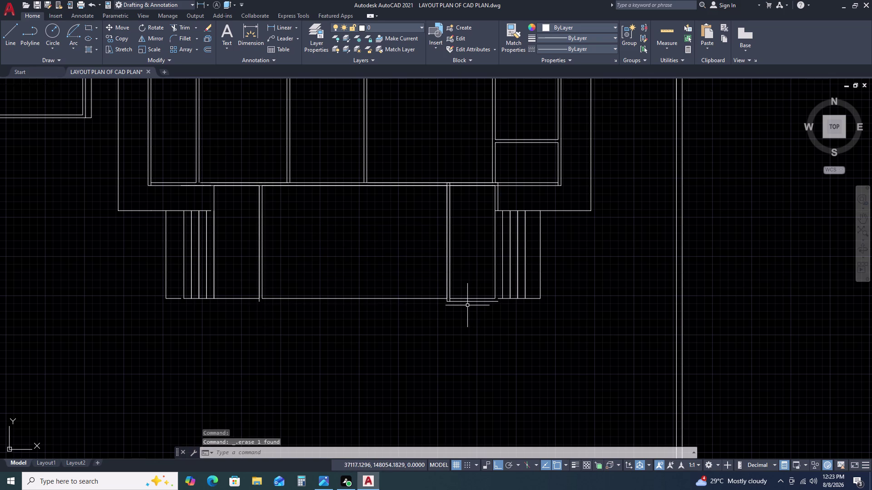
Erase the stray line below the island and fence-trim the line ends along its bottom.
click(469, 302)
key(Delete)
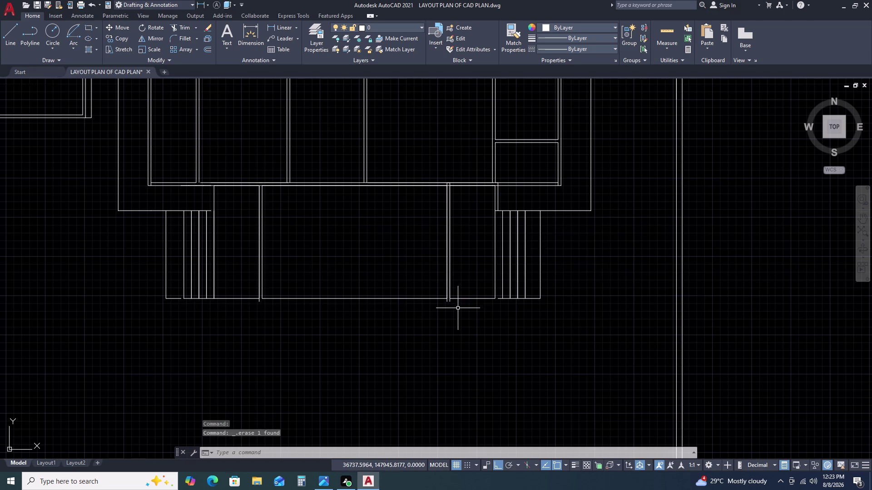
scroll(up, 3)
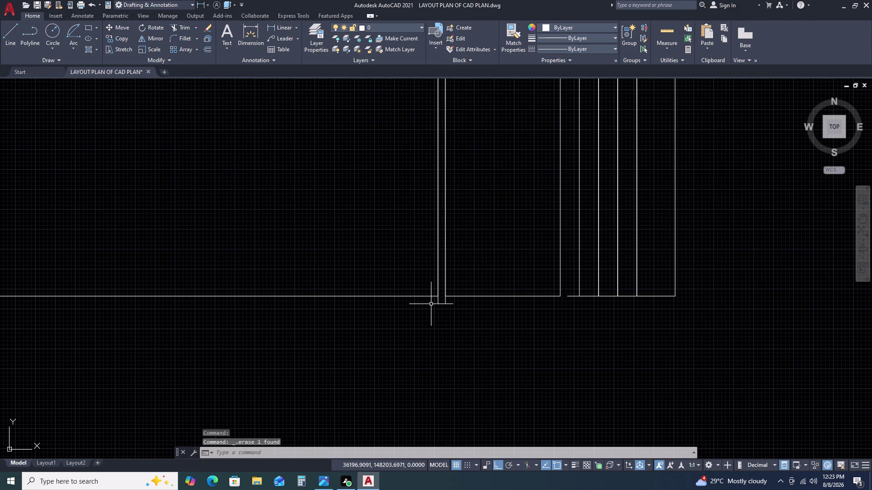
text(TR)
key(space)
click(452, 300)
click(413, 304)
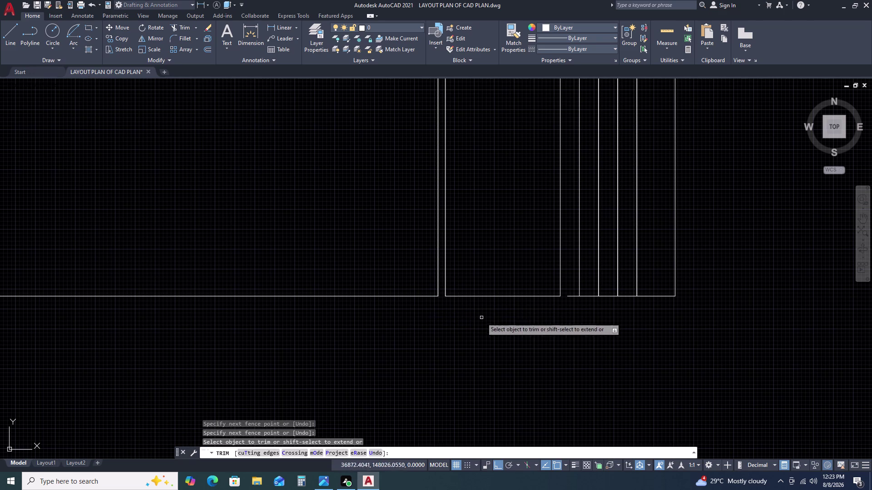
key(Escape)
scroll(down, 3)
middle_drag(627, 327, 560, 295)
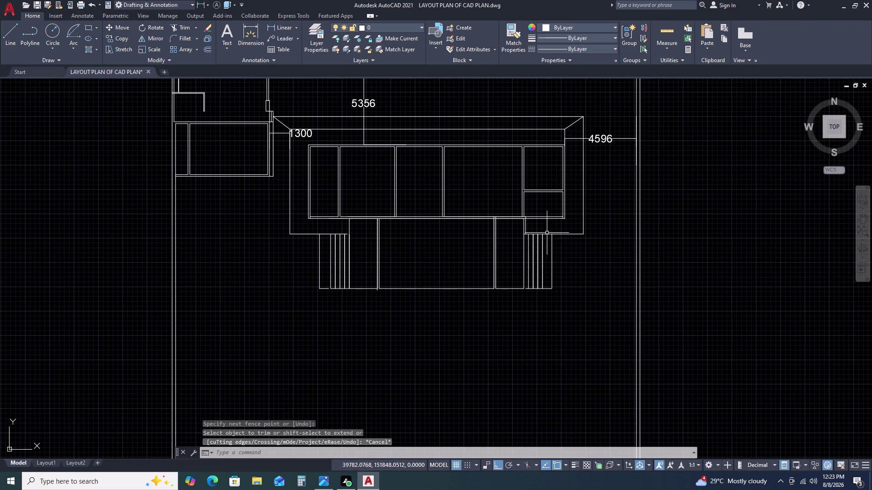
Erase the short vertical line at the cabinet corner and an overlapping counter edge.
scroll(up, 3)
click(520, 227)
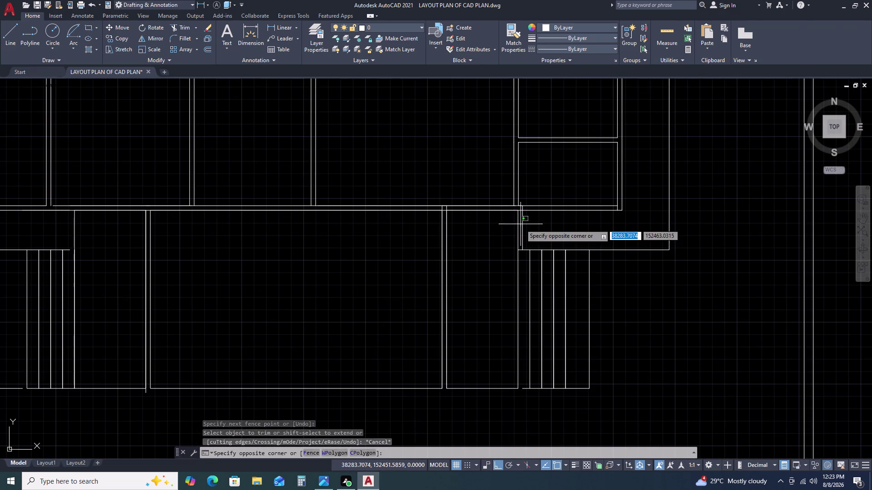
double_click(520, 223)
double_click(522, 229)
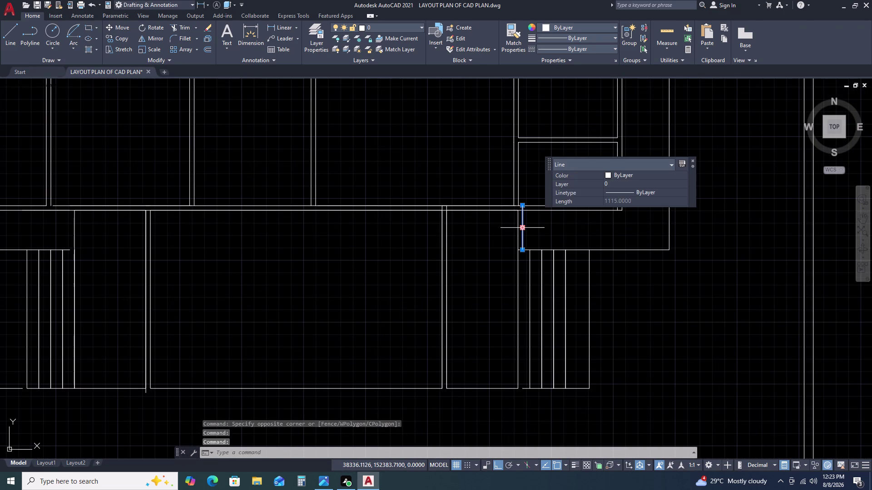
key(Delete)
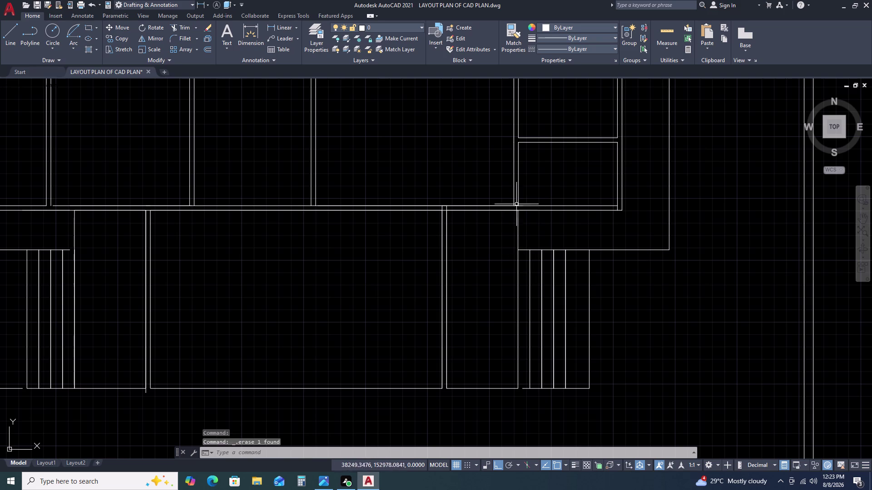
click(494, 206)
key(Delete)
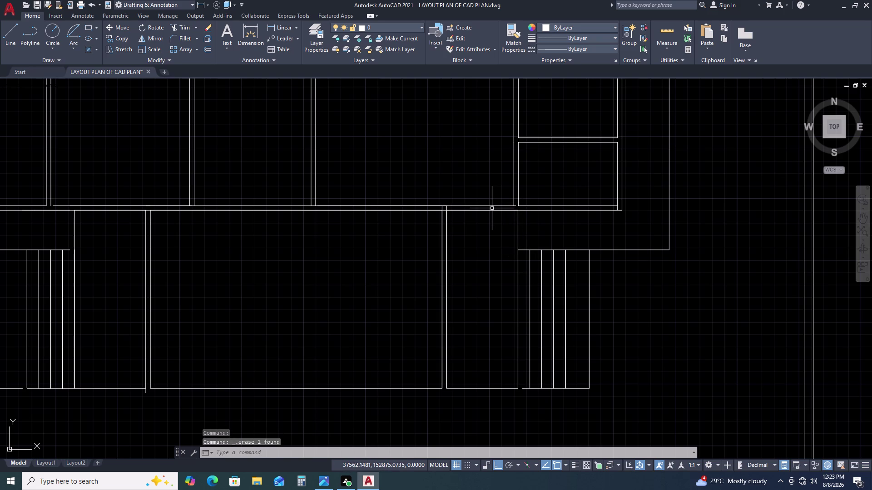
click(492, 209)
key(Delete)
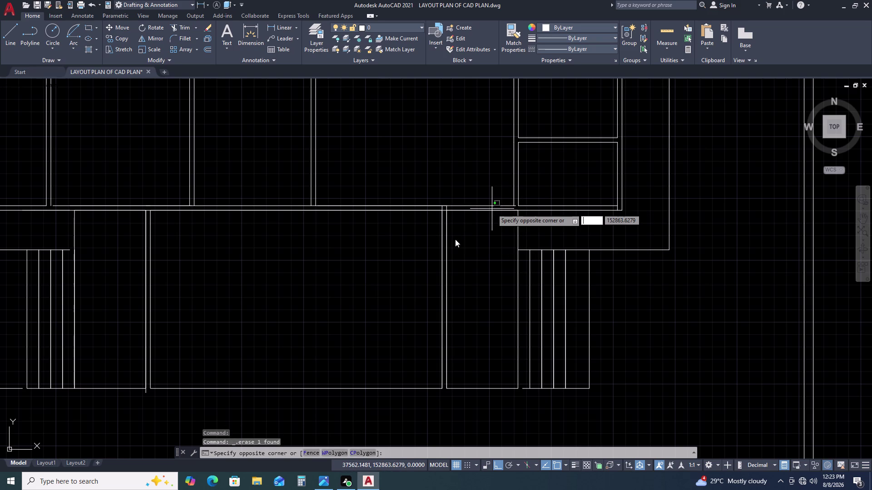
key(Delete)
key(Escape)
Explode the right island strip and erase its duplicate left edge and shared edge.
click(445, 255)
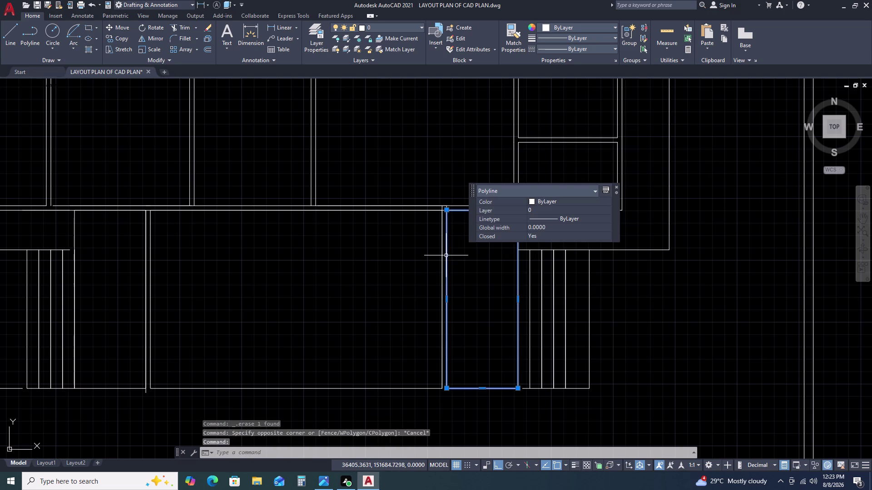
text(X)
key(space)
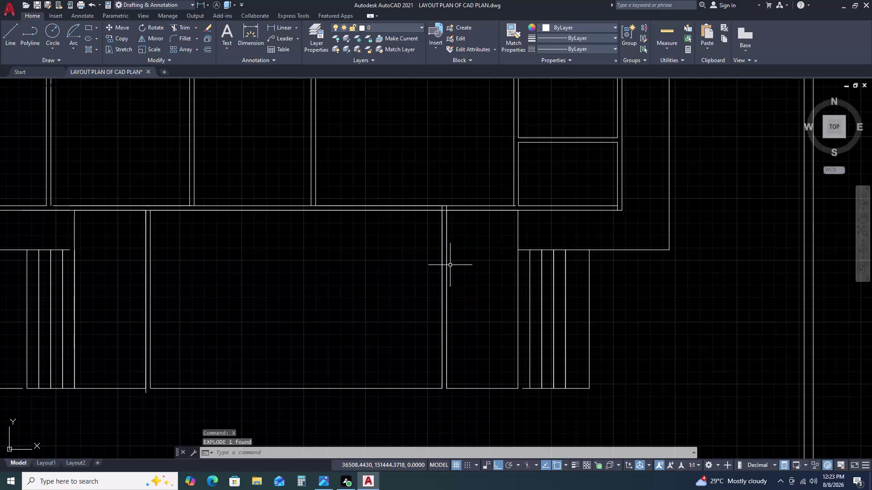
click(447, 274)
key(Delete)
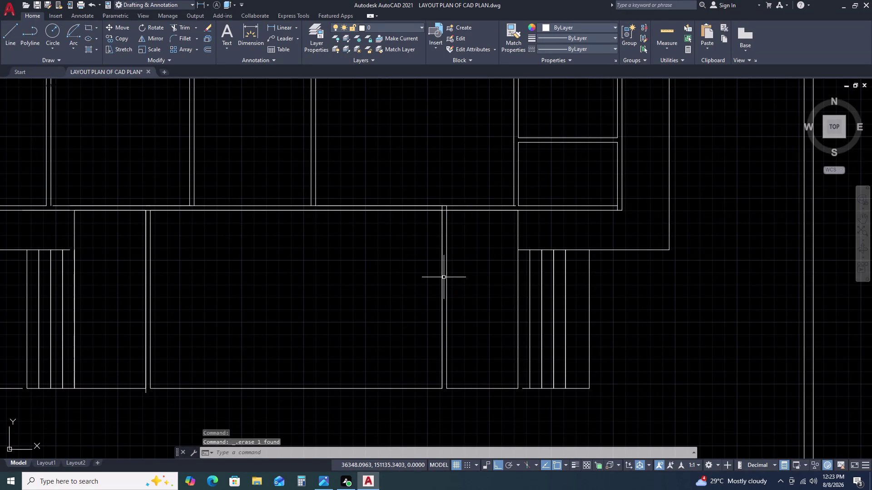
click(443, 277)
click(441, 283)
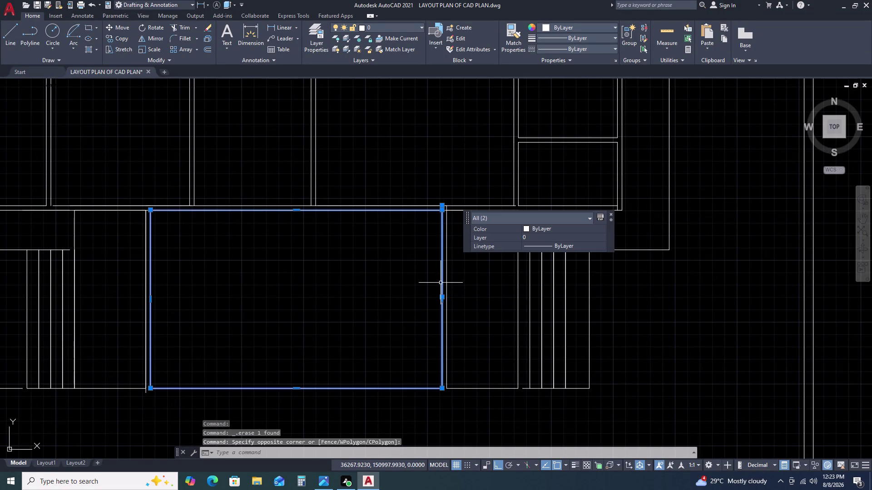
key(x)
key(space)
click(441, 278)
key(Delete)
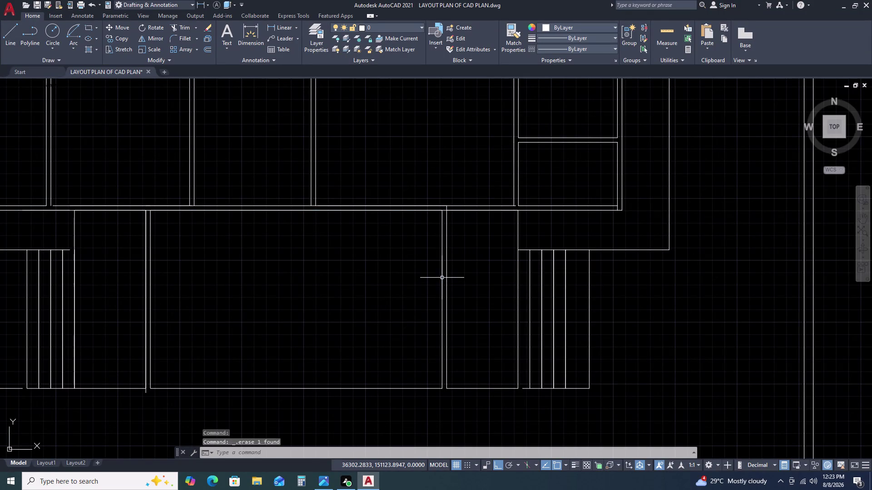
Erase another overlapping edge and the 7590-long top edge, then undo that erase.
click(420, 210)
key(Delete)
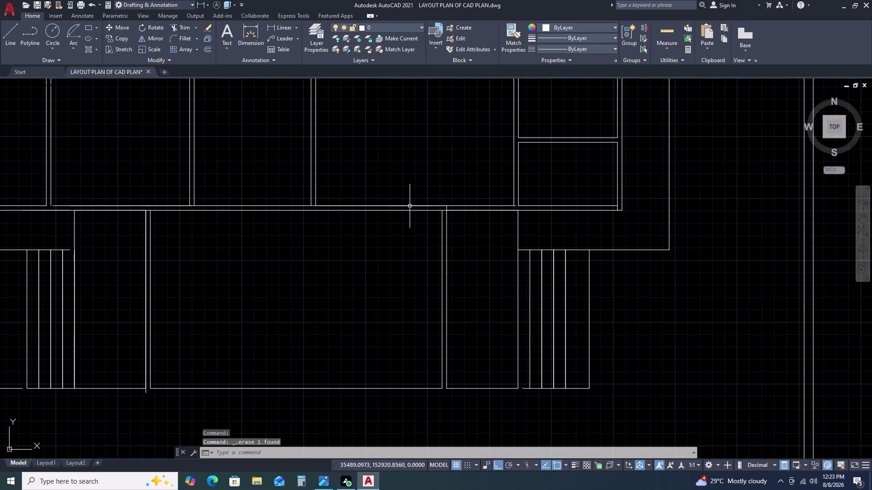
click(409, 204)
key(Delete)
key(Delete)
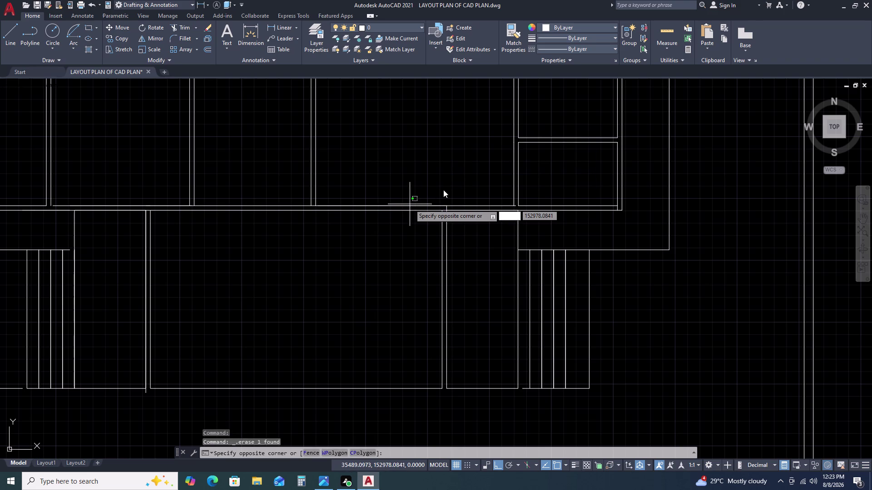
key(Escape)
click(416, 205)
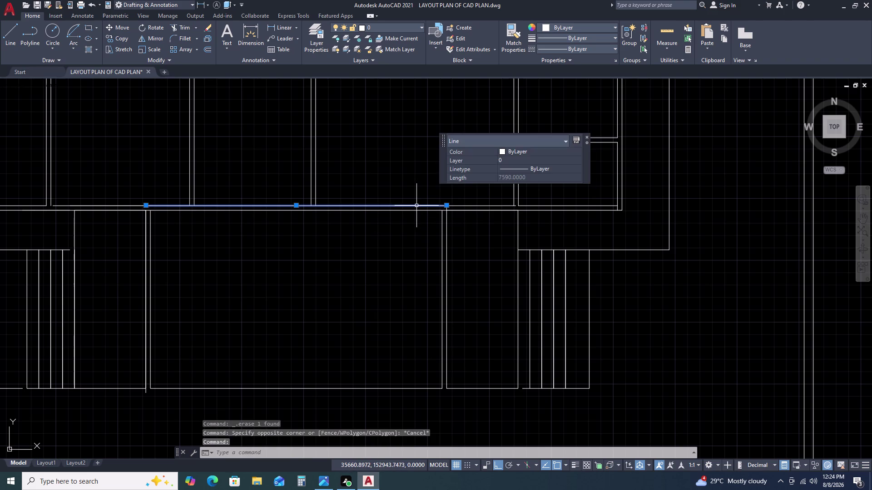
key(Delete)
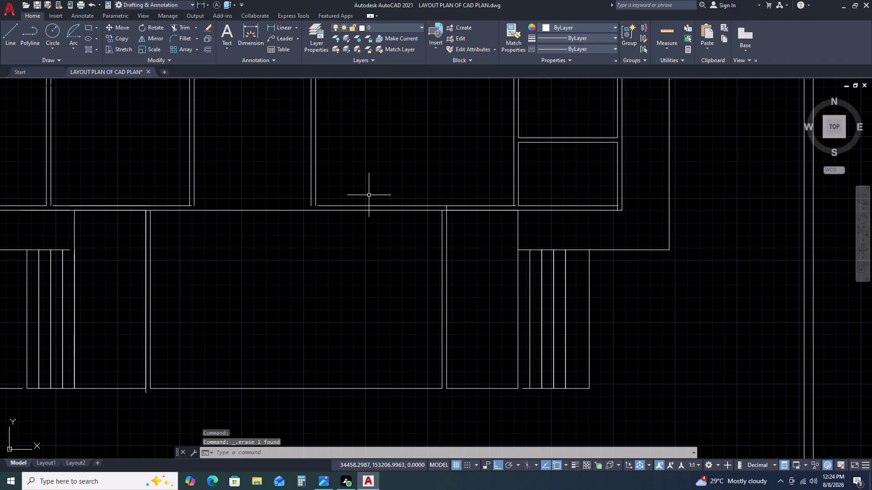
key(ctrl+z)
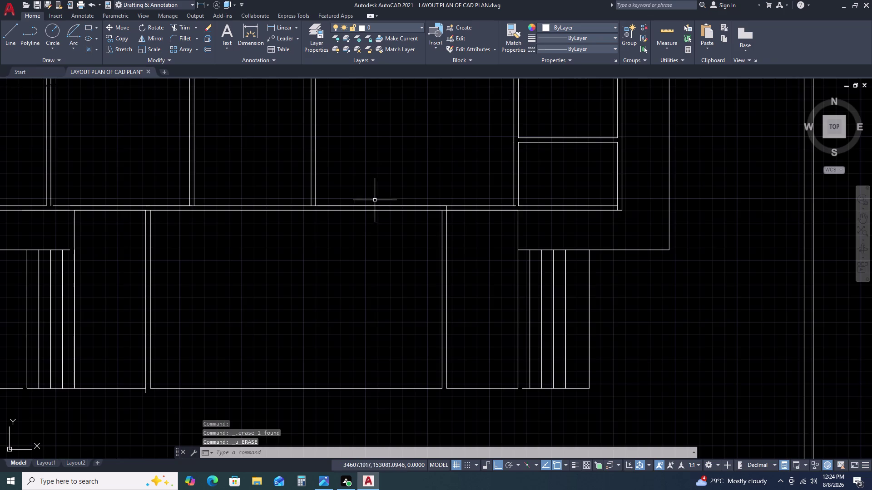
scroll(down, 3)
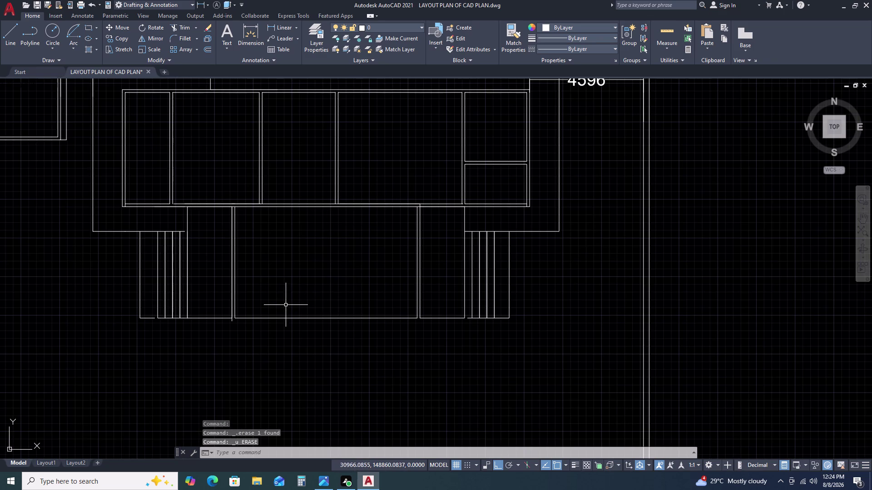
scroll(up, 3)
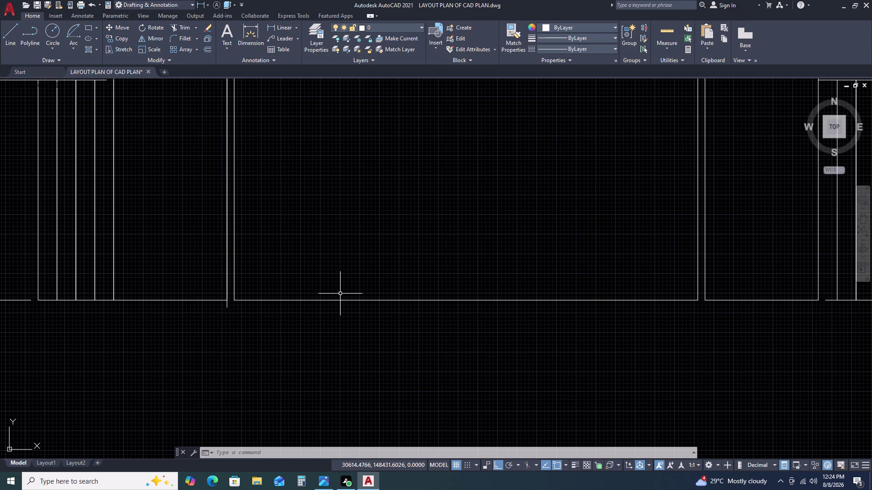
scroll(down, 3)
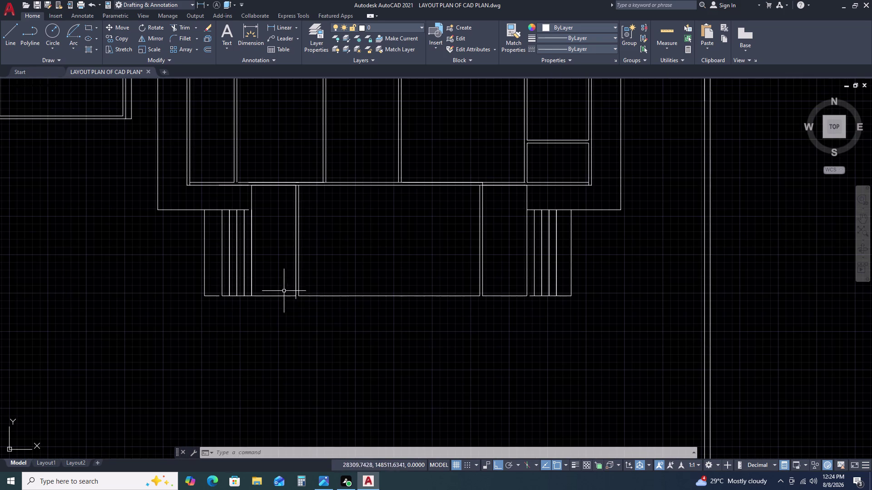
click(294, 256)
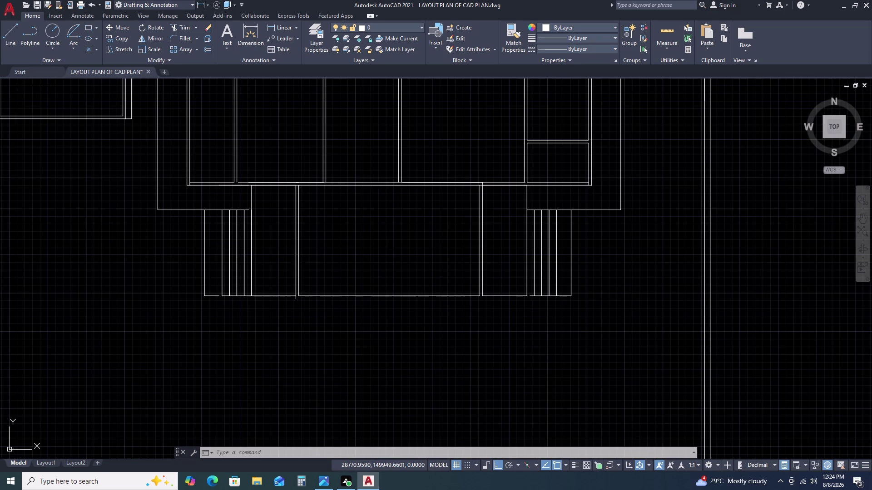
Explode the left island strip and erase its duplicate right edge and another overlap.
click(294, 256)
click(297, 264)
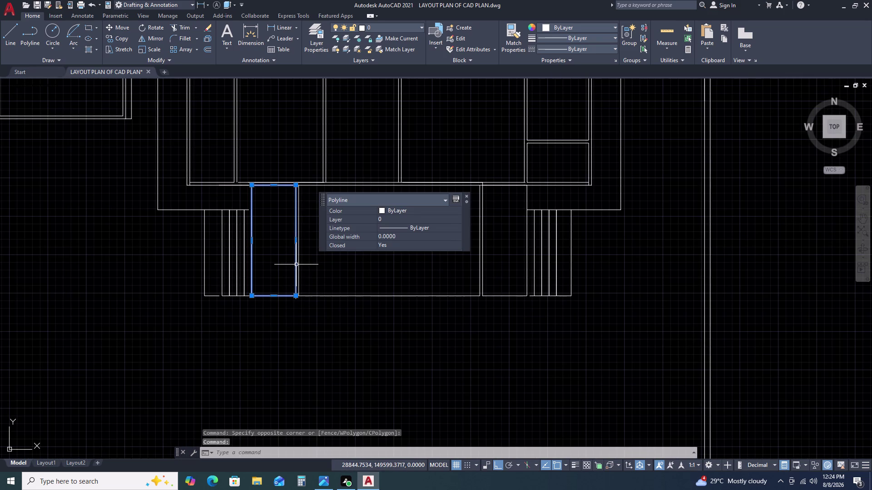
text(X)
key(space)
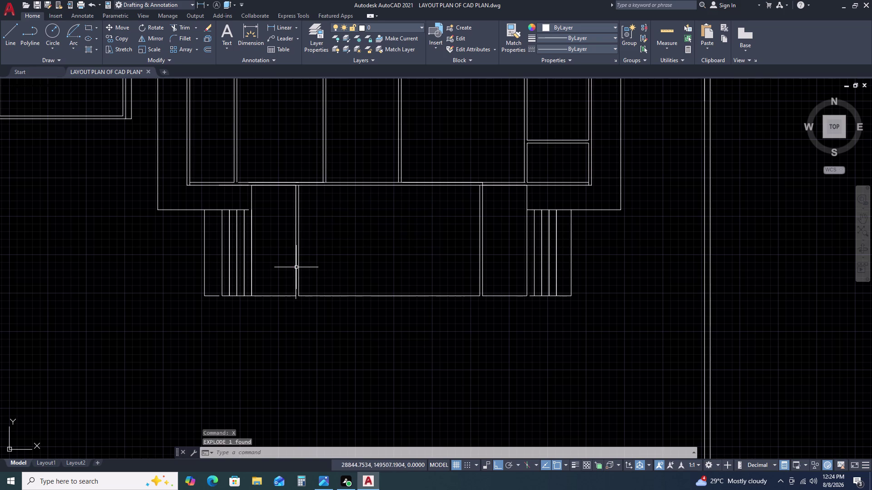
click(296, 269)
key(Delete)
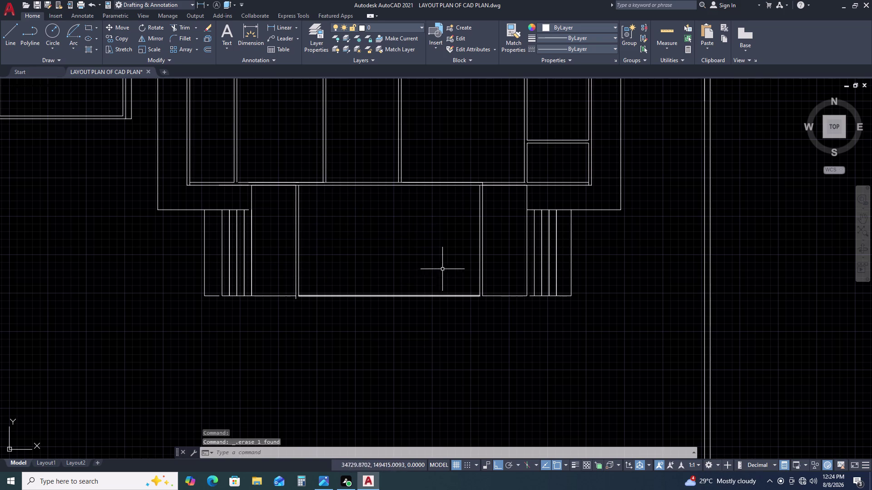
double_click(484, 273)
key(Delete)
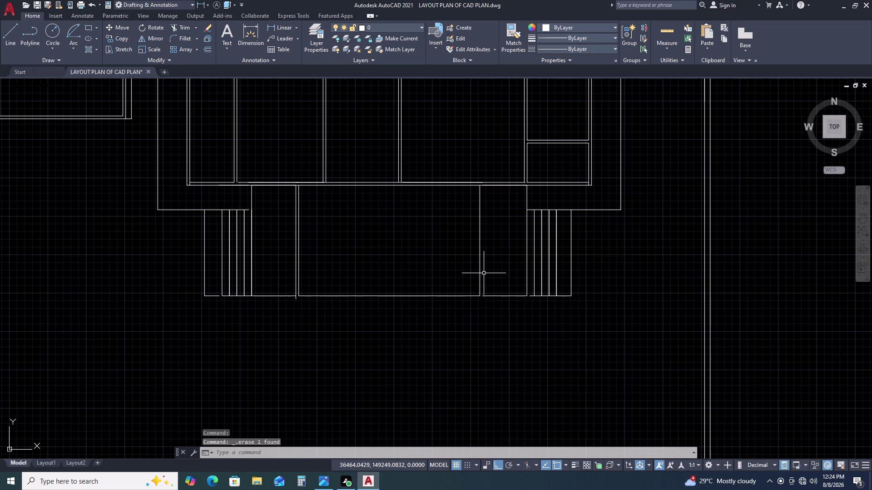
Erase the doubled edge beside the middle rectangle and the duplicate top edge, then start a line.
click(507, 185)
key(Delete)
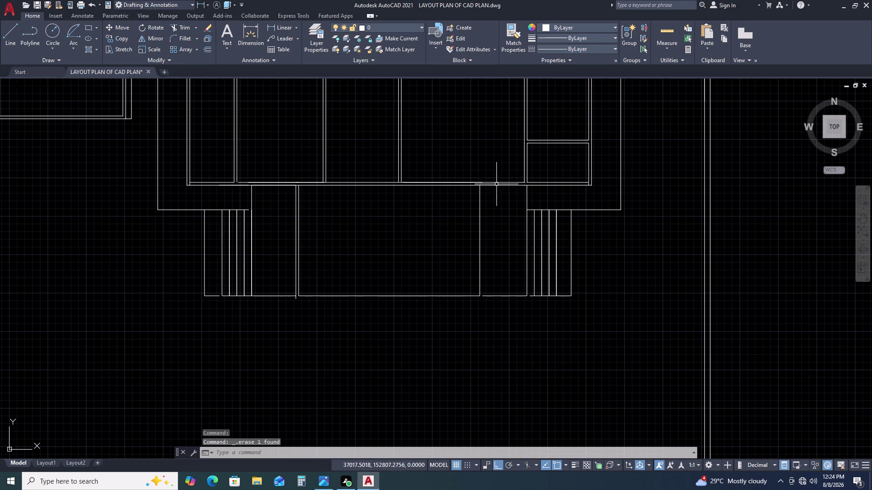
click(468, 182)
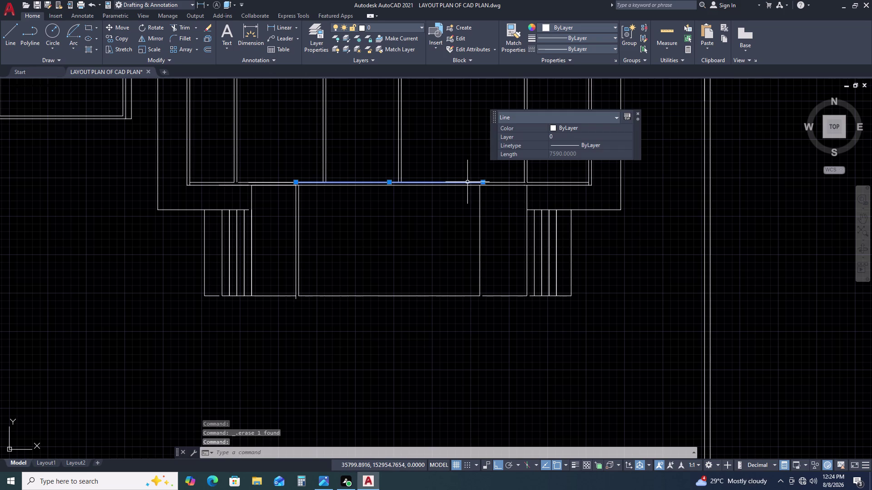
key(Delete)
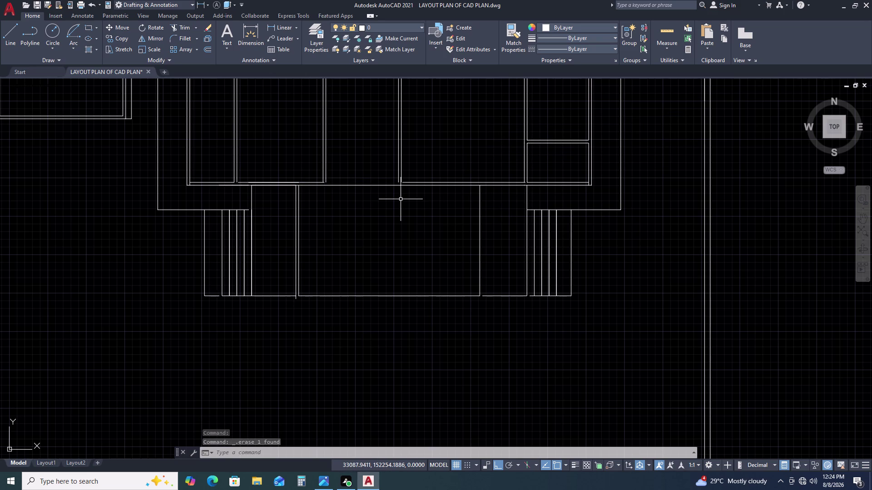
text(L)
key(space)
Start a line at the island corner, then cancel it.
scroll(up, 3)
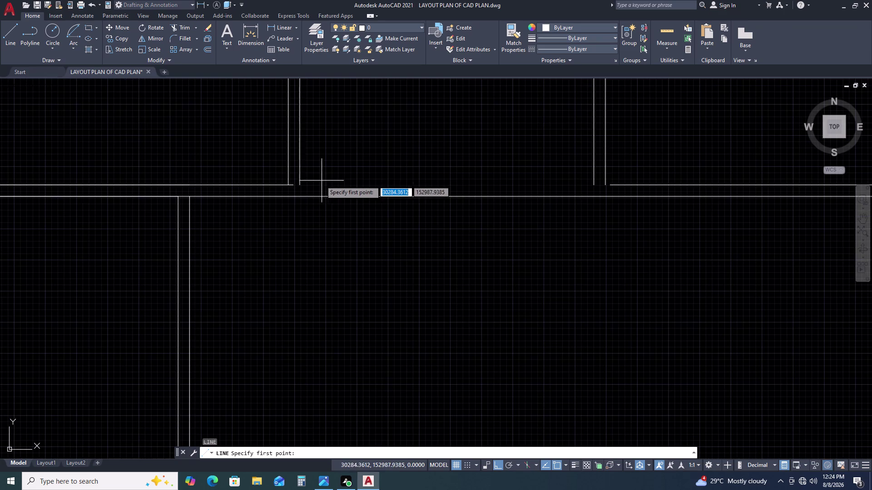
click(299, 184)
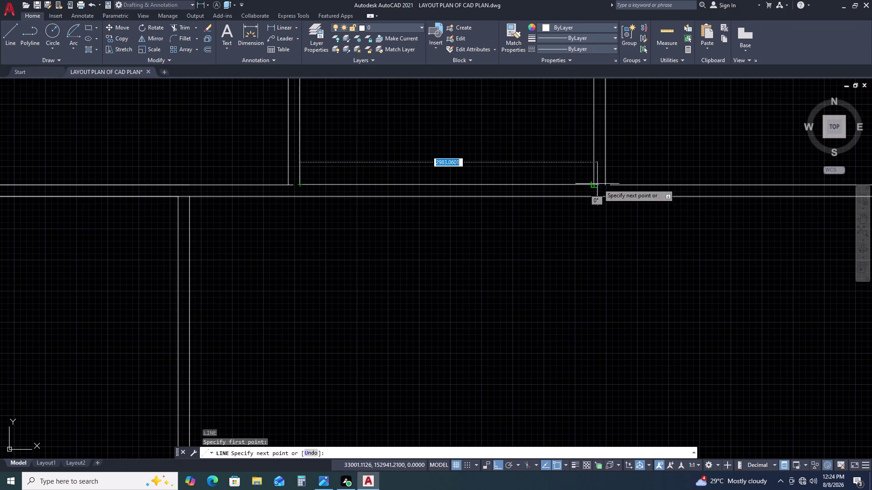
double_click(594, 183)
key(Escape)
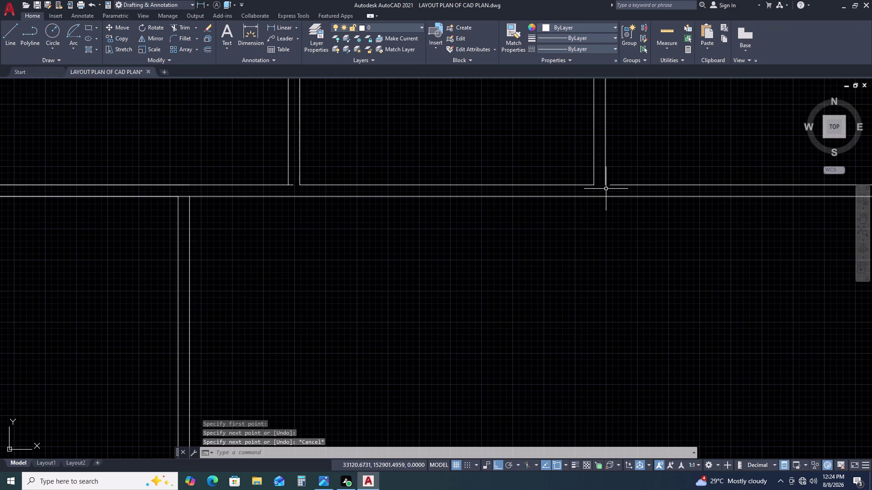
Fillet the first two open counter corners closed with radius 0.
key(r)
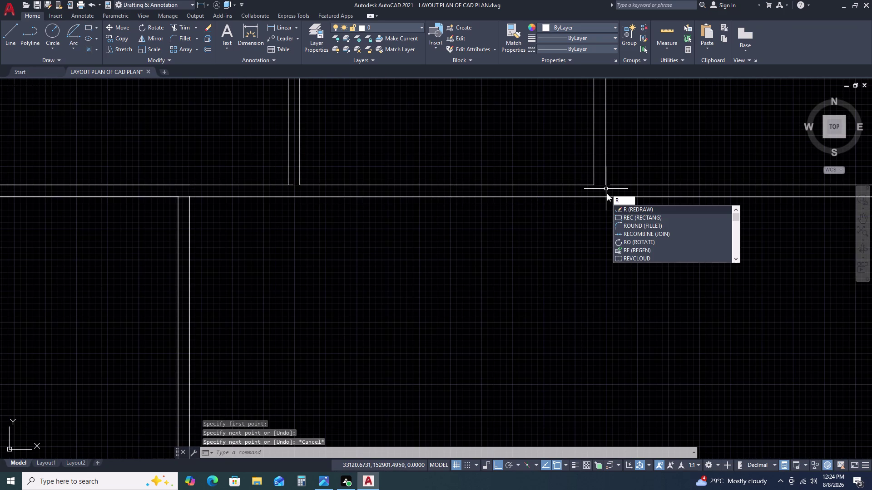
key(Escape)
key(f)
key(space)
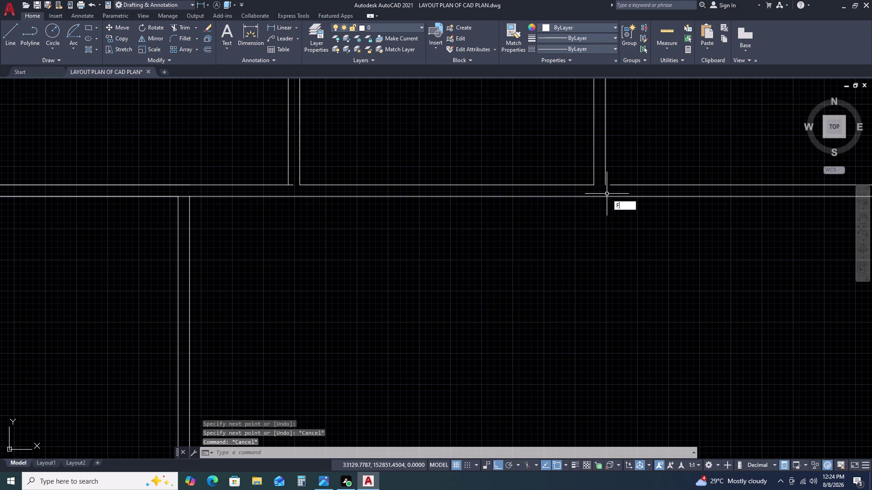
double_click(616, 186)
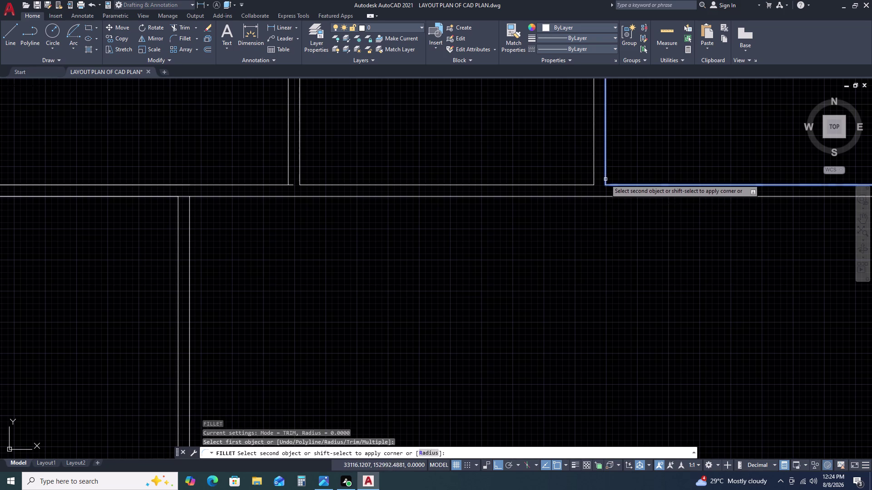
click(606, 180)
key(space)
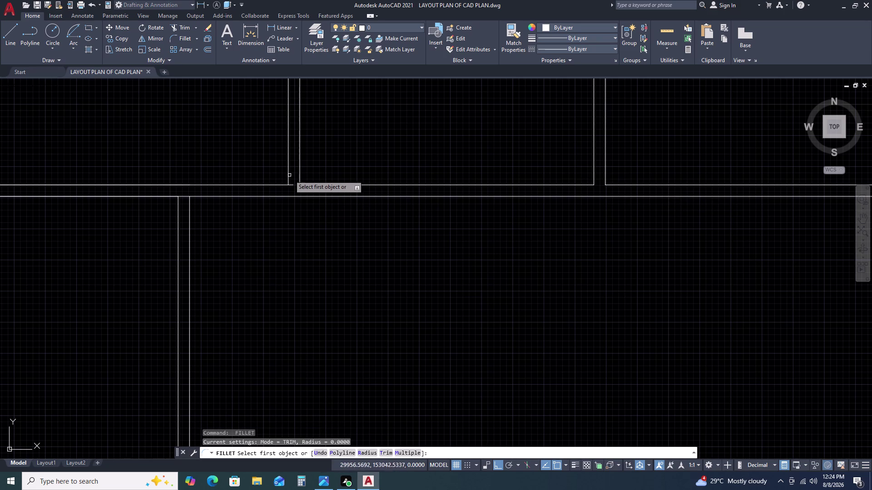
click(289, 176)
double_click(277, 185)
Fillet the cabinet's bottom-edge corner and the next cabinet corner closed.
scroll(down, 3)
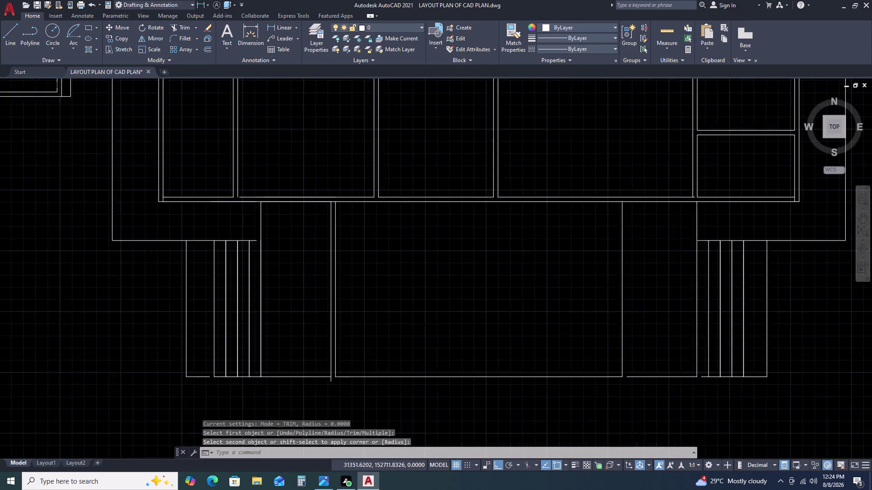
key(Escape)
scroll(up, 3)
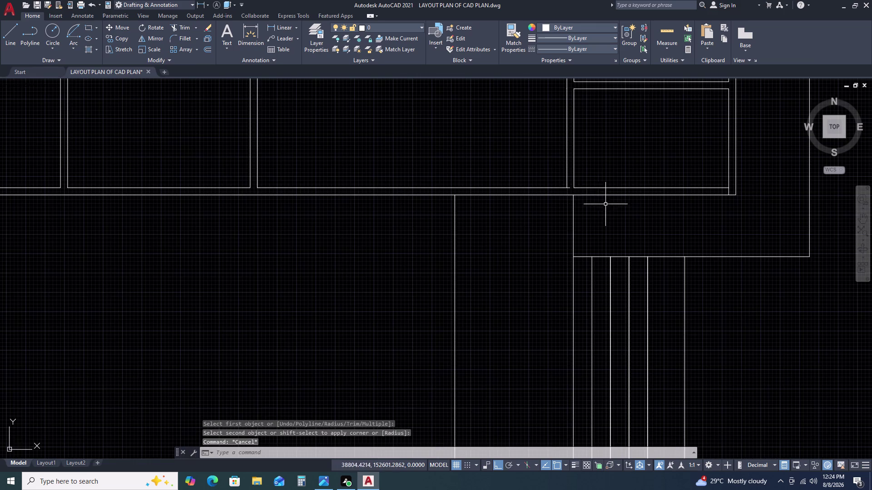
key(space)
click(559, 188)
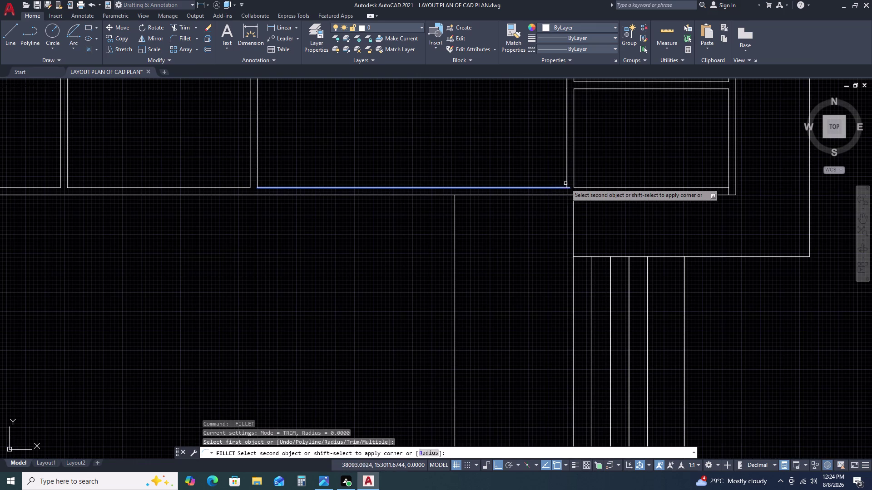
click(567, 181)
scroll(down, 3)
middle_drag(603, 183, 520, 190)
key(space)
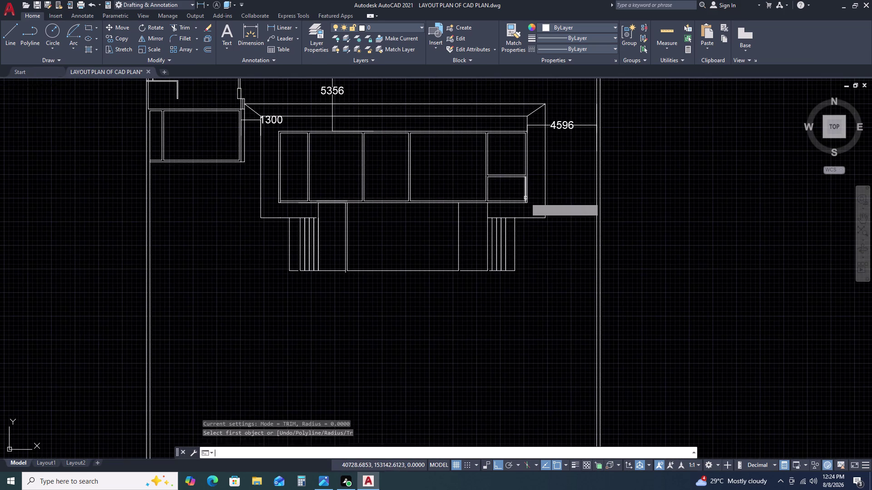
scroll(up, 3)
click(517, 210)
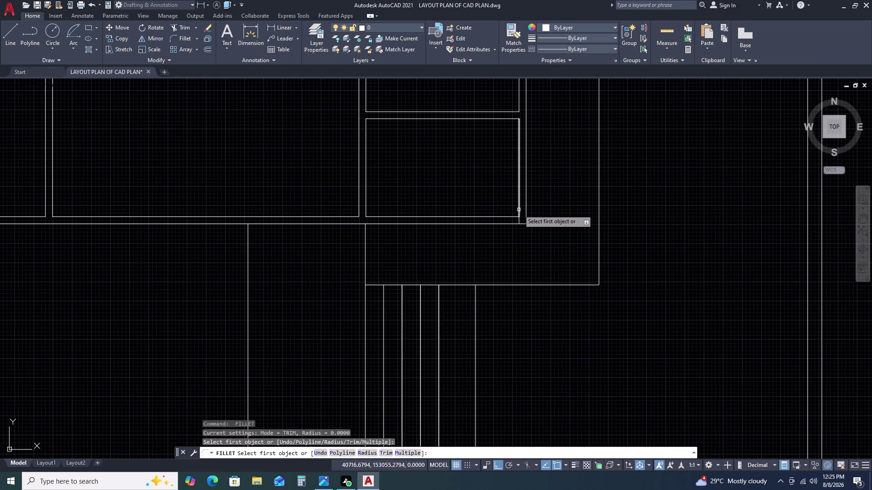
double_click(520, 210)
click(513, 218)
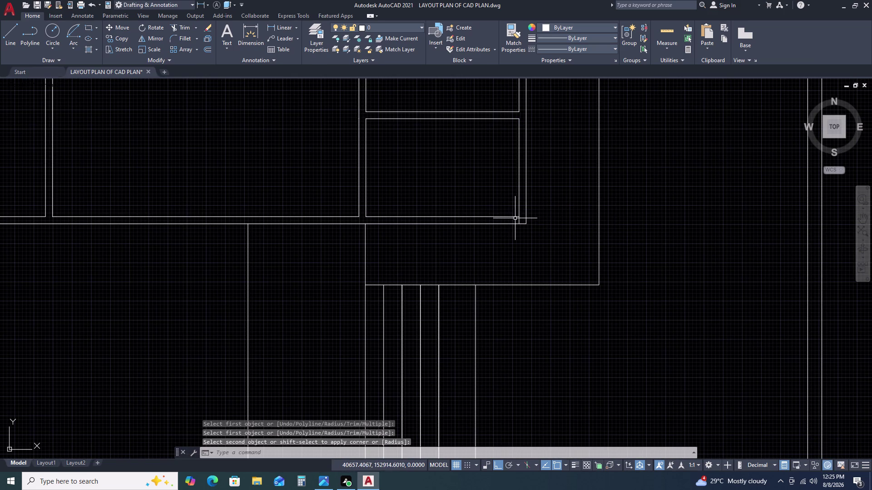
Delete the short 115-long stray line at the cabinet corner.
key(Escape)
scroll(up, 3)
double_click(526, 222)
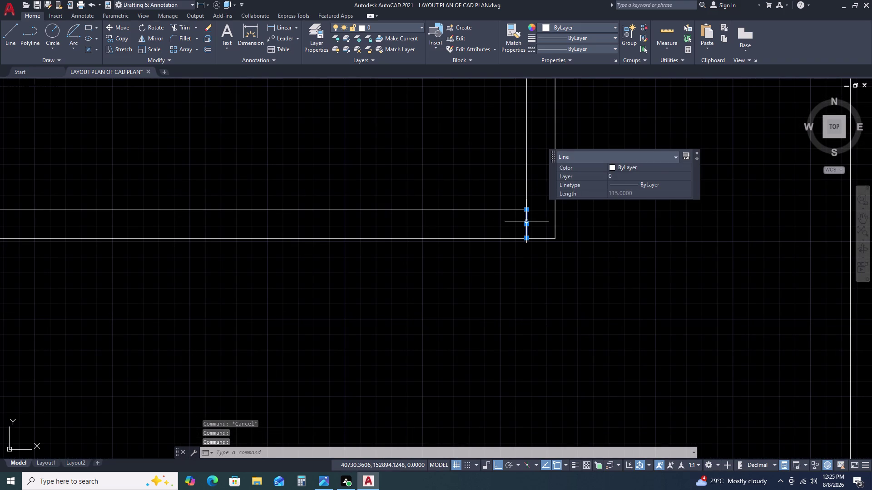
key(Delete)
Extend two of the island's lower strip lines to their boundary.
scroll(down, 3)
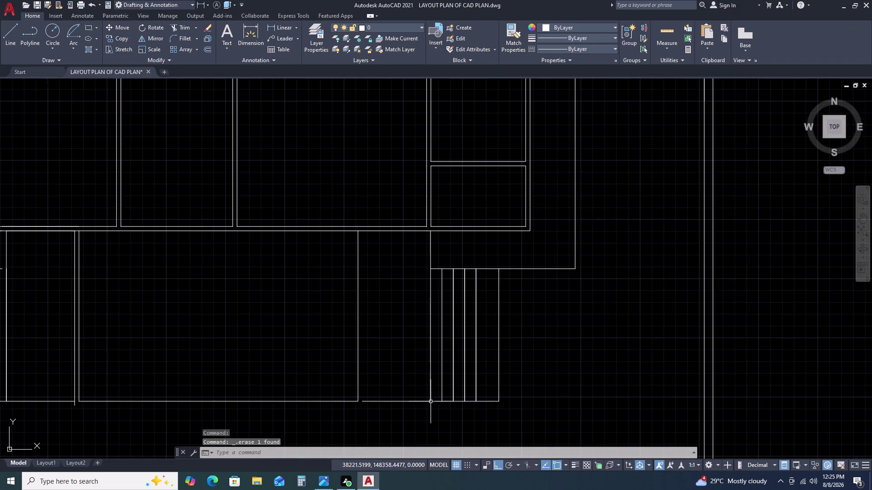
middle_drag(431, 402, 477, 293)
key(e)
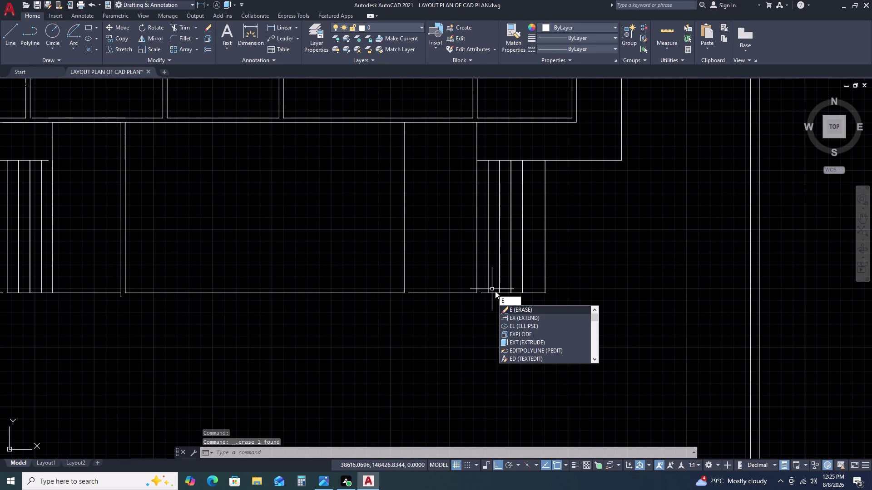
text(X)
key(space)
drag(454, 270, 449, 277)
double_click(408, 315)
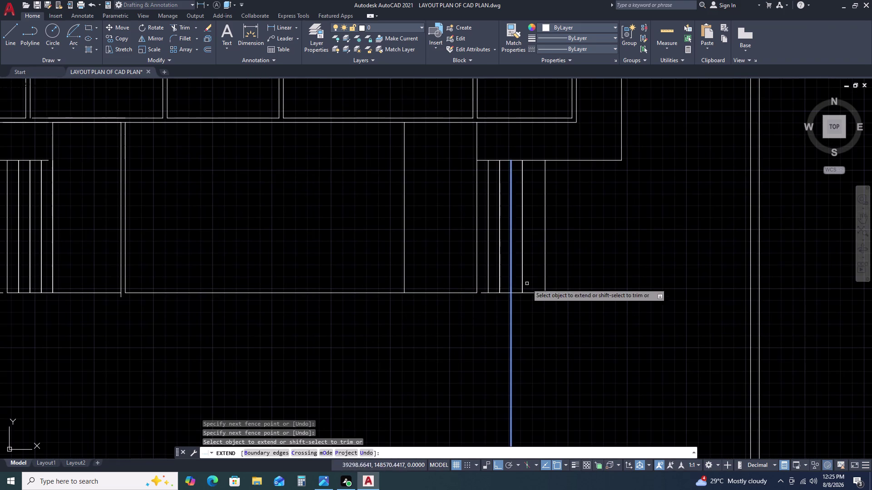
click(558, 288)
key(Escape)
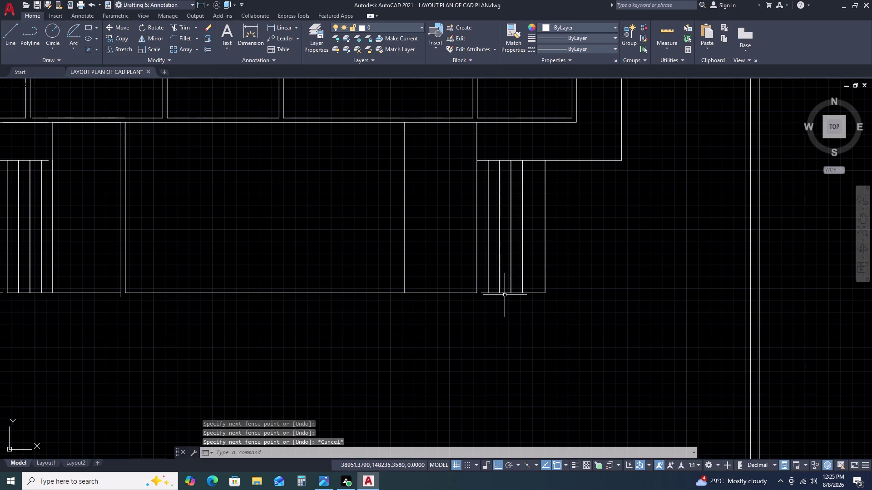
Stretch the island's bottom edge from 1685 to 1800 and delete the extra inner line.
click(506, 294)
scroll(up, 3)
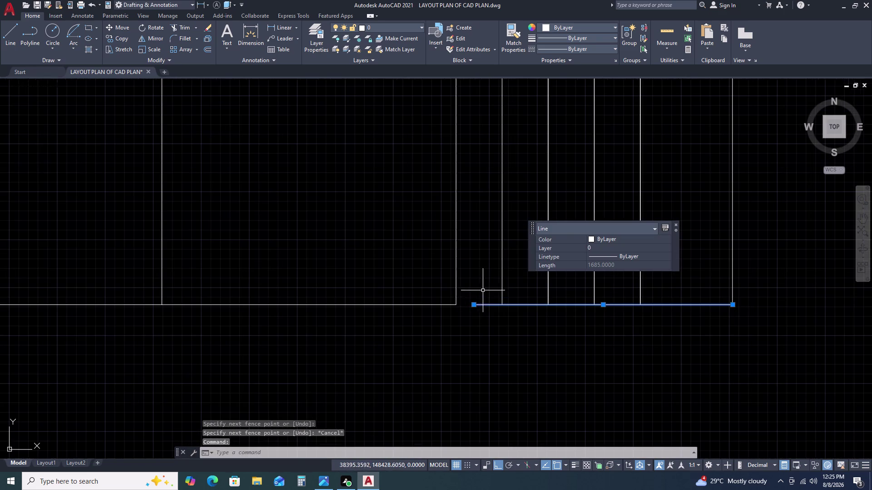
click(473, 304)
double_click(453, 305)
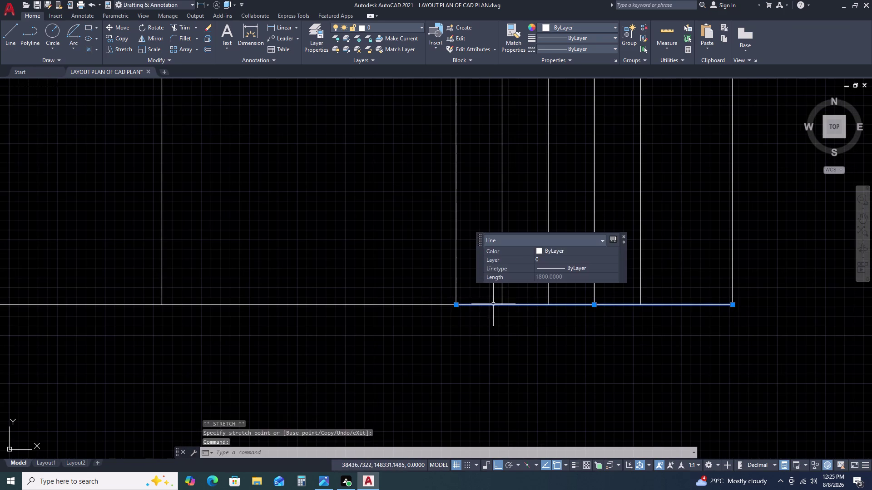
scroll(down, 3)
key(Escape)
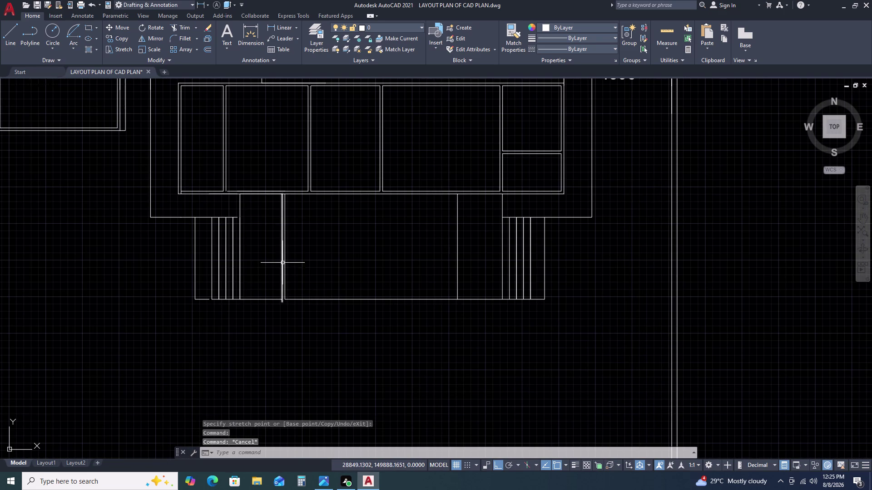
click(283, 263)
key(Delete)
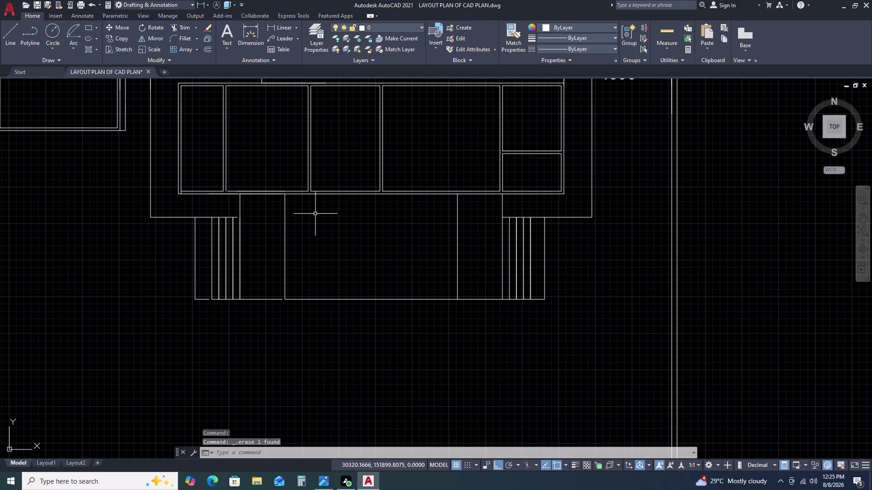
Delete the short segment under the left cabinet.
click(229, 196)
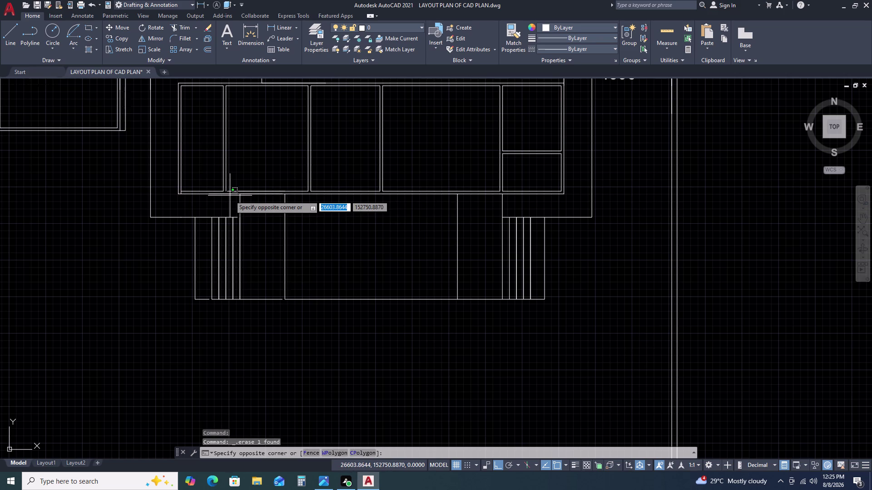
double_click(230, 195)
click(229, 195)
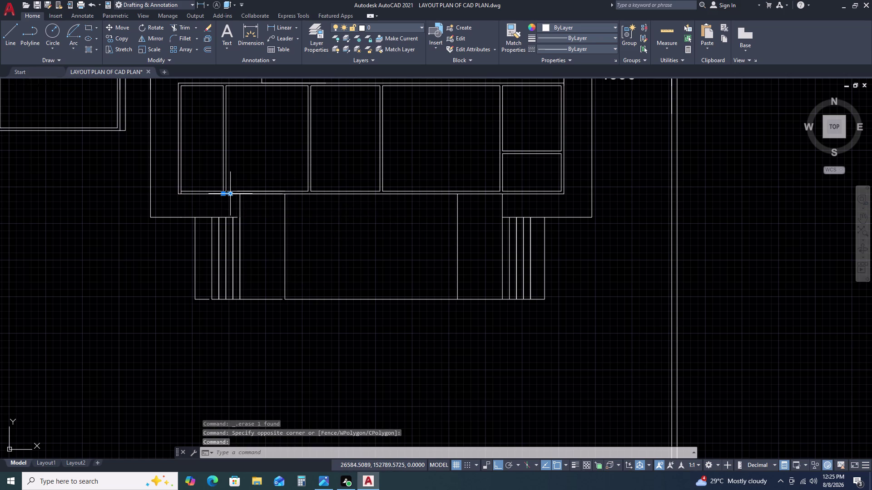
key(Delete)
key(Delete)
key(Escape)
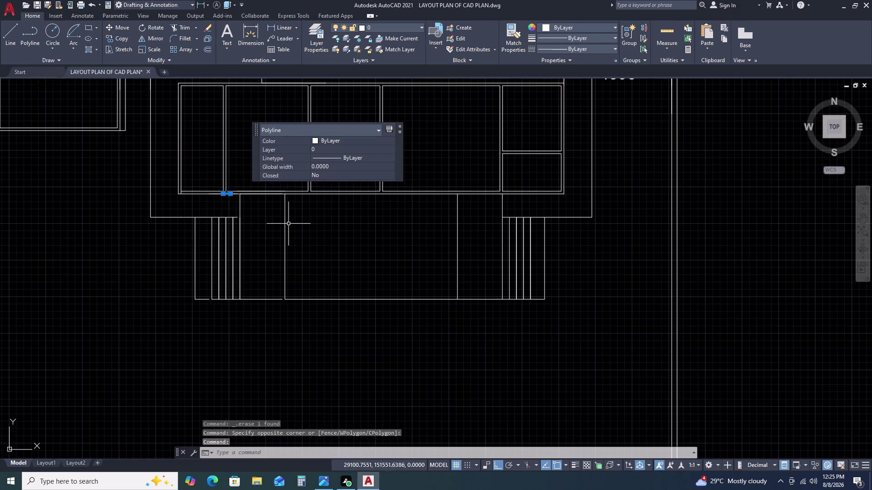
key(Delete)
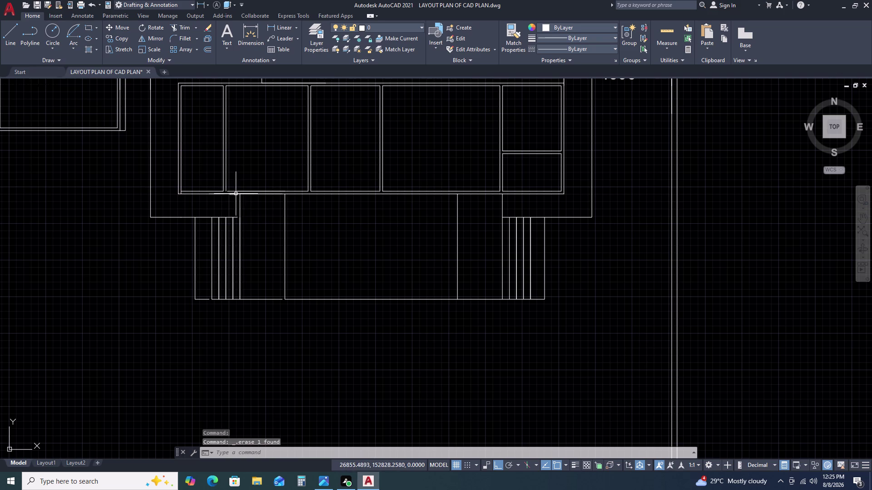
Remove the leftover polyline piece under the cabinet.
click(236, 194)
key(Delete)
key(Delete)
key(Delete)
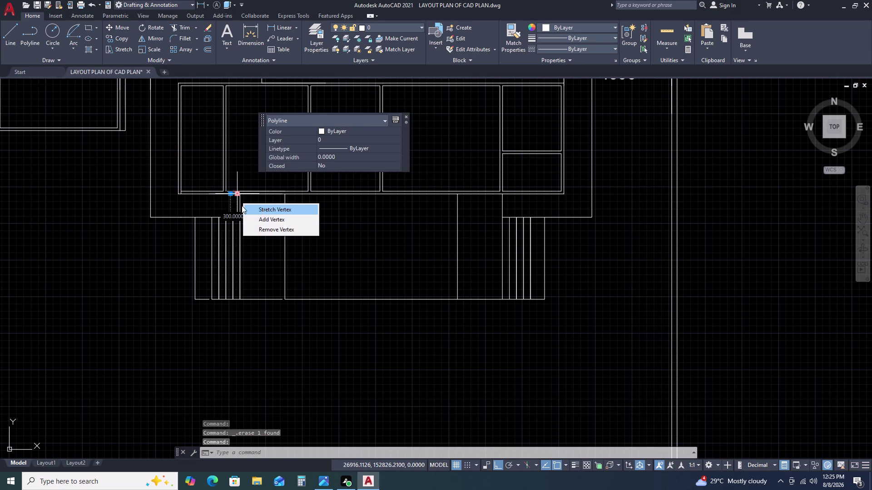
key(End)
key(Delete)
key(Escape)
key(Escape)
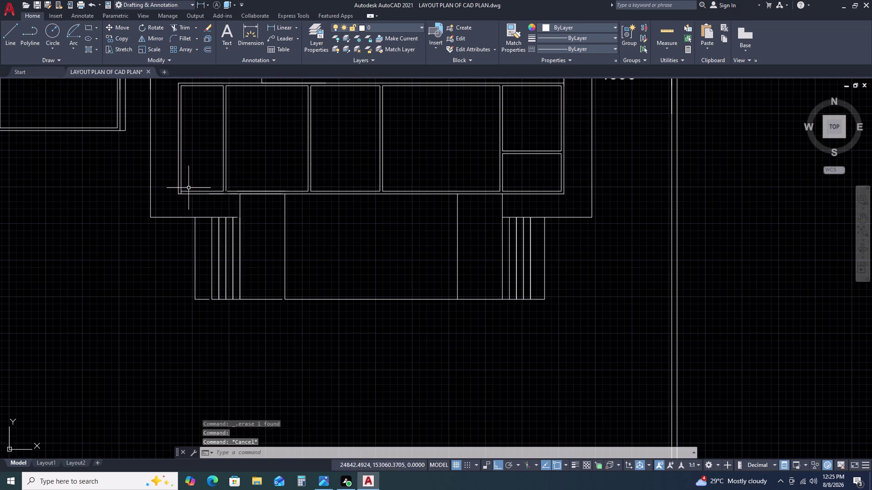
click(184, 194)
key(Escape)
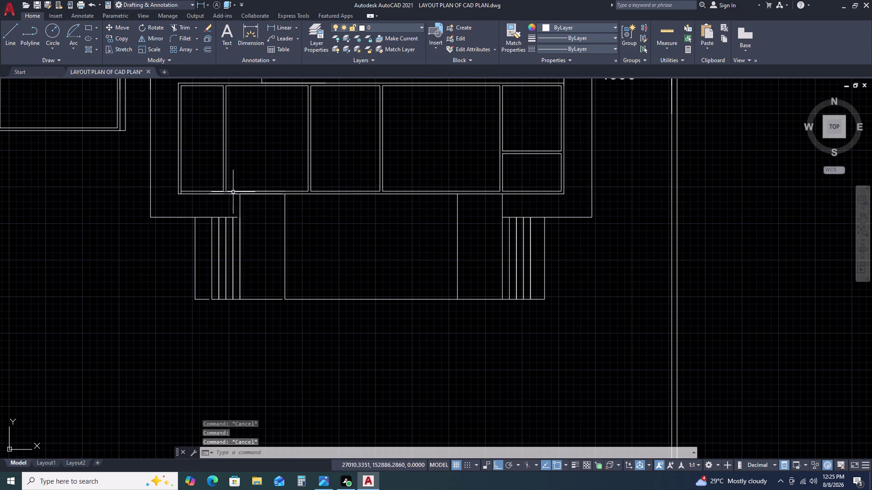
Window-select the remaining stray lines below the cabinet and delete them.
click(165, 186)
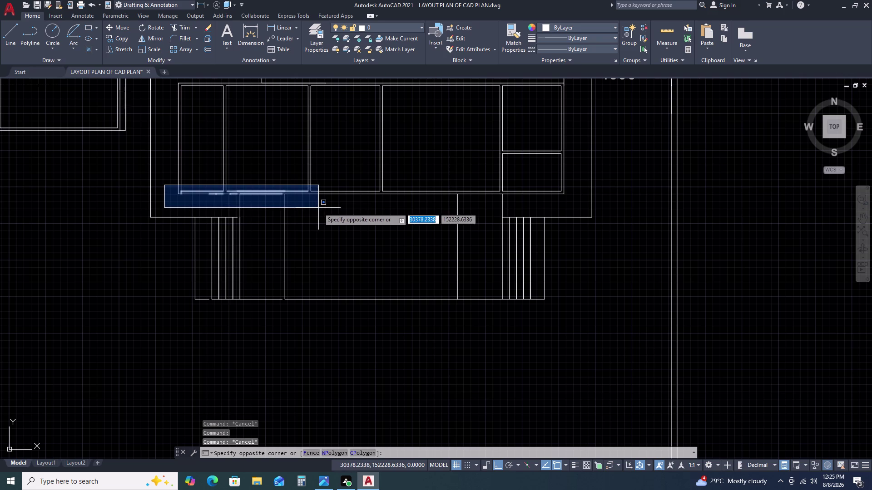
double_click(318, 208)
key(Delete)
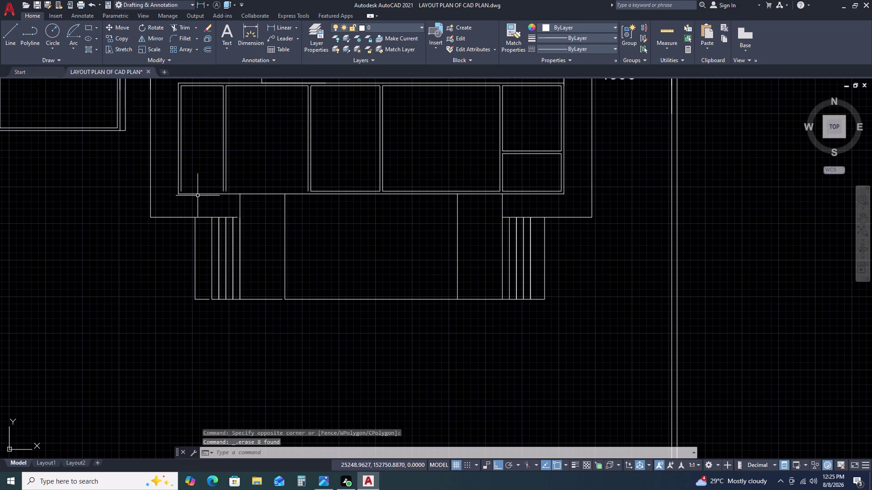
scroll(up, 3)
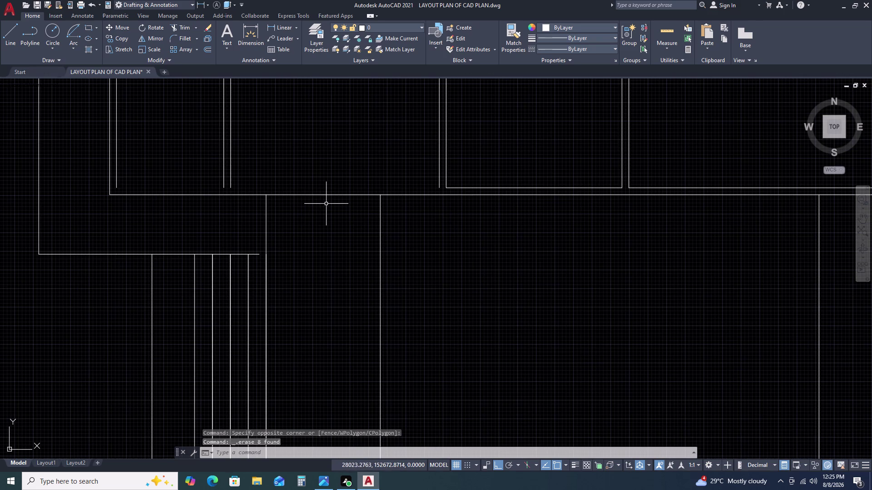
Draw two short horizontal helper lines near the island's left strips.
text(L)
key(space)
click(229, 187)
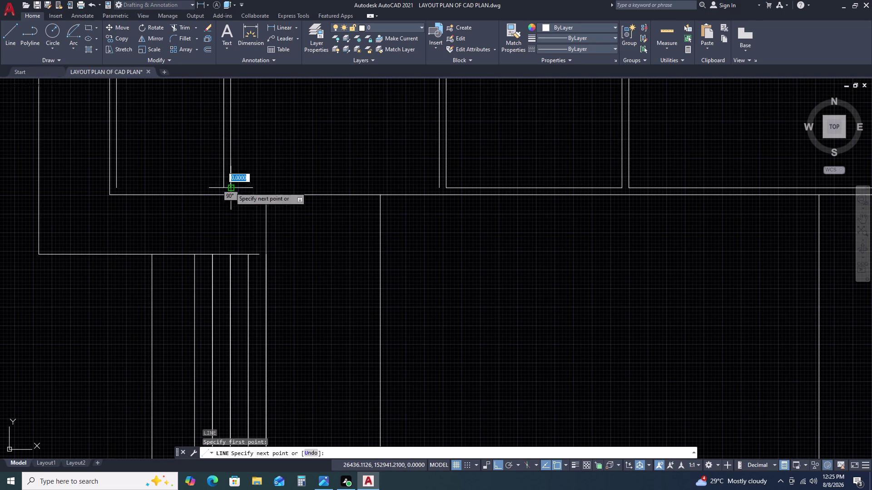
click(439, 188)
key(Escape)
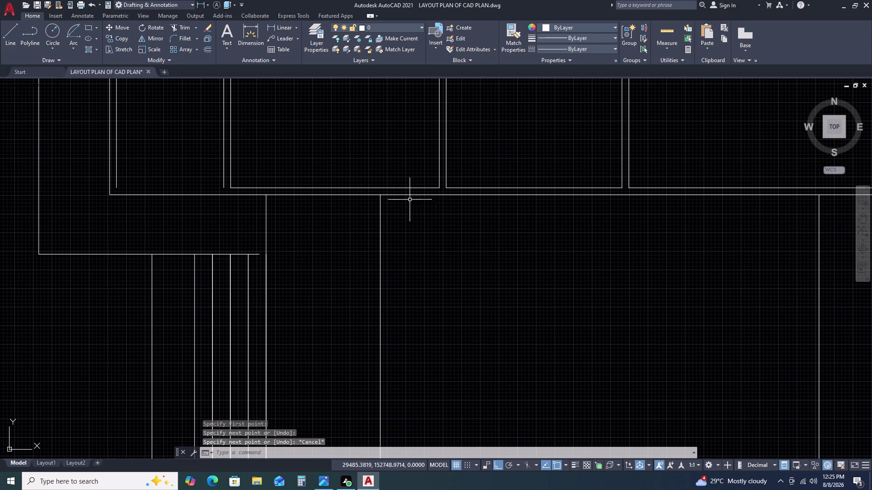
key(space)
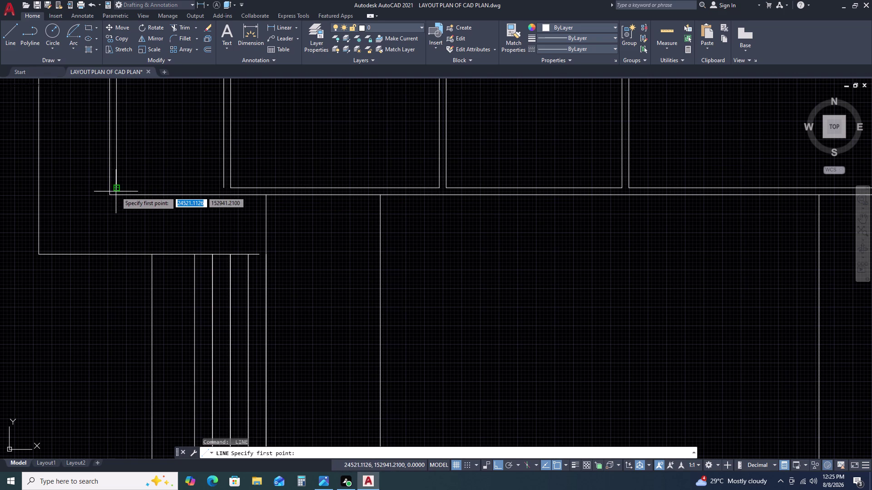
double_click(116, 189)
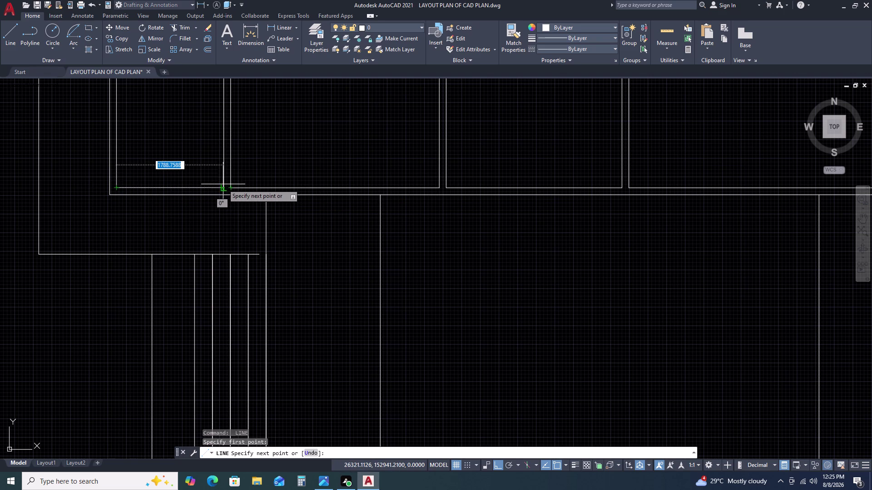
click(224, 186)
key(Escape)
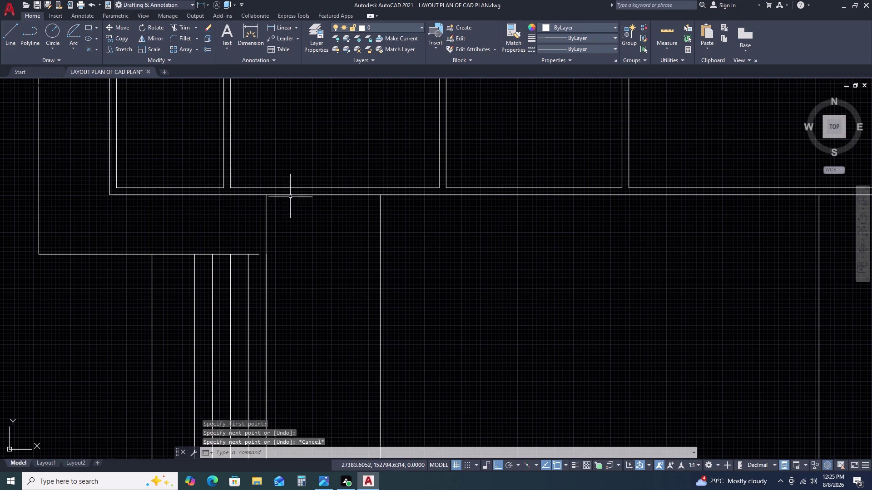
Extend the left strip lines to their boundaries with a fence and individual picks.
scroll(down, 3)
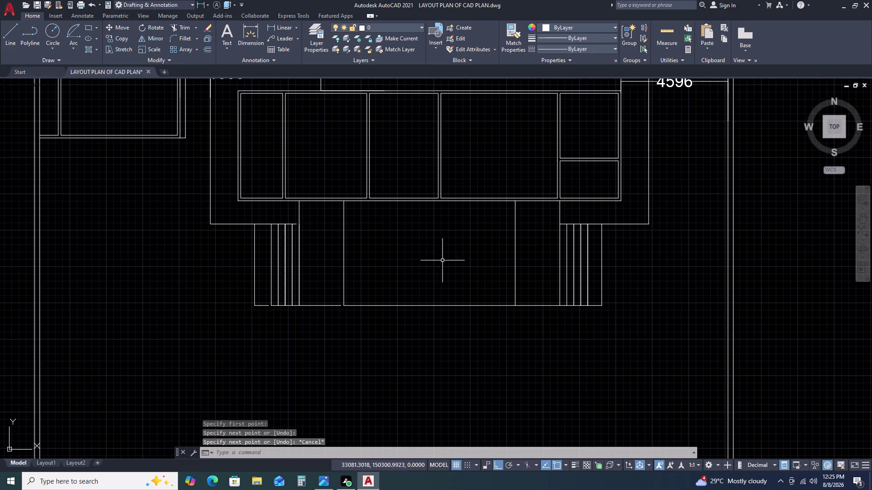
key(e)
text(X)
key(space)
click(331, 269)
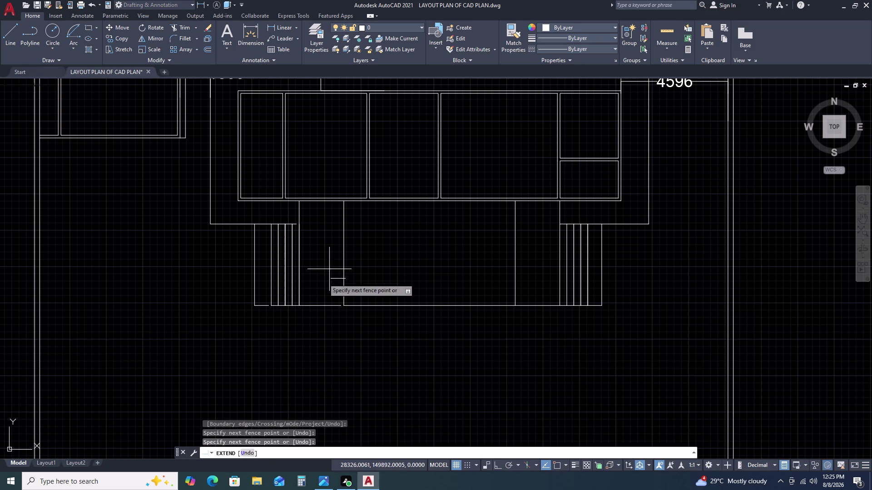
double_click(326, 321)
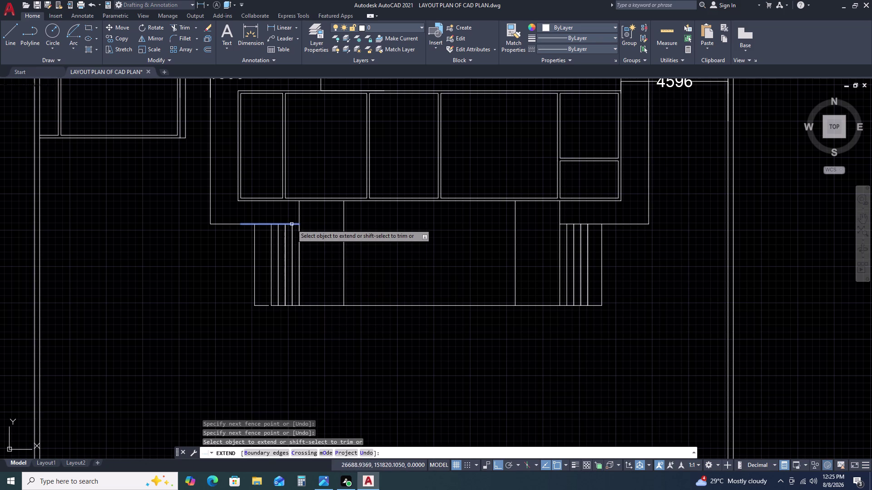
double_click(292, 225)
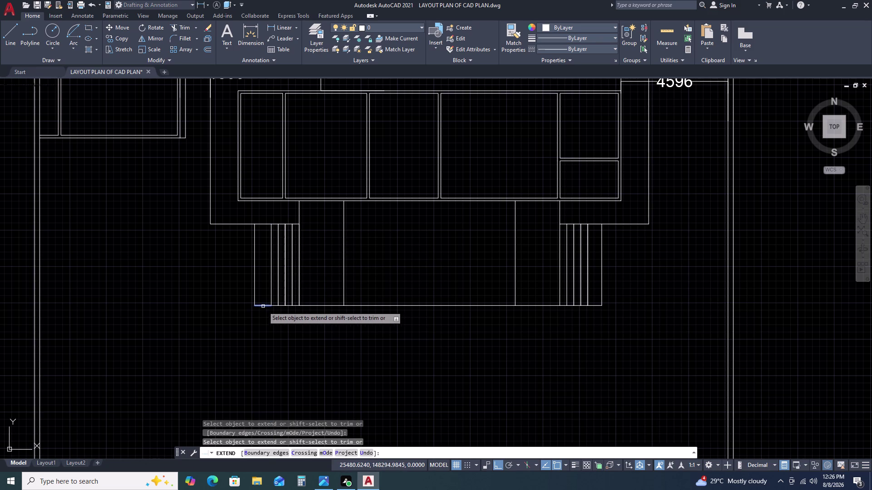
click(263, 307)
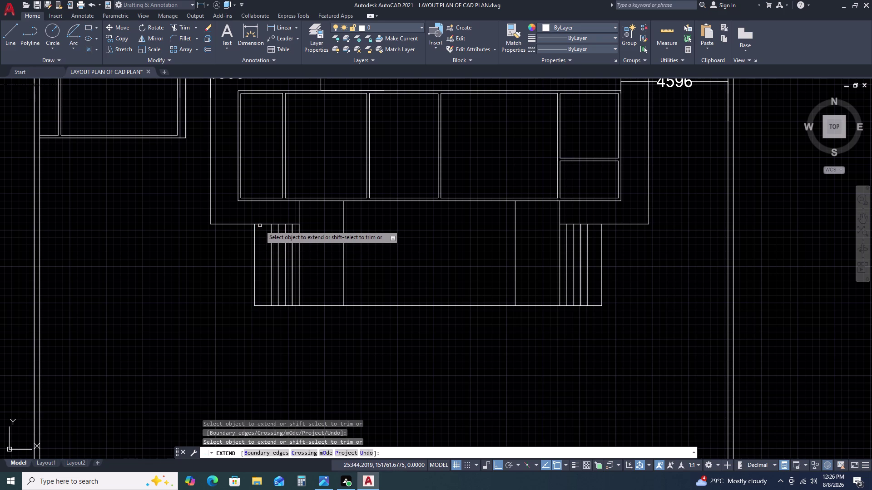
double_click(260, 224)
key(Escape)
Window-select and delete the stray lines left of the island.
click(205, 219)
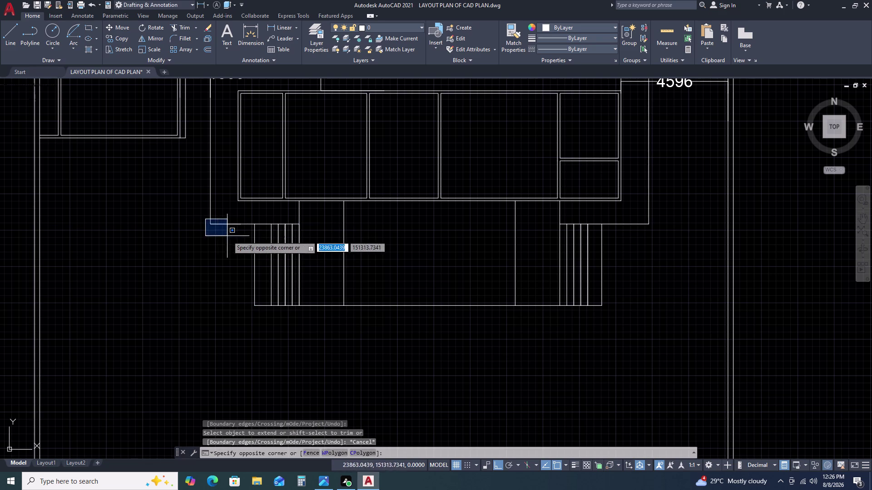
click(251, 239)
key(Delete)
scroll(down, 3)
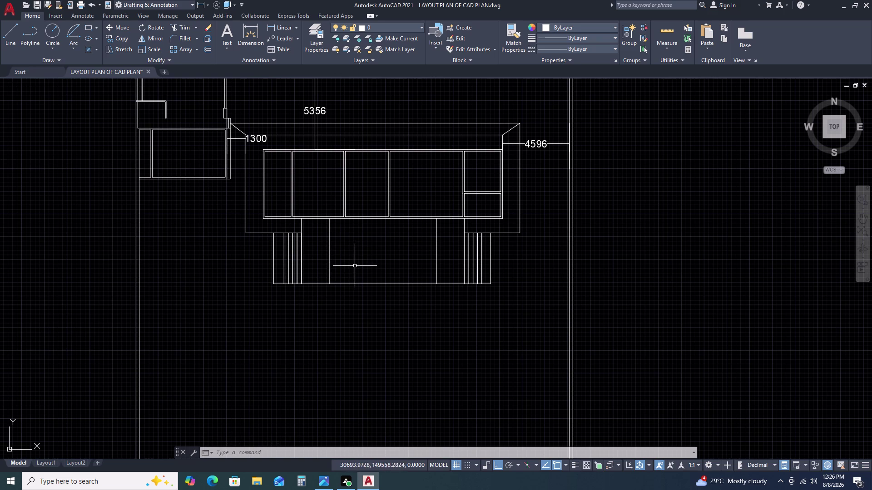
Trim the excess line segments around the side strips, partly with a fence.
text(TR)
key(space)
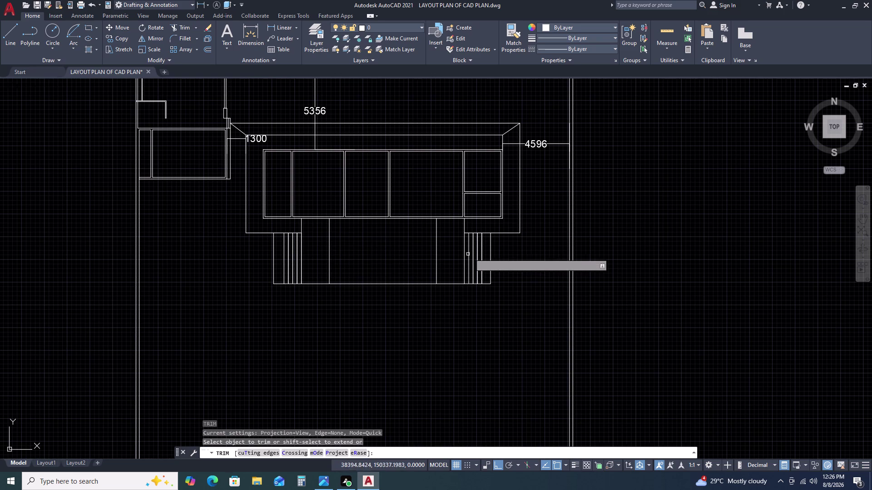
scroll(up, 3)
click(496, 214)
click(495, 235)
scroll(down, 3)
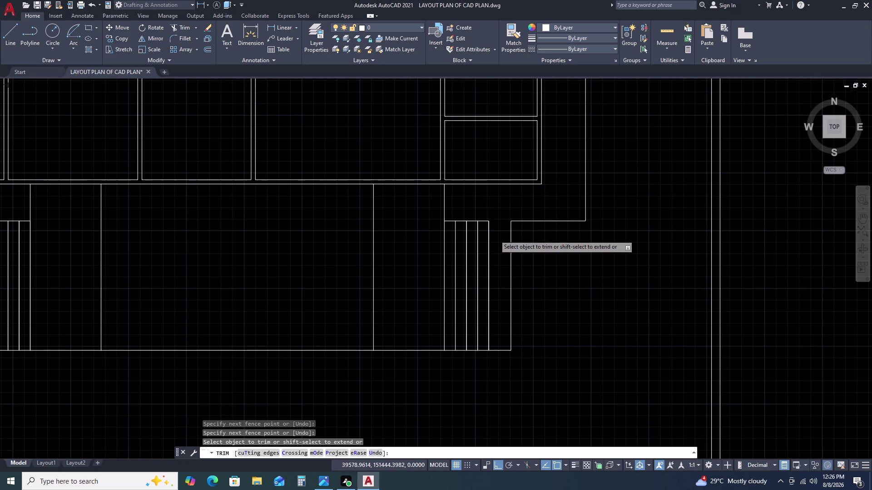
click(167, 224)
drag(167, 230, 168, 235)
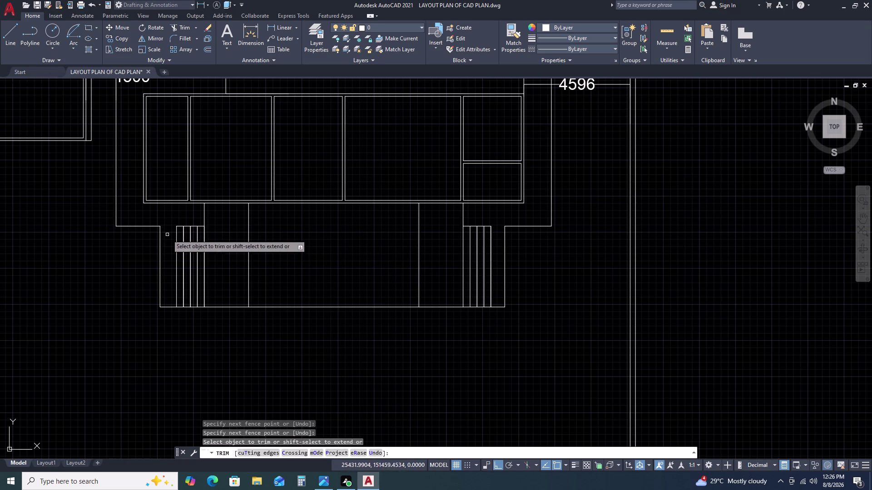
drag(167, 235, 167, 235)
key(Escape)
Offset the left strip's top line 25 units upward.
double_click(183, 225)
text(O)
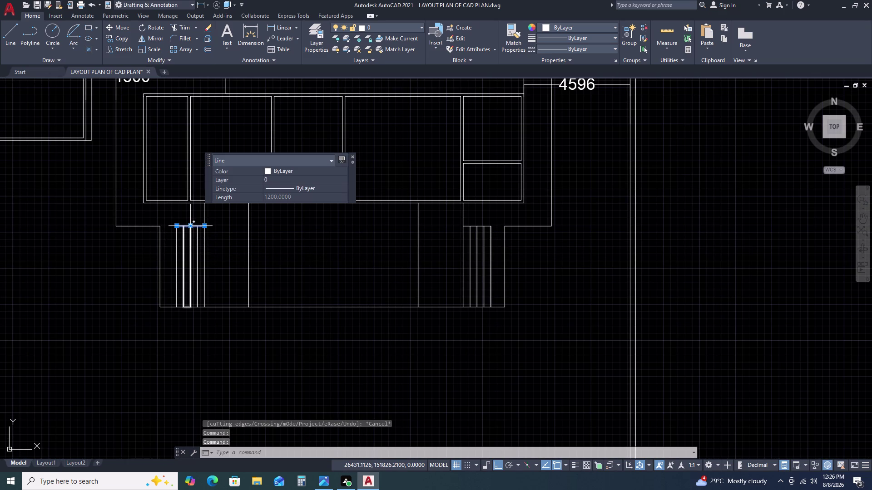
key(space)
text(2)
key(5)
key(space)
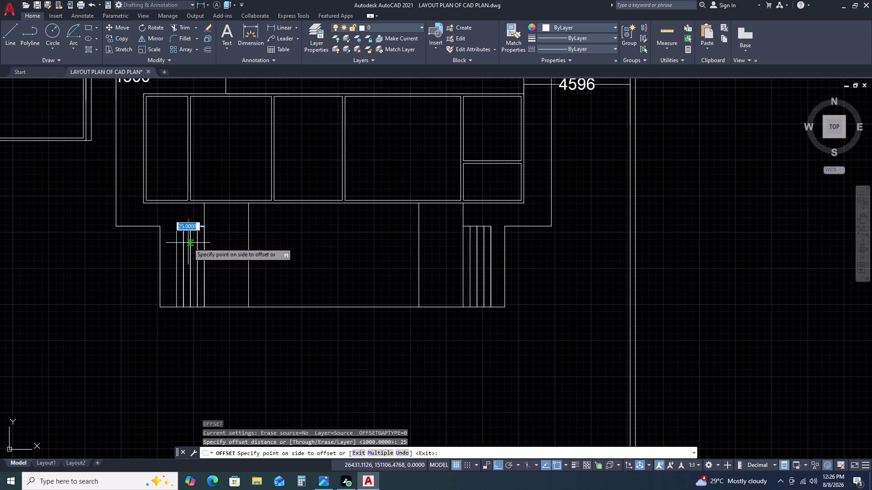
click(188, 243)
scroll(up, 3)
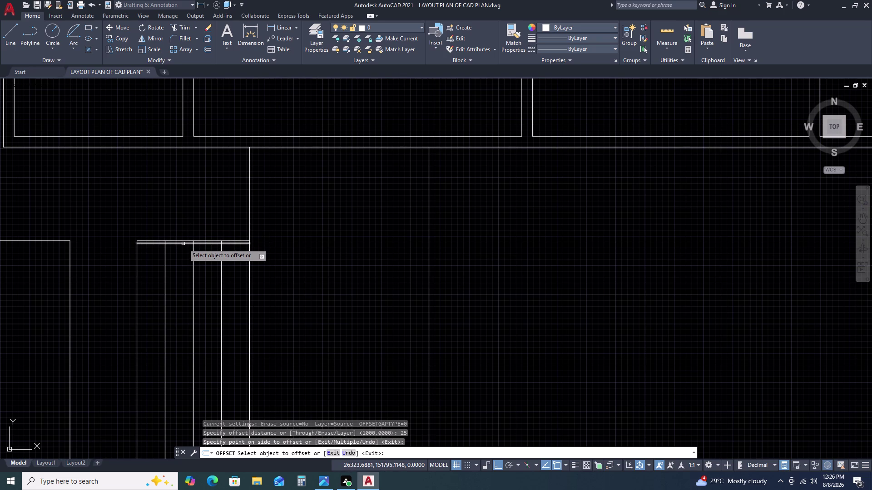
click(183, 244)
double_click(181, 258)
Offset the right strip's top line 25 units upward.
scroll(down, 3)
middle_drag(372, 264, 305, 239)
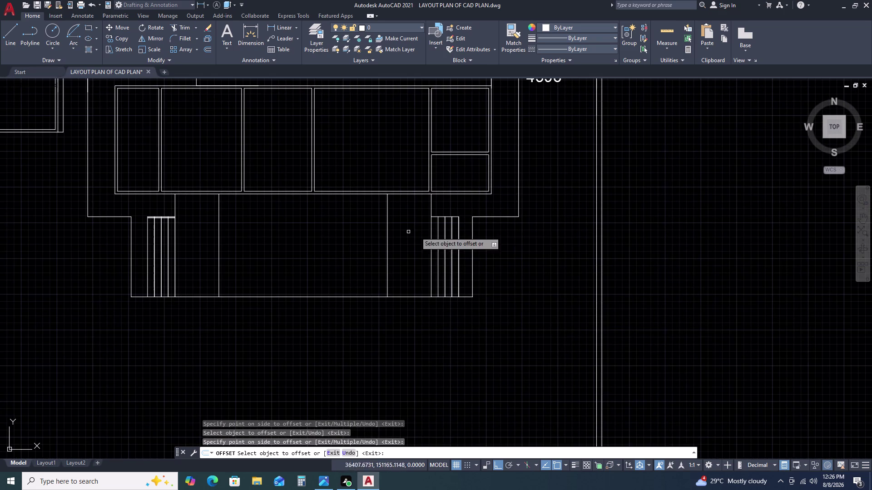
click(448, 217)
click(443, 232)
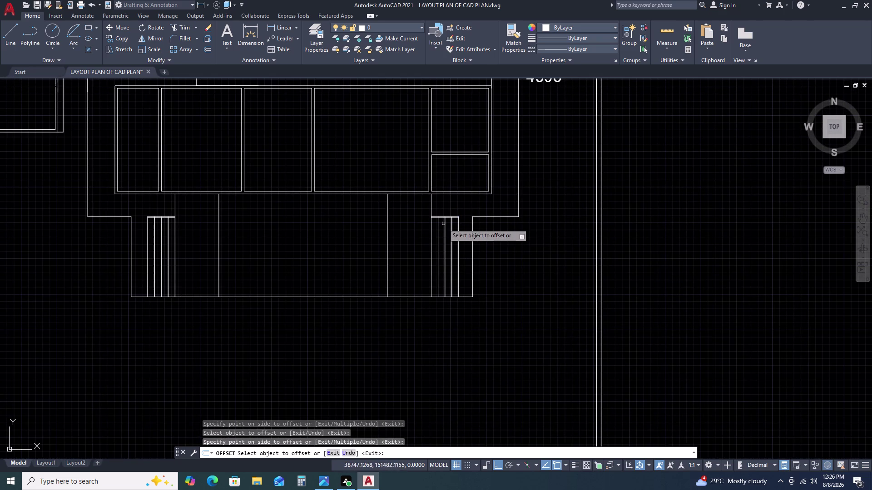
scroll(up, 3)
click(448, 216)
click(450, 238)
key(Escape)
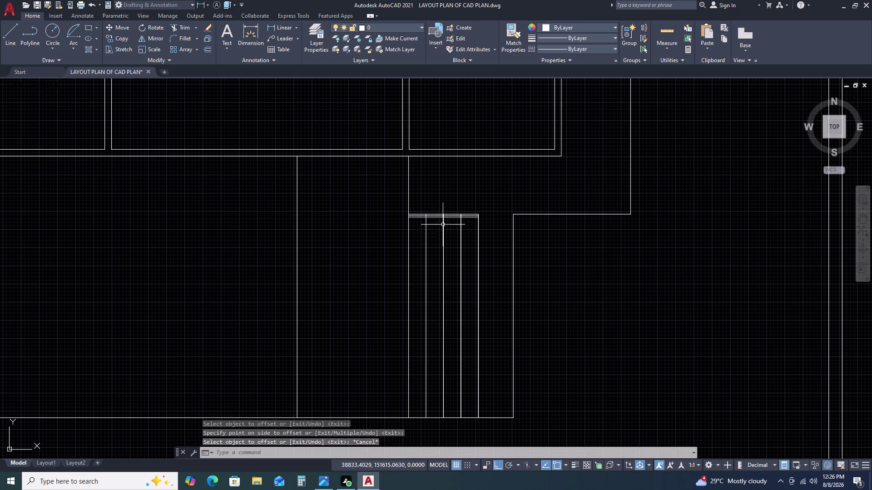
scroll(up, 3)
Start TRIM and cut the overhanging line ends along the left strip's top edge.
text(TR)
key(space)
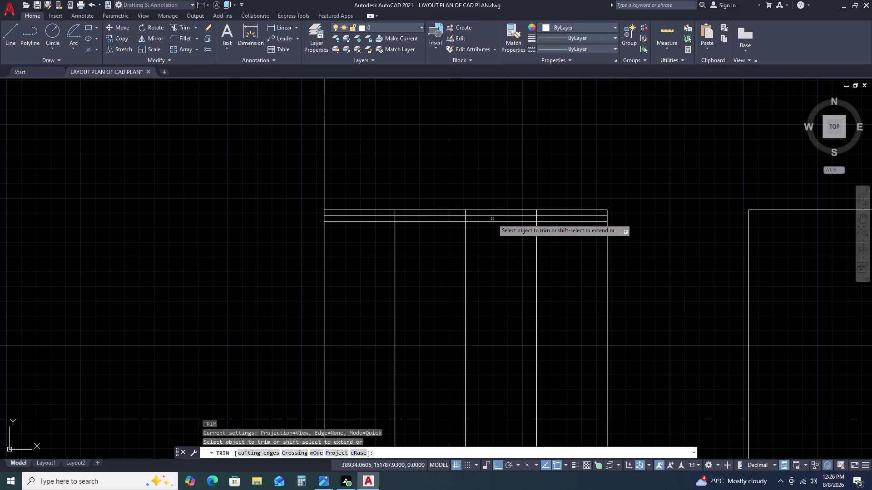
scroll(up, 3)
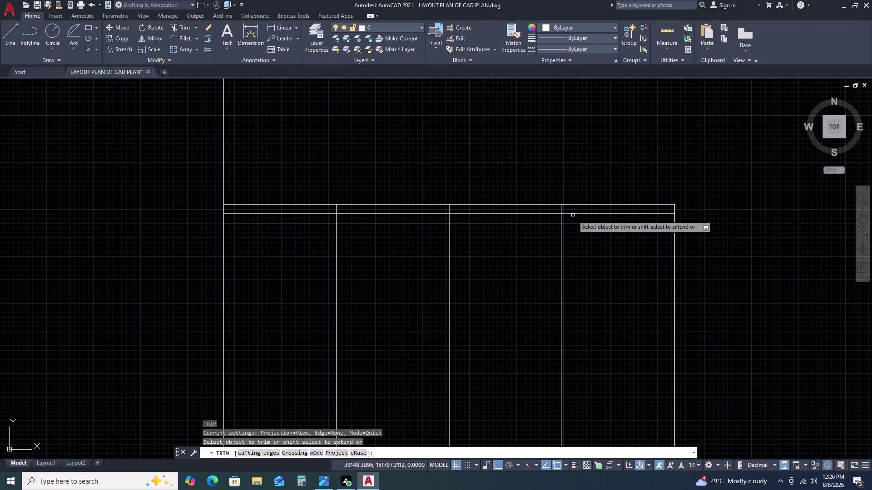
click(579, 212)
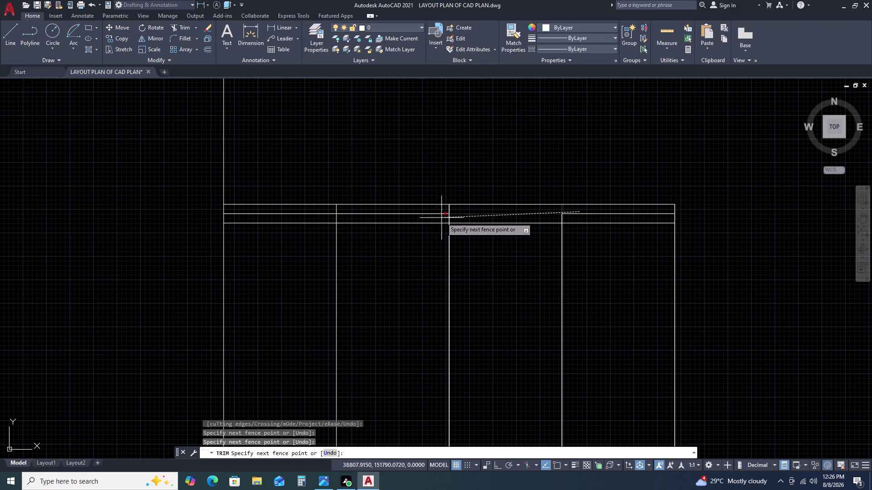
click(331, 215)
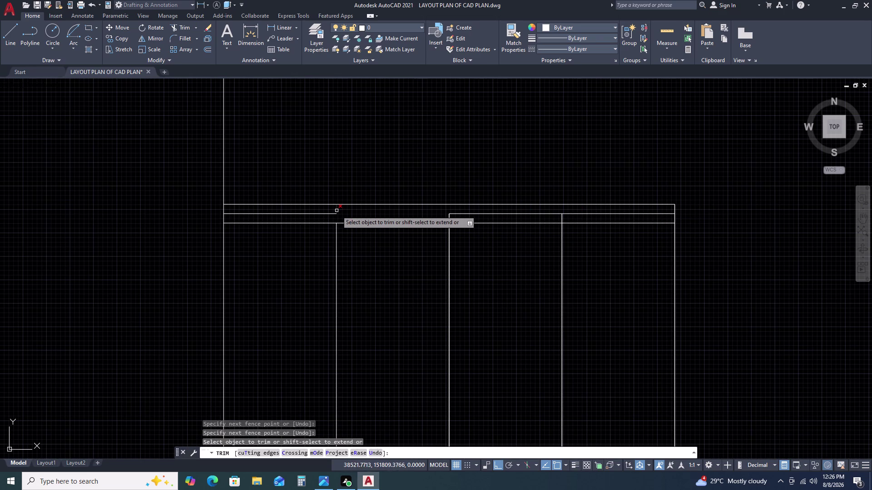
click(336, 211)
double_click(326, 212)
double_click(318, 214)
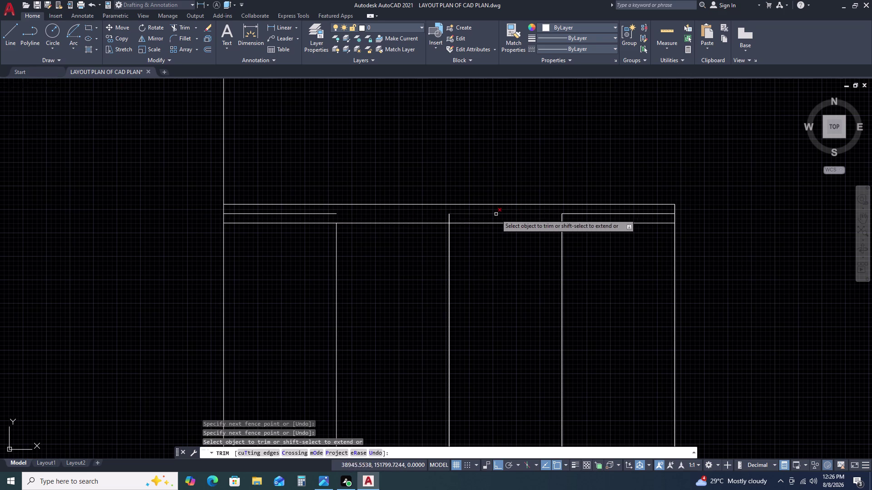
click(450, 218)
click(452, 215)
double_click(456, 214)
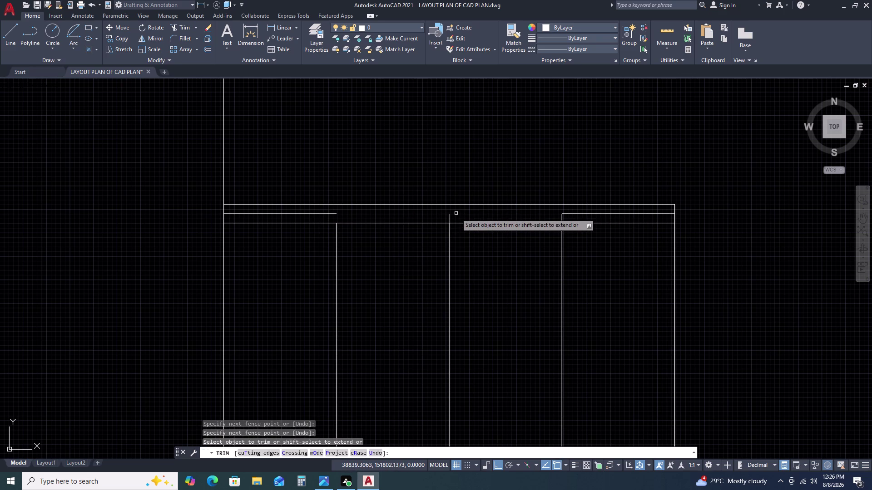
double_click(449, 217)
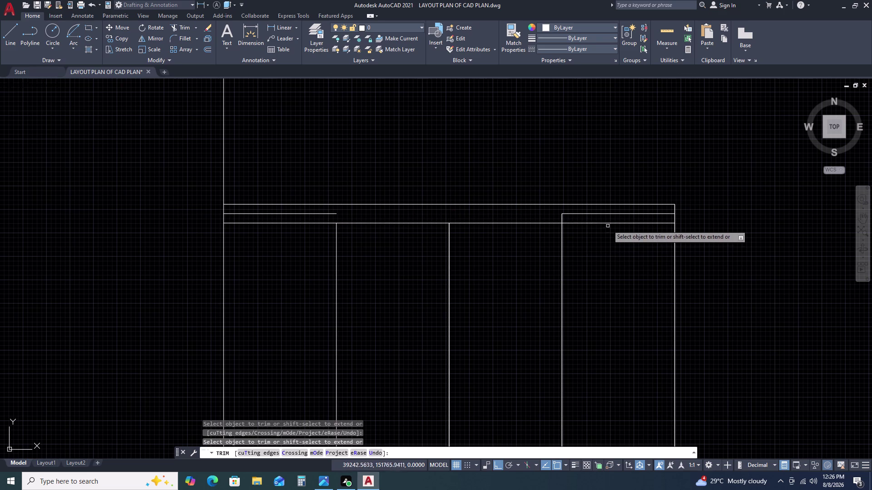
click(608, 215)
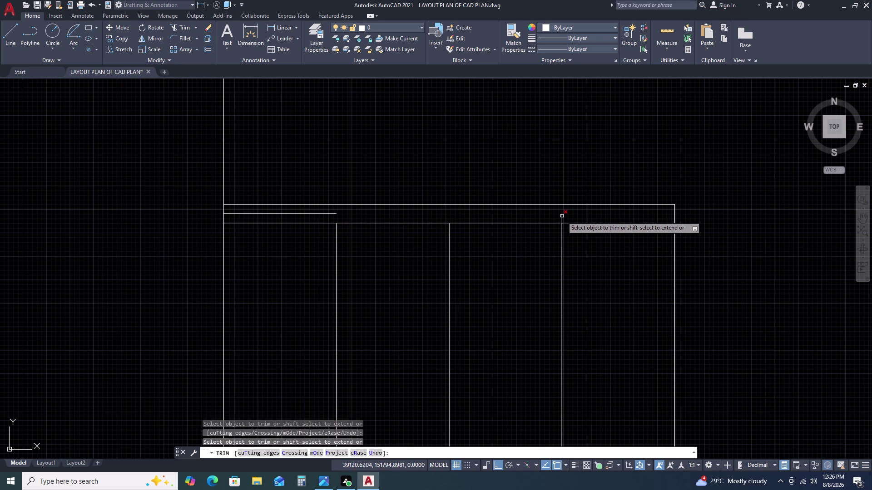
click(561, 216)
click(565, 217)
click(553, 217)
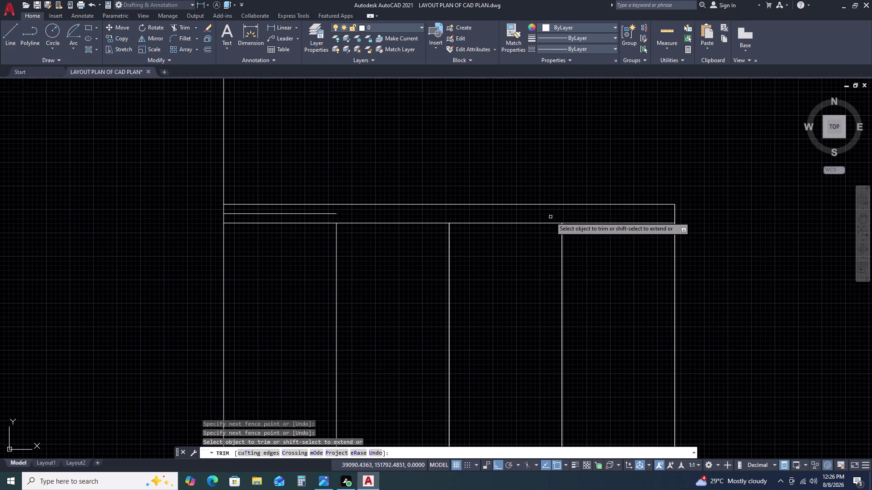
Trim the leftover short line segments near the strip top.
scroll(down, 3)
scroll(up, 3)
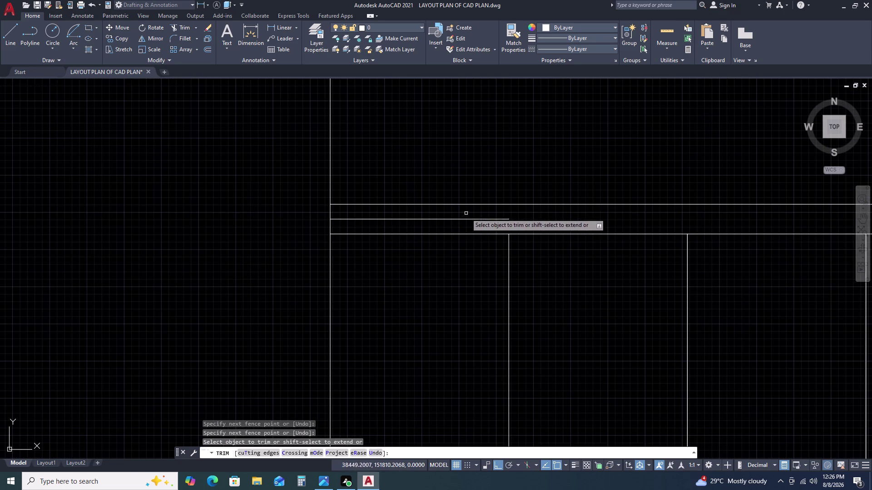
click(467, 213)
double_click(450, 221)
scroll(down, 3)
scroll(down, 3)
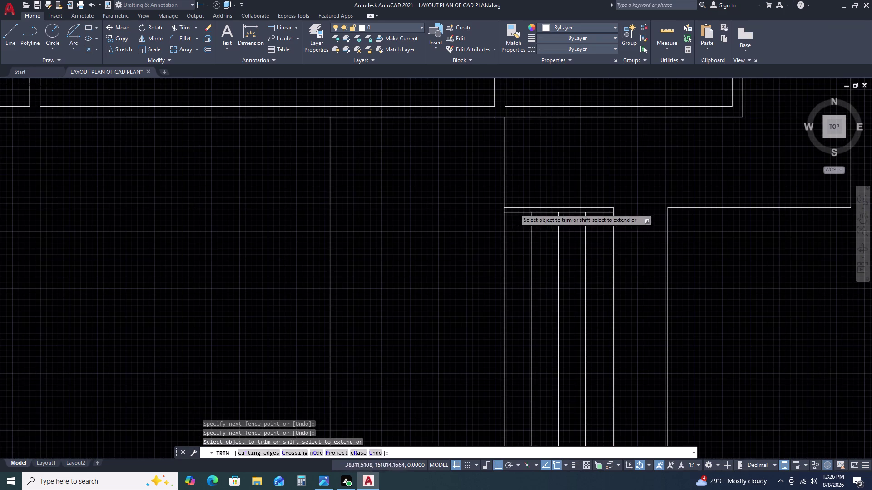
scroll(down, 3)
scroll(up, 3)
scroll(up, 3)
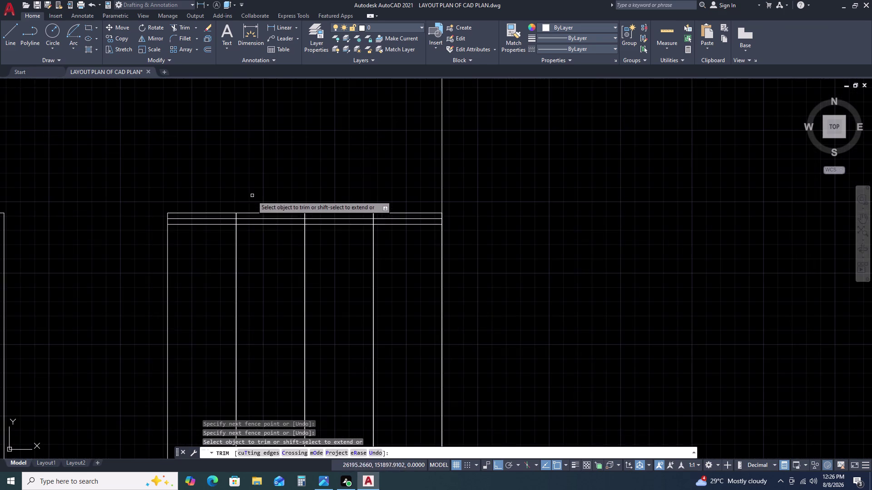
Fence-trim the overhanging lines on the other side strips, then end trimming.
middle_drag(237, 211, 439, 156)
scroll(up, 3)
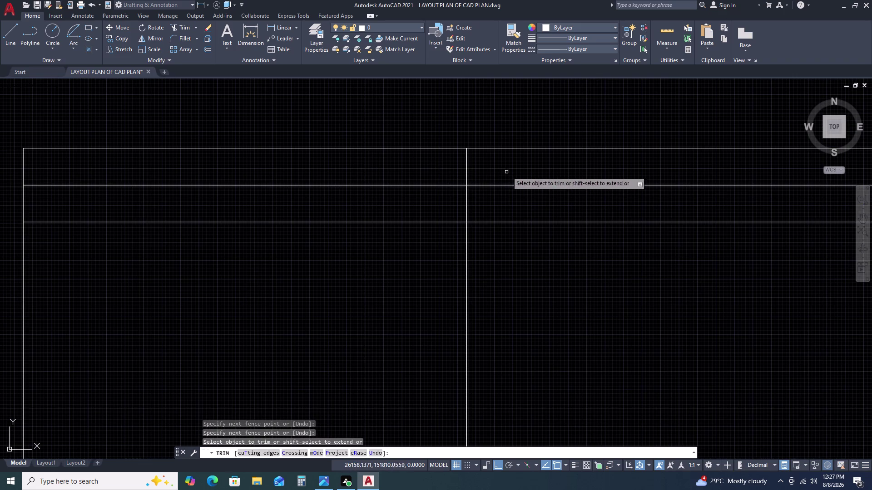
click(506, 171)
double_click(417, 196)
drag(510, 175, 500, 180)
click(448, 202)
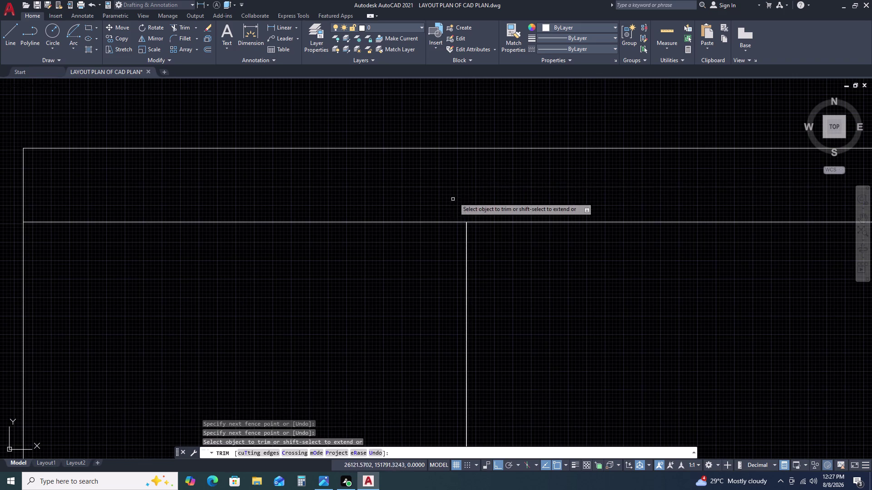
scroll(down, 3)
scroll(up, 3)
double_click(529, 194)
double_click(457, 220)
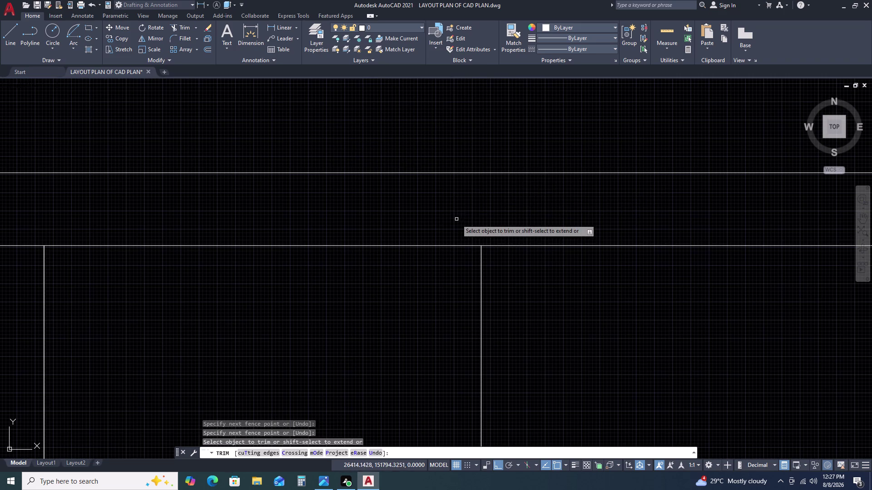
scroll(down, 3)
scroll(up, 3)
click(568, 207)
click(488, 229)
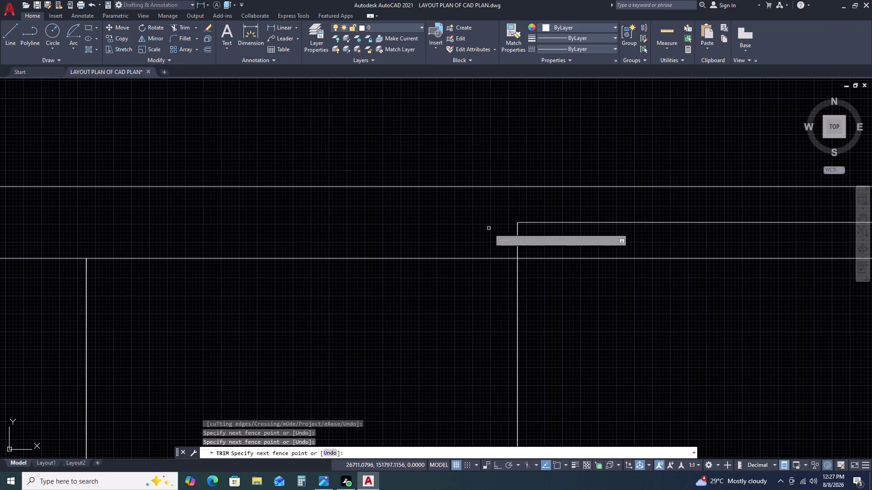
scroll(down, 3)
click(532, 215)
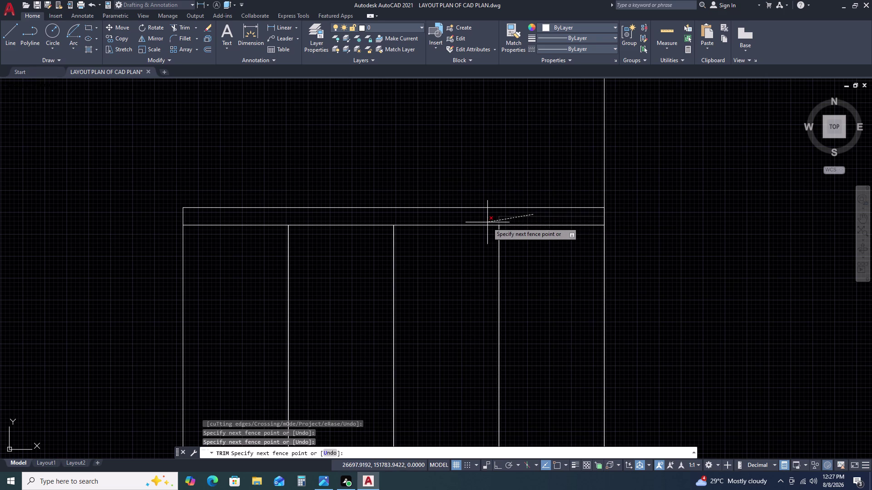
click(487, 222)
key(Escape)
scroll(down, 3)
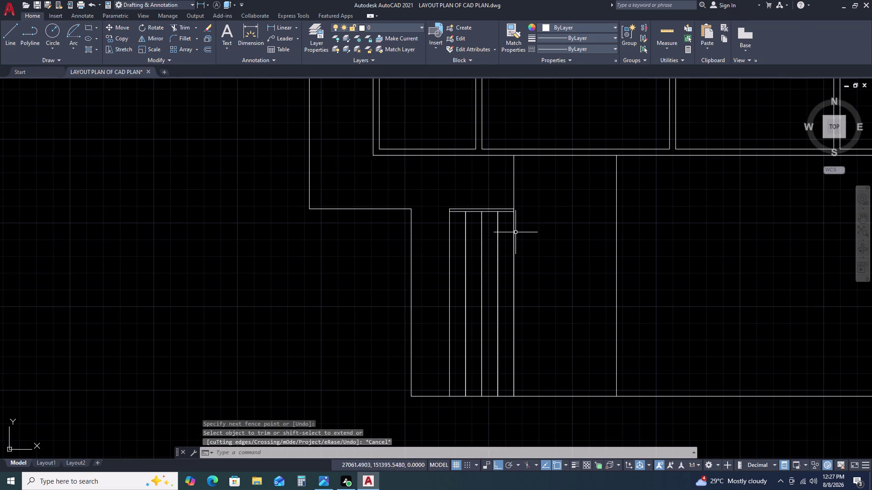
Delete the two overlapping polylines from the island's left side strip.
click(514, 241)
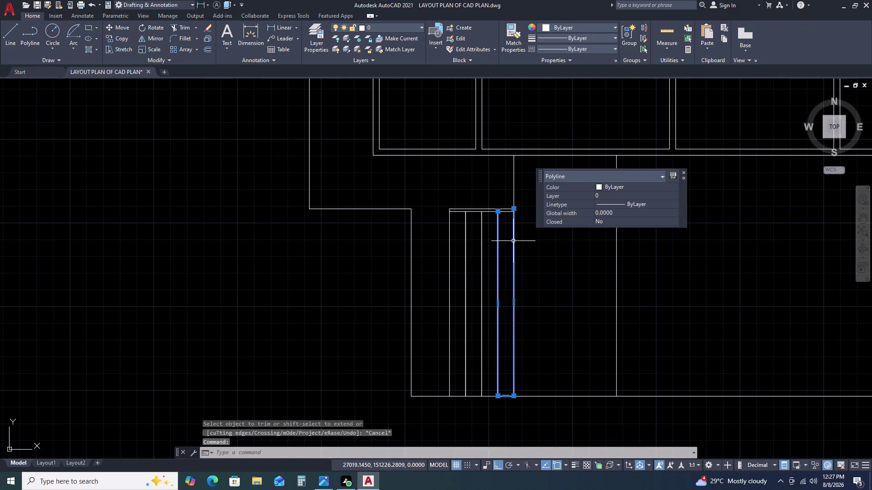
key(Delete)
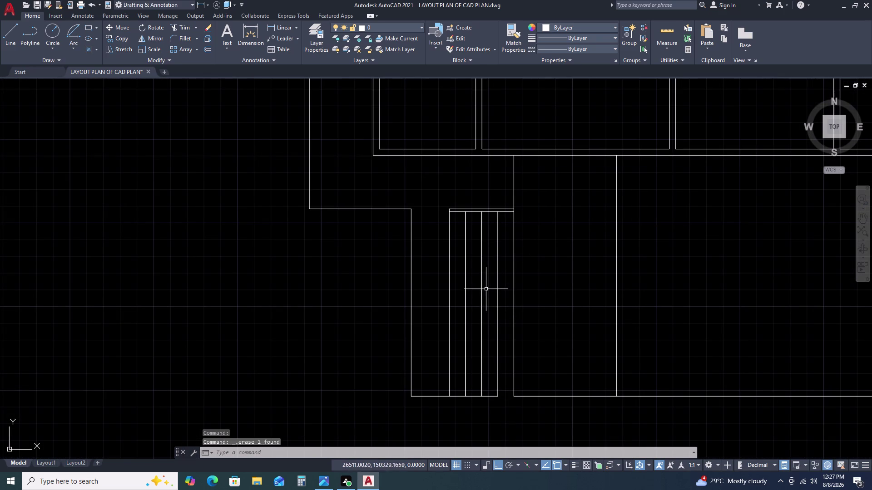
click(482, 276)
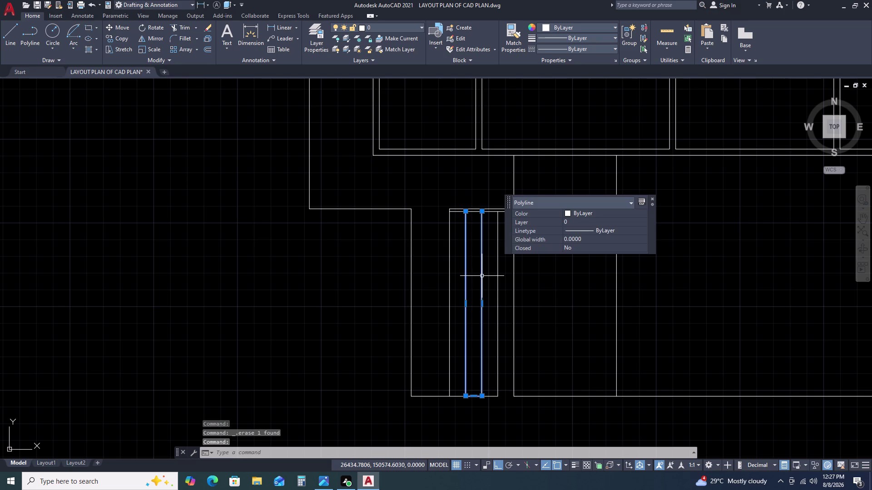
key(Delete)
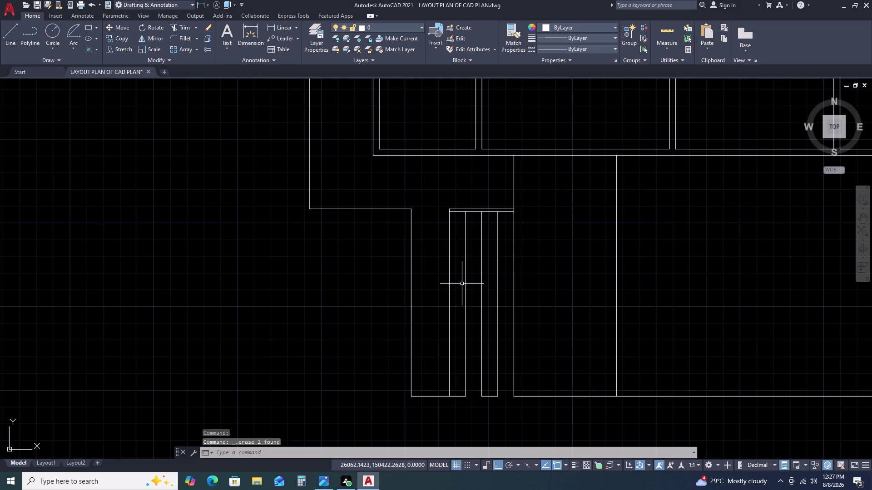
Select the short bottom edge lines and grab an endpoint, then drop the selection.
scroll(down, 3)
middle_drag(483, 323, 467, 233)
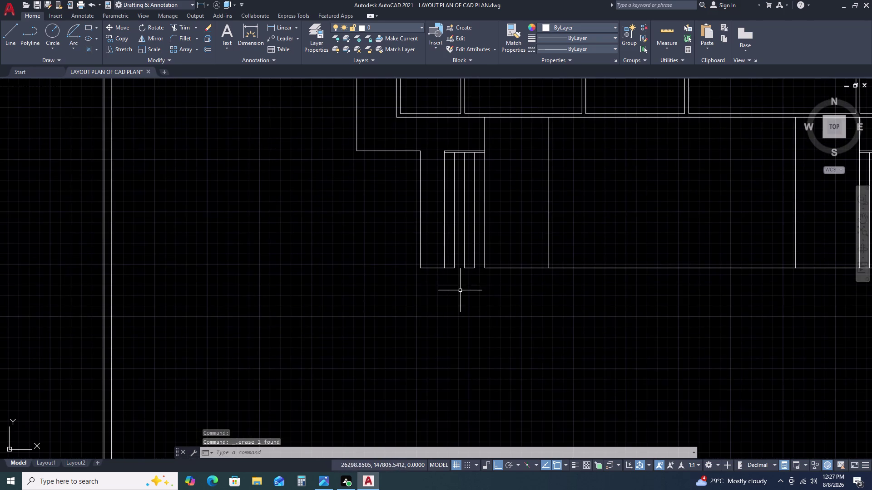
scroll(up, 3)
click(469, 251)
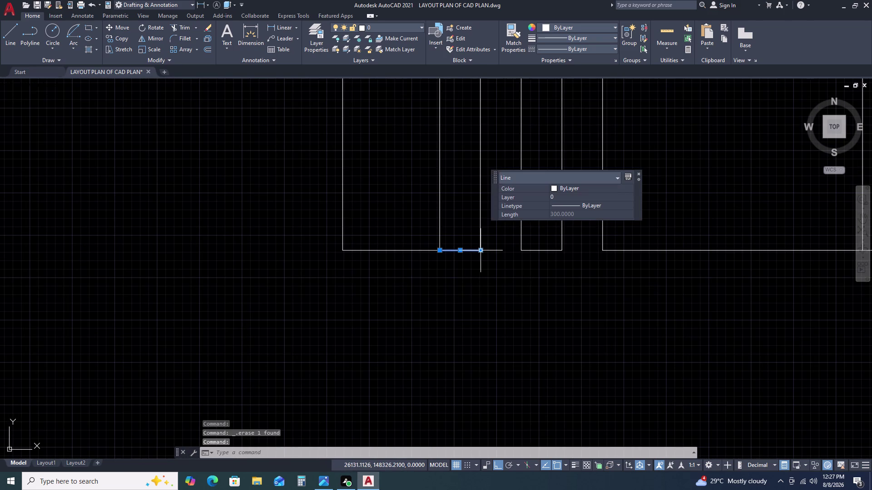
click(481, 252)
double_click(521, 251)
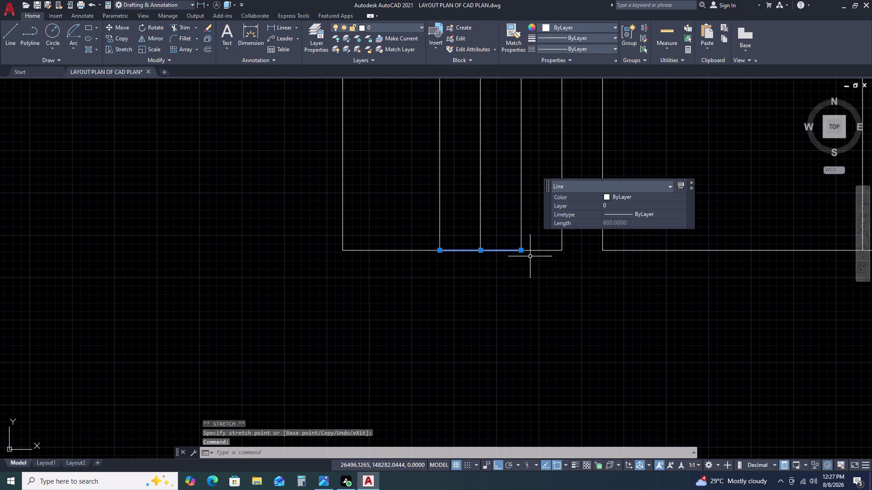
key(Escape)
Grip-stretch the island's bottom edge line endpoint, then cancel the stretch.
click(525, 250)
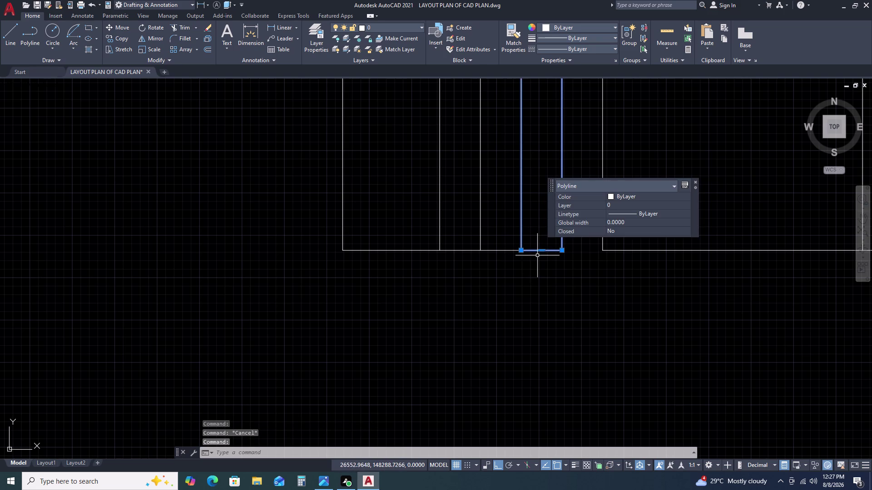
scroll(down, 3)
key(Escape)
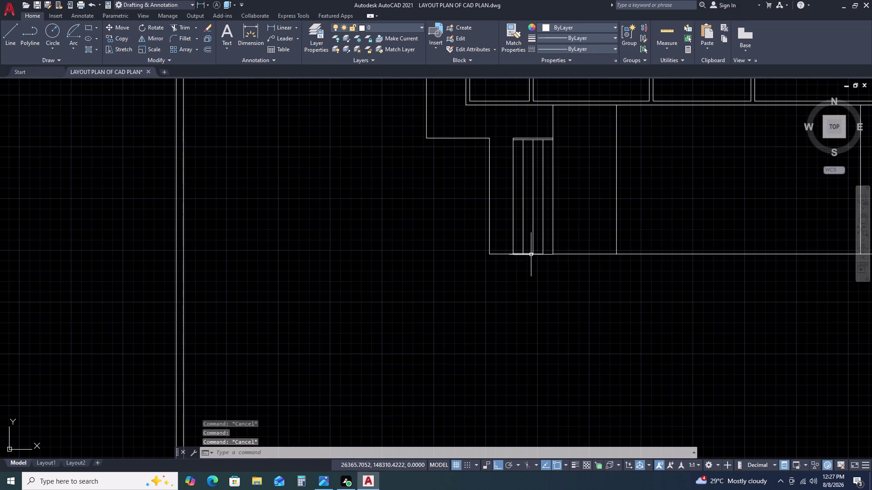
click(531, 255)
click(531, 255)
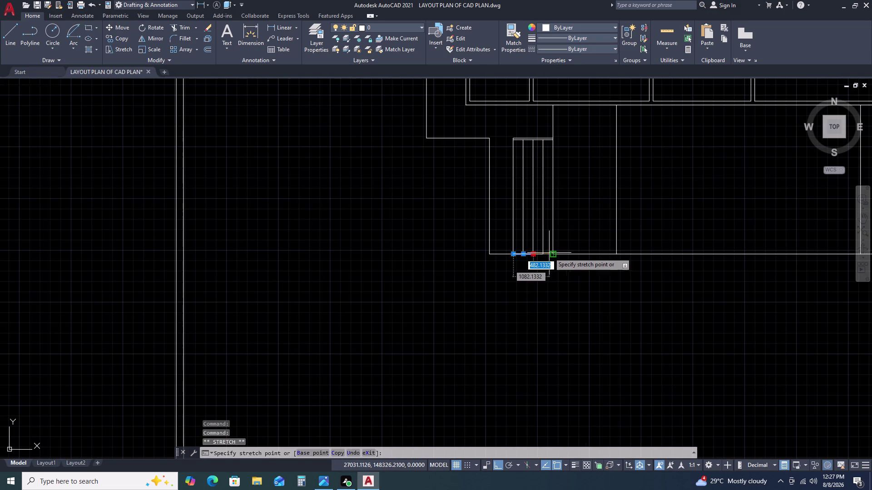
double_click(554, 254)
key(Escape)
Window-select the bottom edge lines, clear the selection, and show both side strips.
scroll(up, 3)
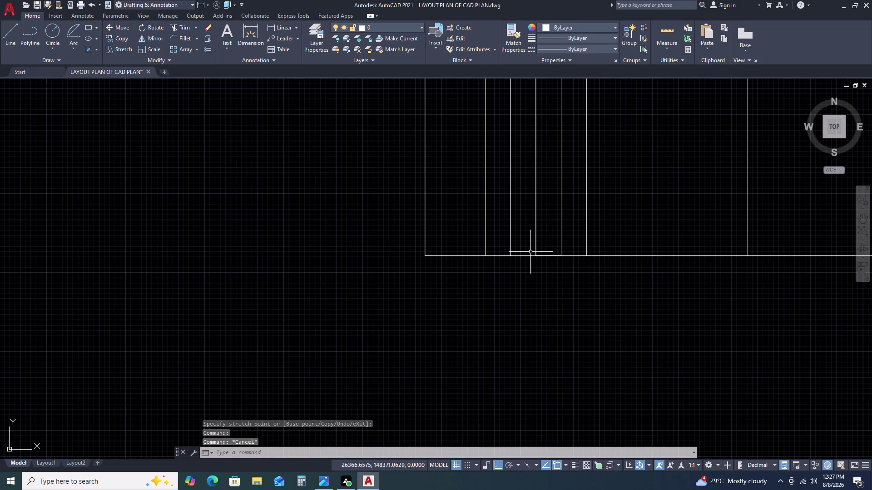
click(531, 252)
double_click(562, 263)
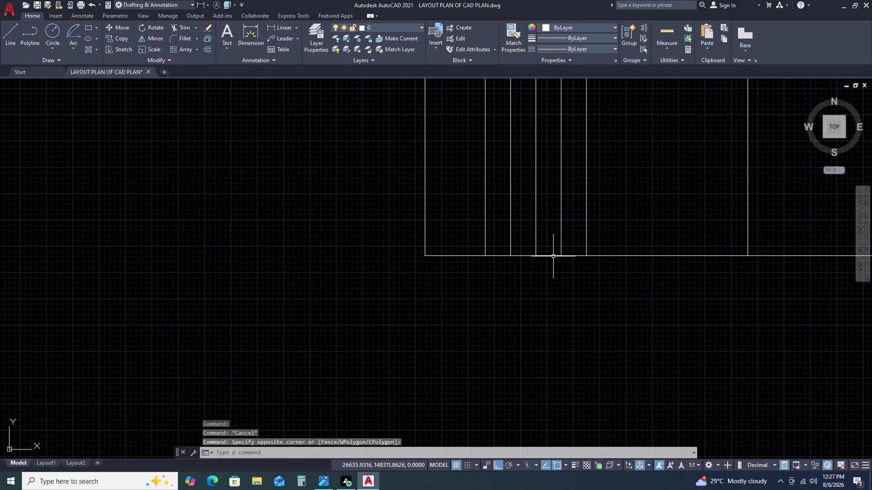
click(553, 256)
key(Escape)
scroll(down, 3)
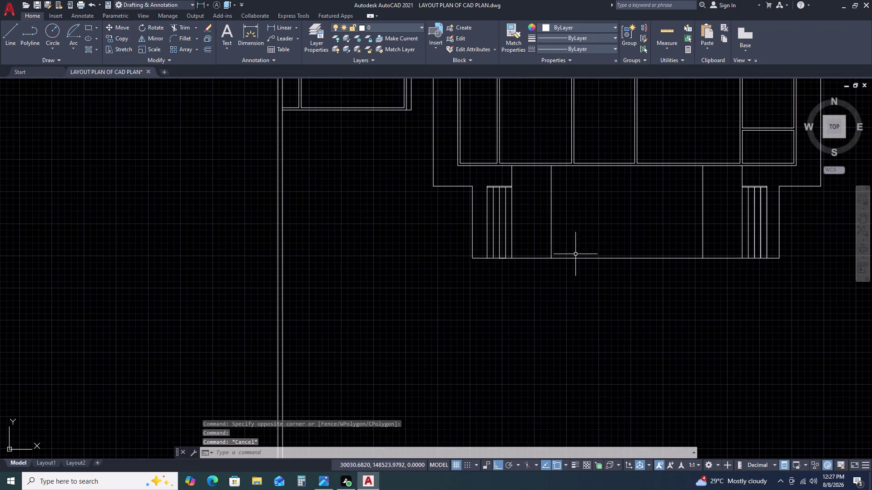
middle_drag(577, 254, 455, 259)
middle_drag(597, 241, 506, 243)
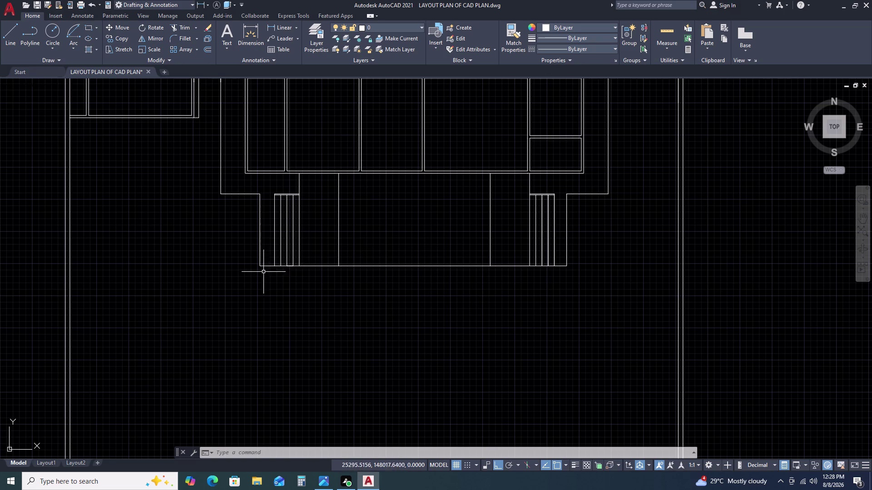
Explode the right strip's inner polyline into separate lines with X.
scroll(up, 3)
double_click(326, 269)
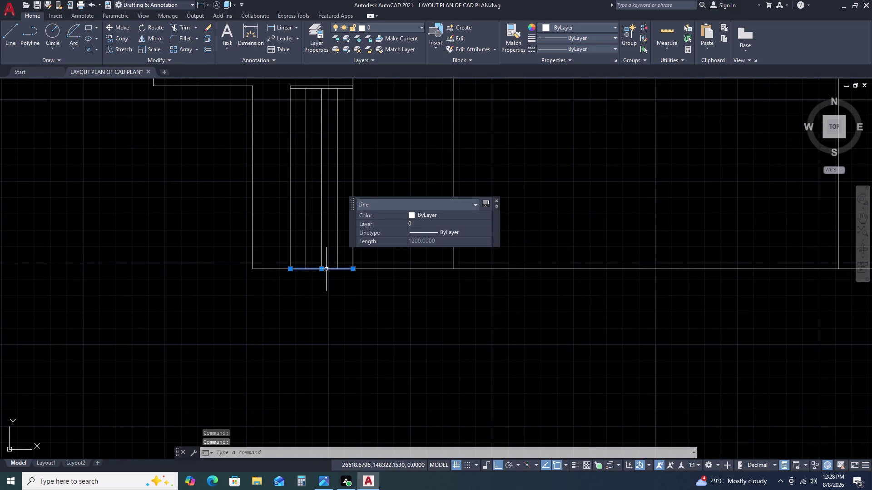
key(Escape)
double_click(335, 252)
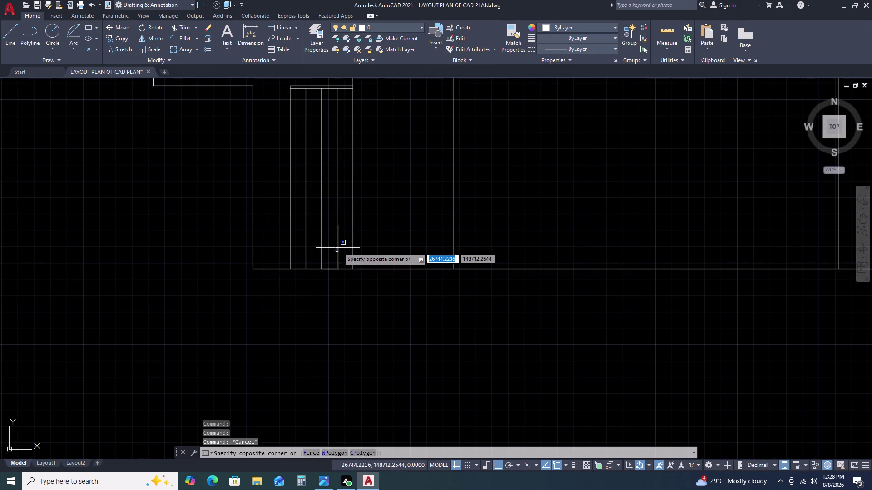
double_click(338, 246)
click(338, 238)
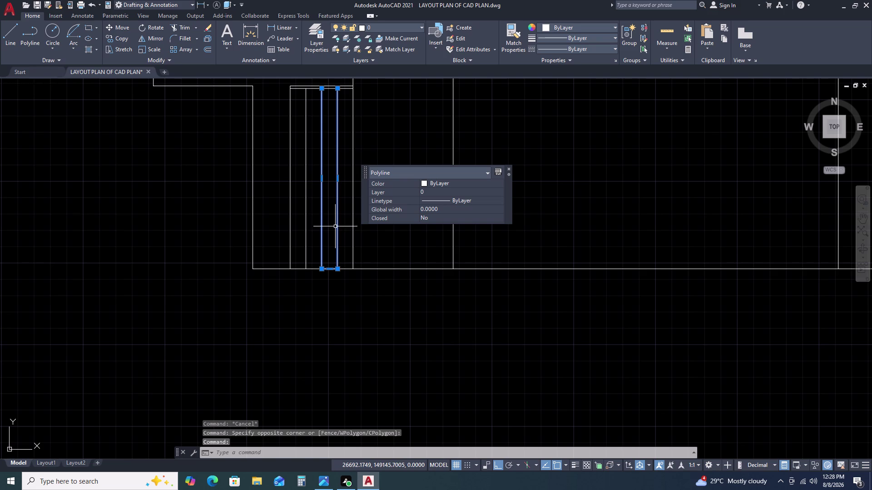
text(X)
key(space)
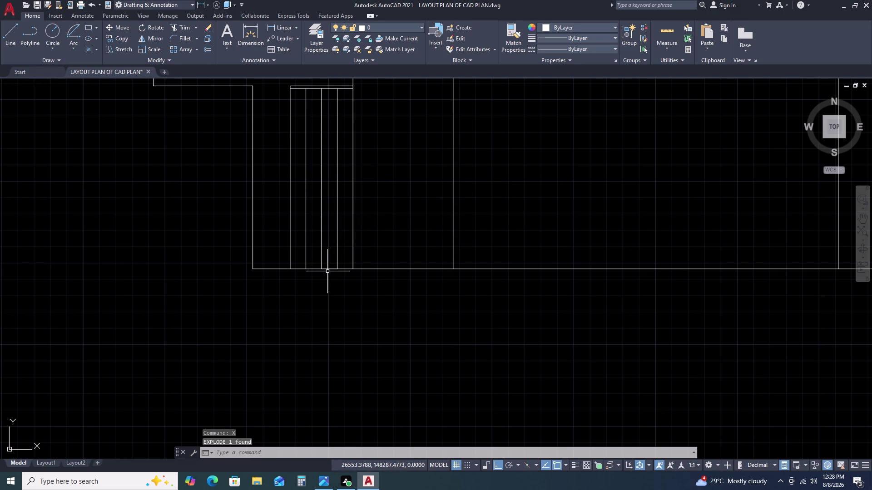
Select and delete the strip's short bottom segments.
double_click(328, 270)
key(Escape)
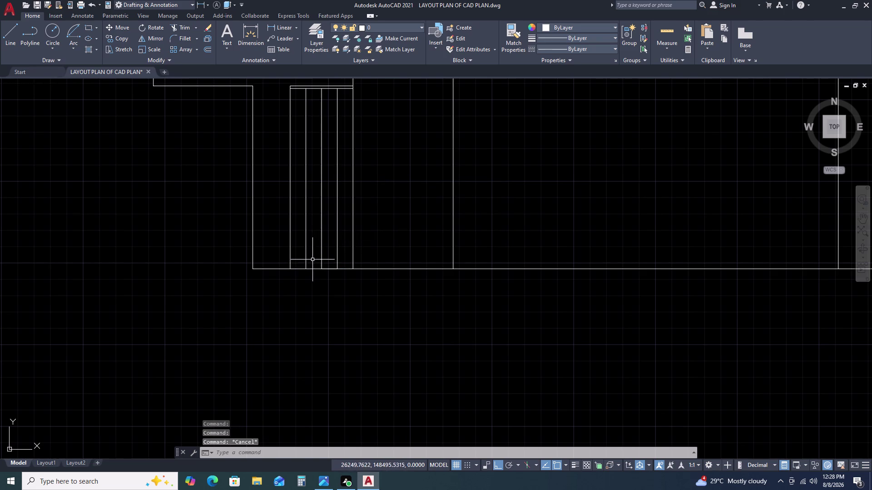
double_click(315, 259)
double_click(346, 278)
key(Delete)
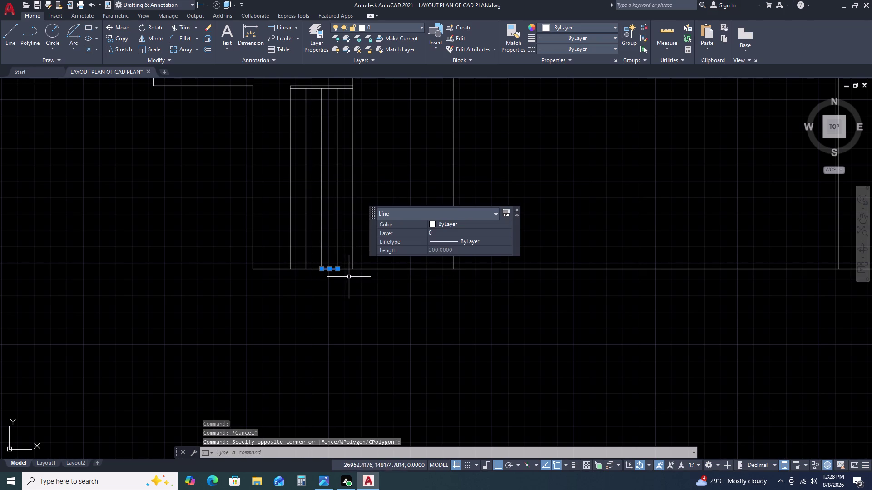
scroll(down, 3)
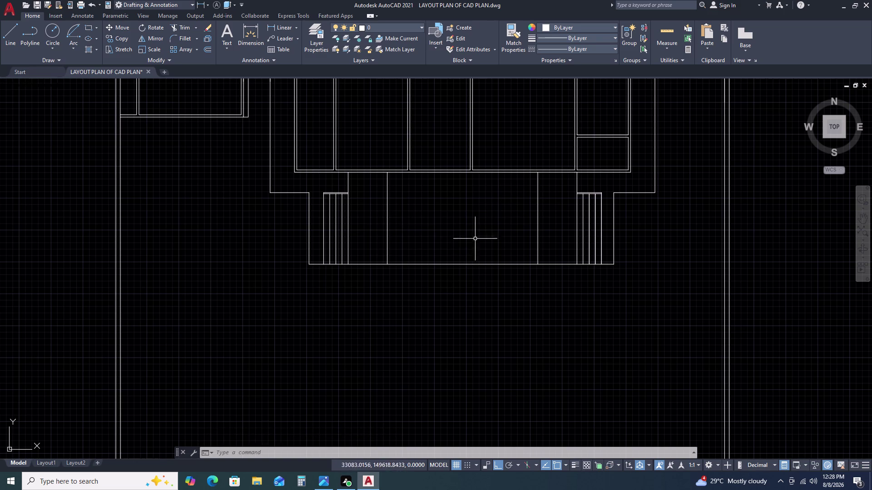
scroll(down, 3)
middle_drag(492, 249, 437, 217)
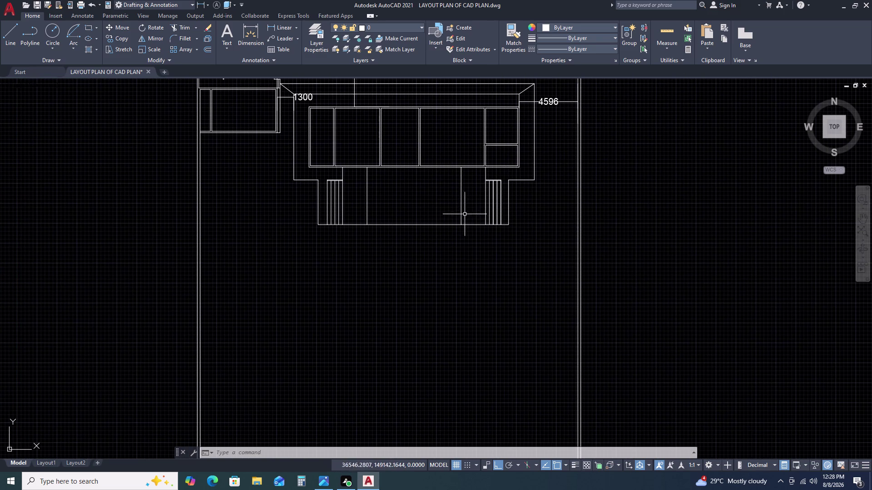
scroll(up, 3)
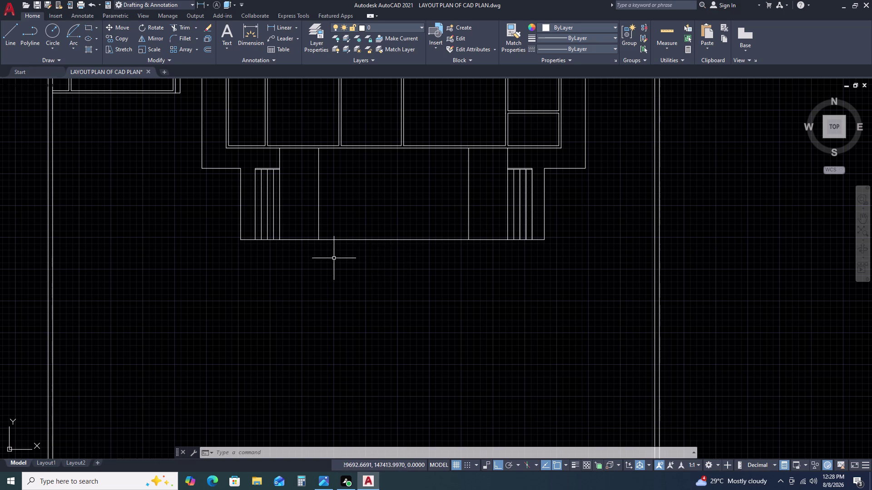
scroll(down, 3)
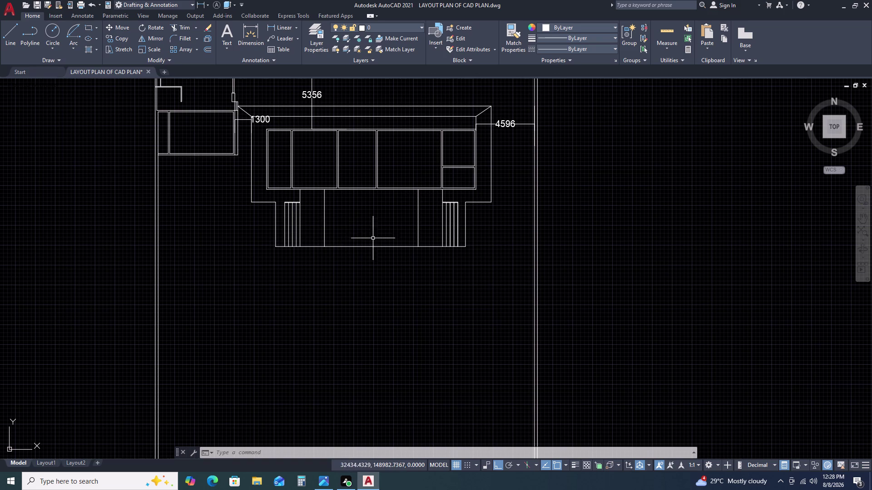
scroll(down, 3)
middle_drag(410, 280, 415, 266)
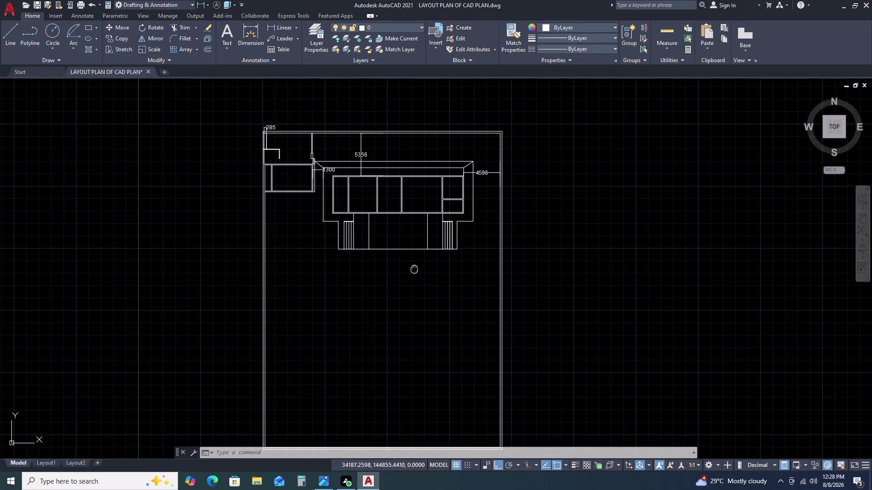
middle_drag(415, 265, 438, 223)
middle_click(438, 222)
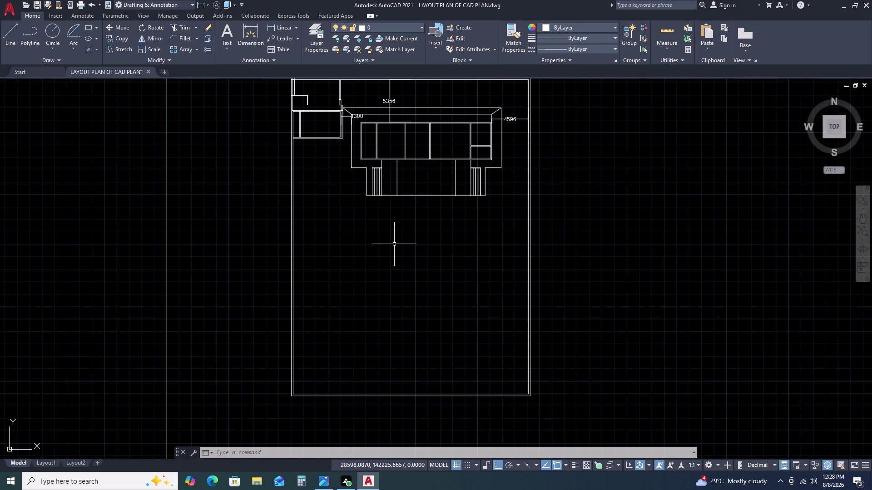